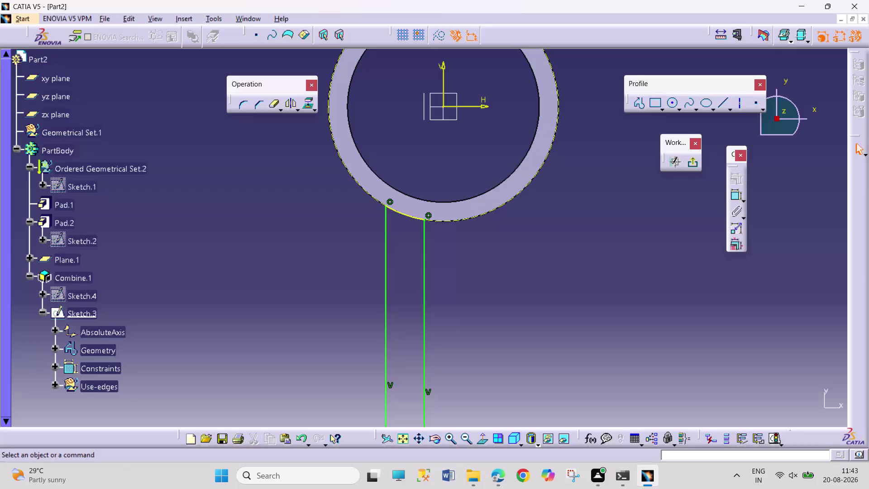
Leave the sketcher and return to the 3D part.
right_click(90, 294)
click(287, 308)
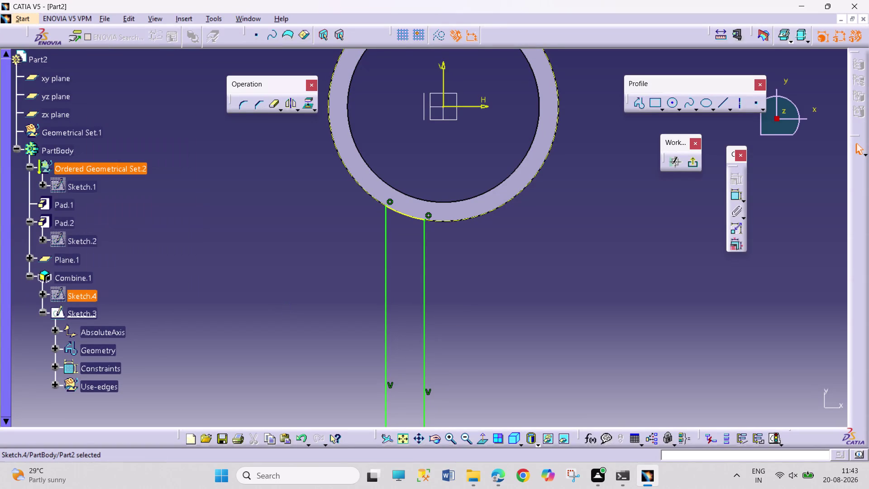
drag(695, 161, 692, 166)
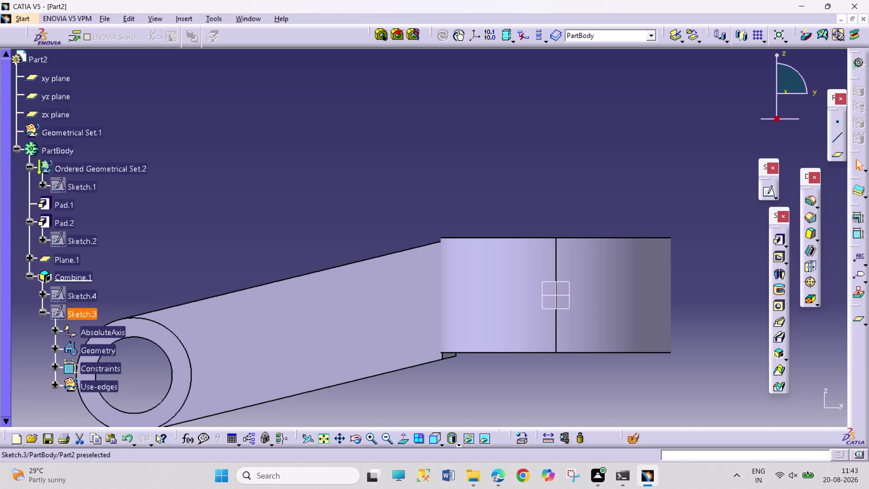
Delete Combine.1, keeping 'Delete aggregated elements' so its sketches go too.
right_click(89, 295)
click(67, 277)
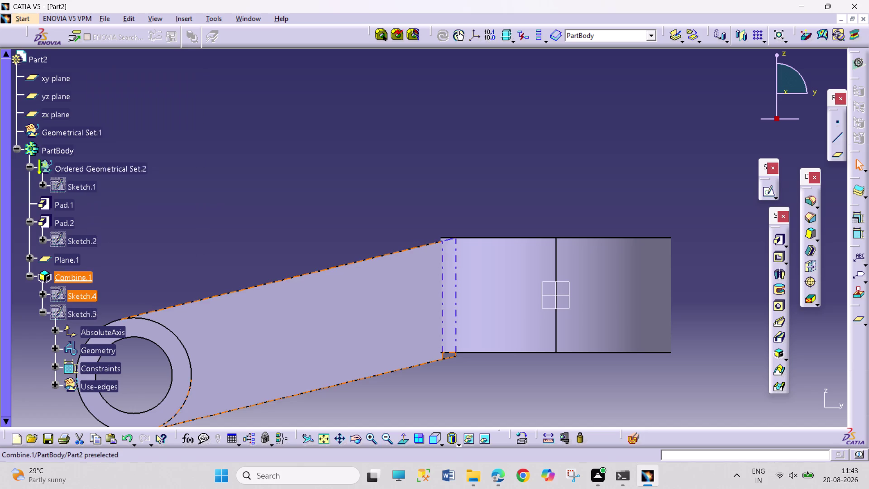
right_click(67, 277)
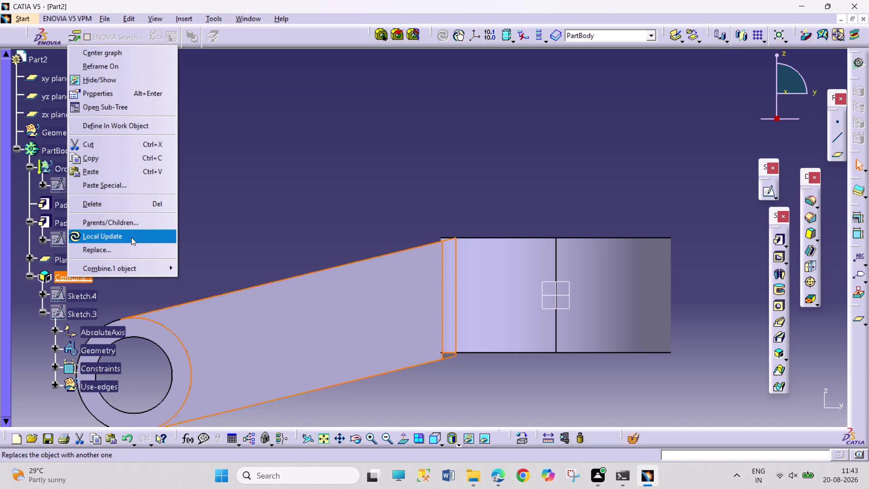
click(122, 208)
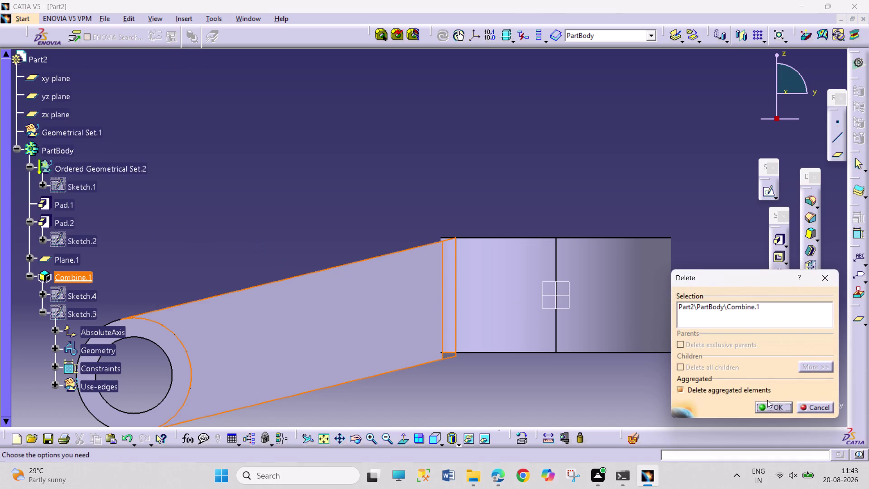
click(775, 408)
click(462, 348)
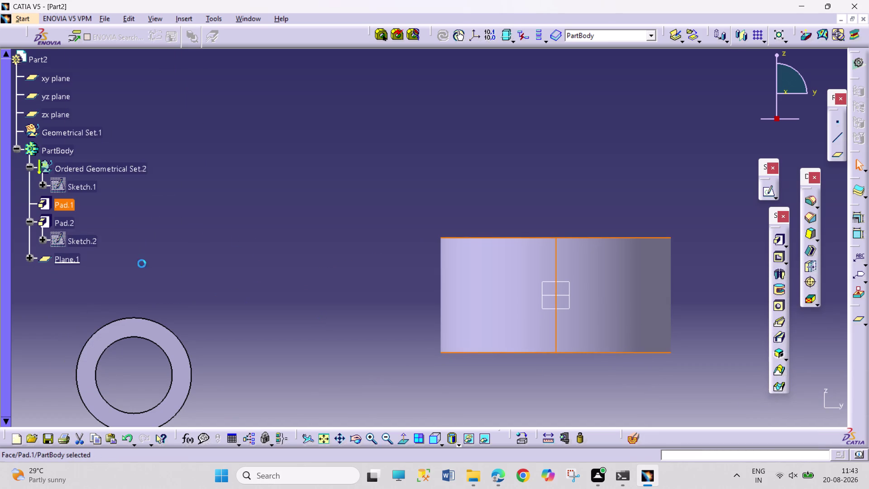
click(85, 241)
click(316, 304)
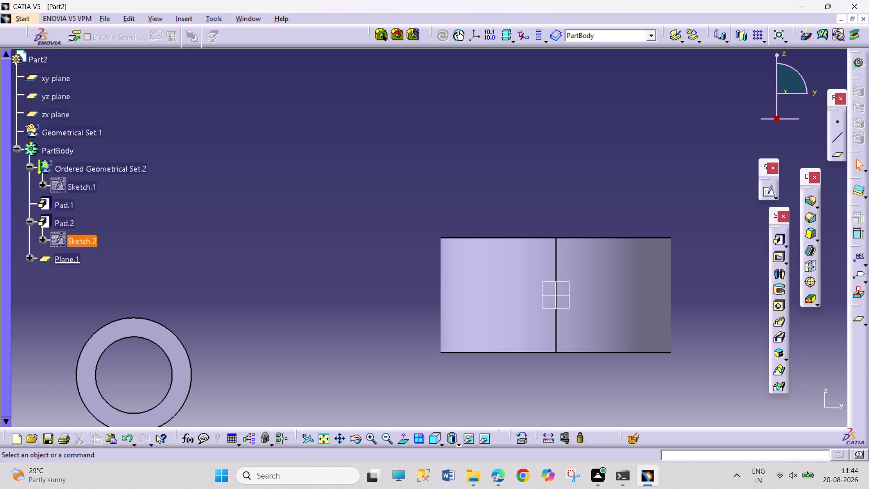
middle_drag(381, 343, 370, 362)
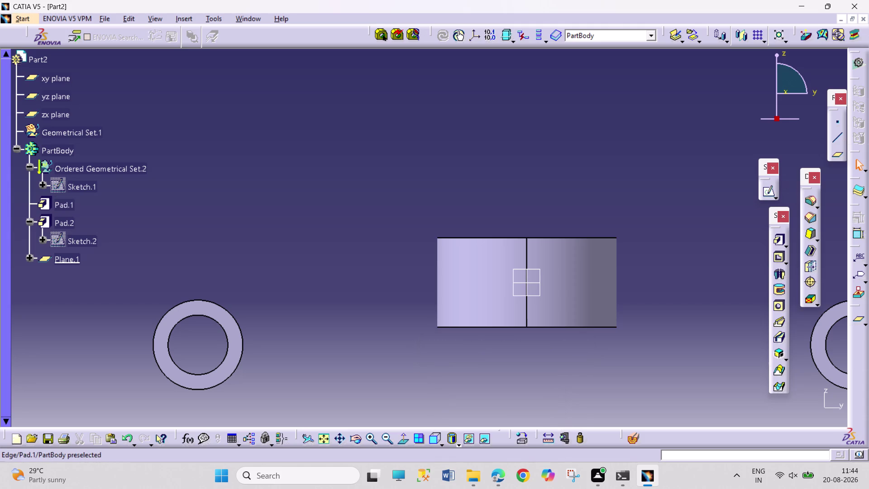
click(485, 327)
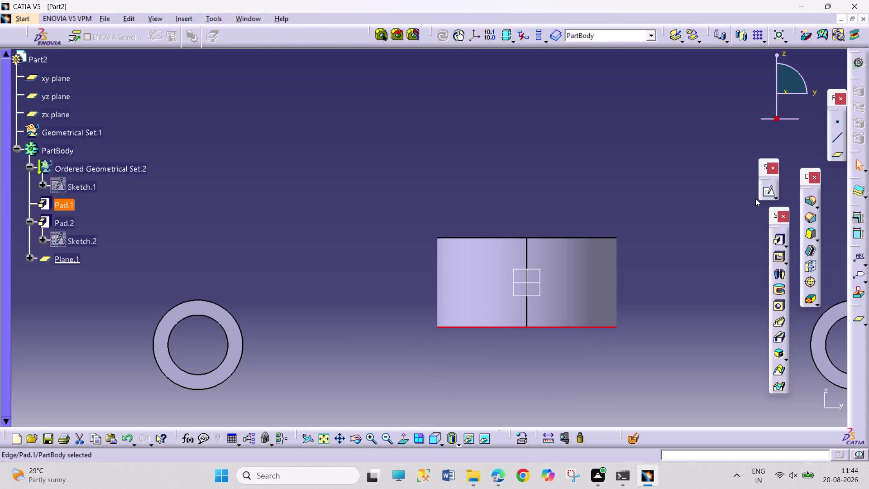
click(731, 216)
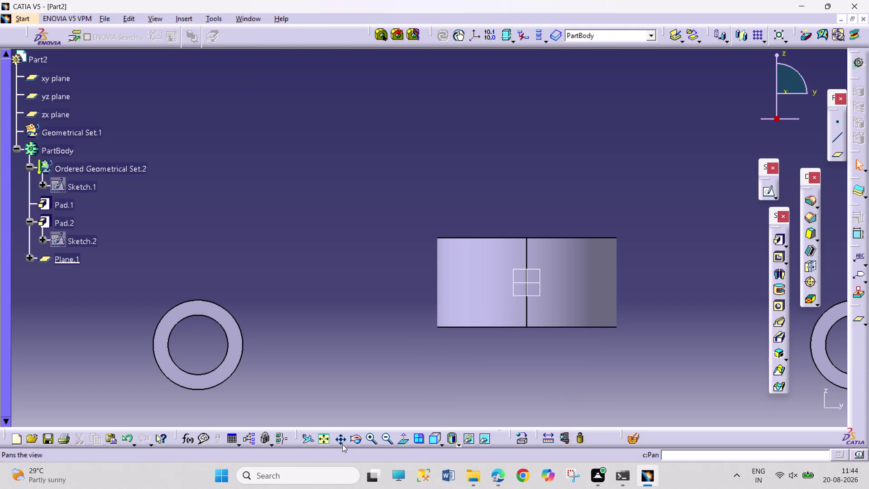
click(352, 437)
drag(428, 304, 397, 347)
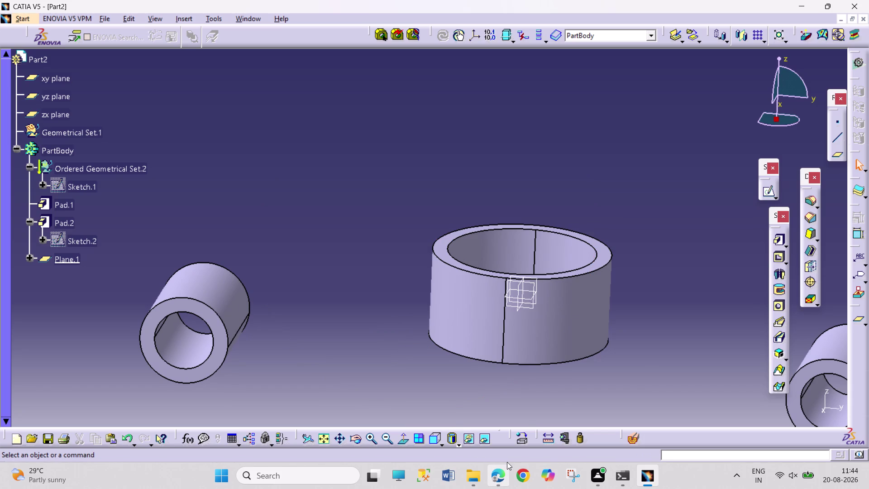
click(538, 283)
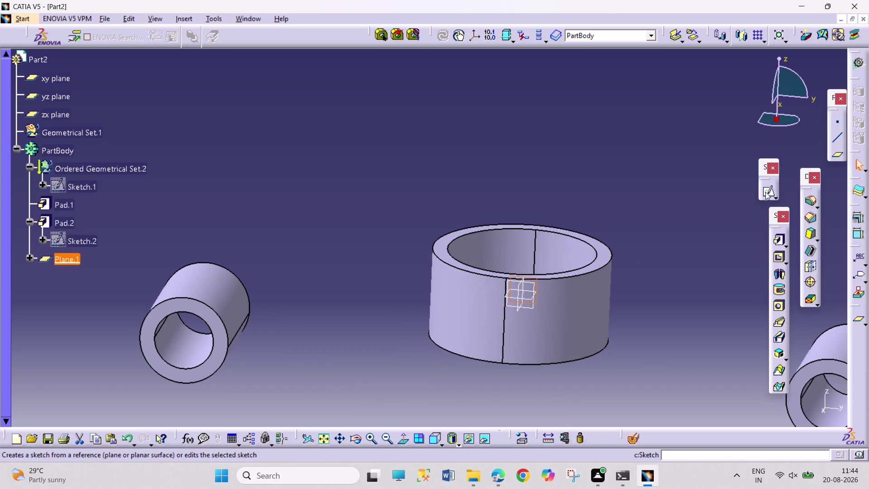
click(360, 437)
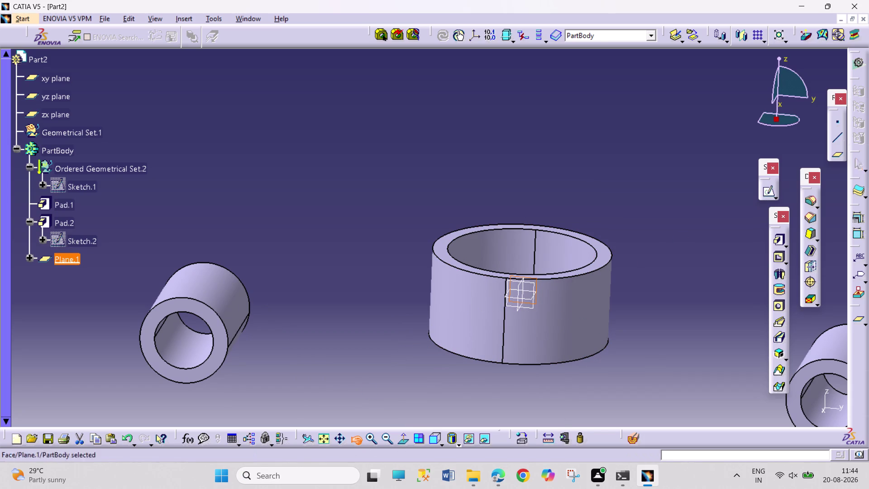
drag(363, 301, 330, 361)
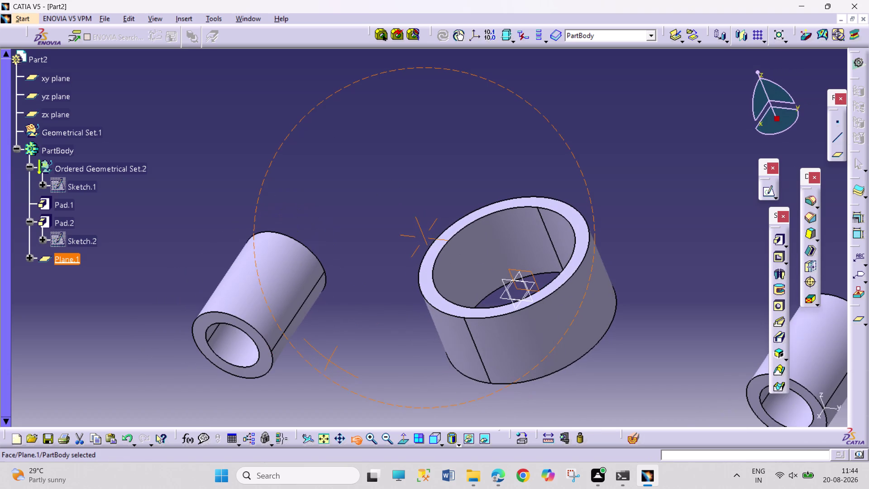
drag(330, 361, 332, 361)
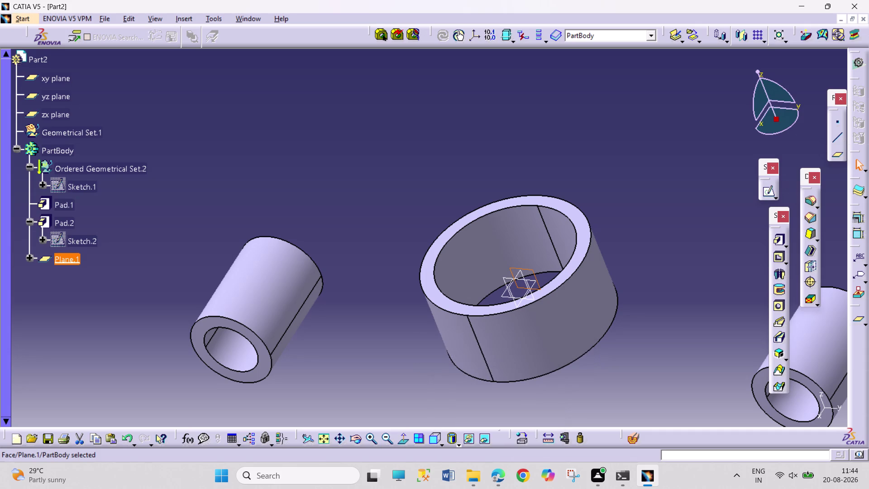
click(654, 287)
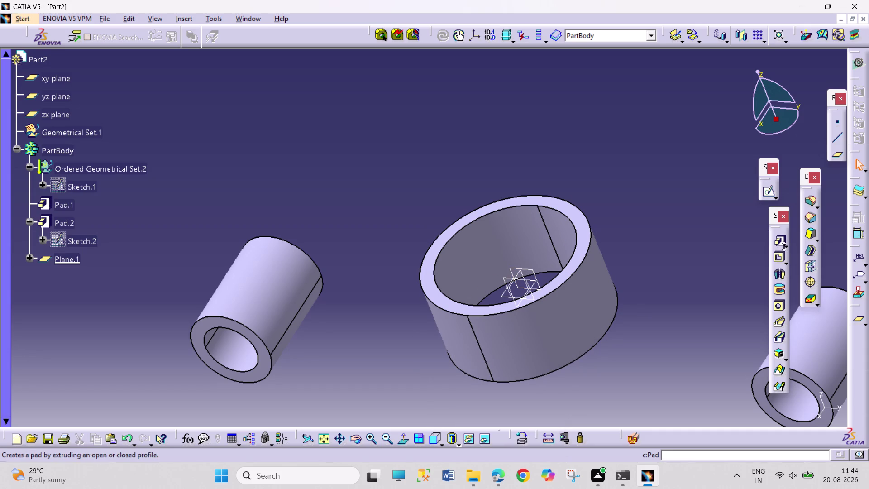
Create Plane.2 offset from the yz plane and open Sketch.5 on it.
click(859, 321)
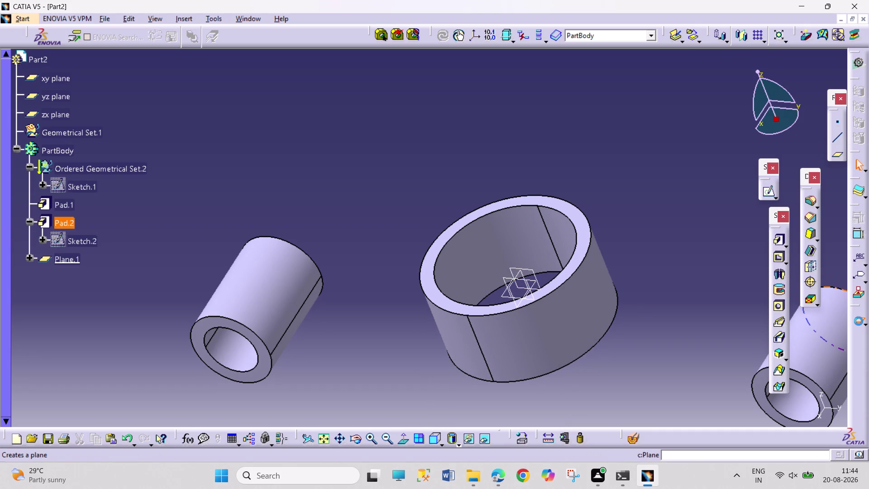
click(506, 281)
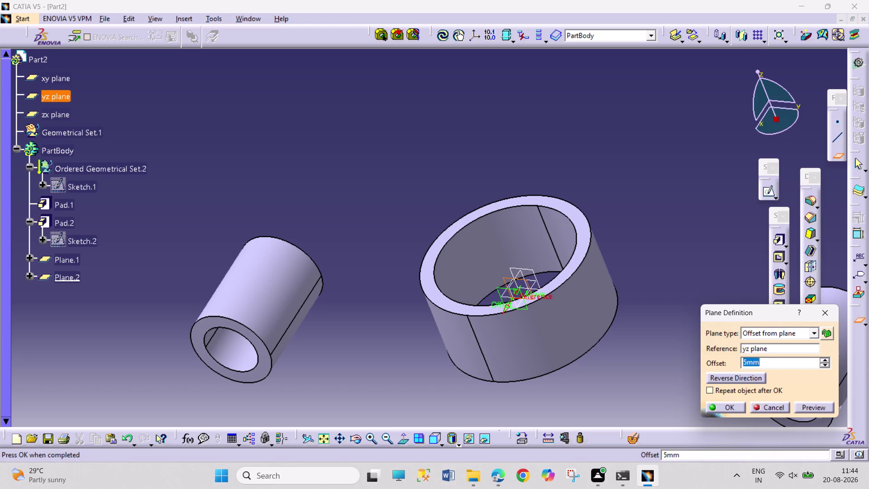
click(726, 402)
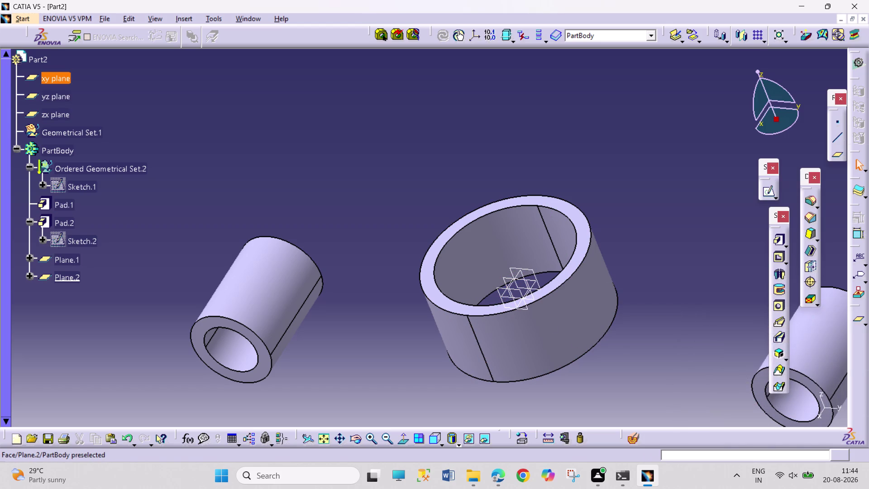
click(504, 288)
click(763, 195)
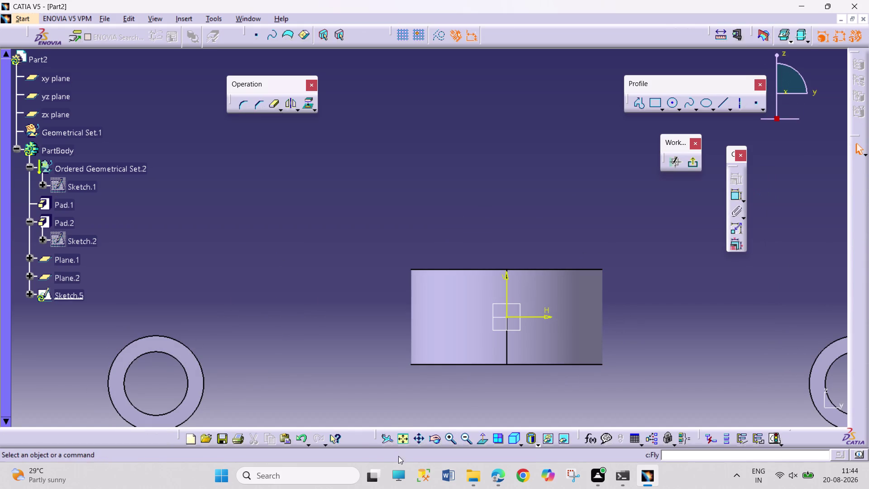
Draw a line profile from above the ring, down the boss edge, to below the ring.
click(402, 440)
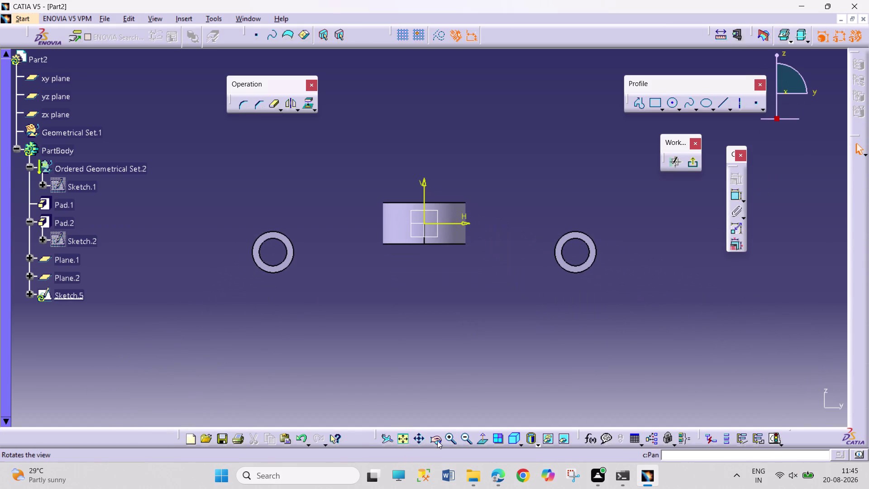
triple_click(448, 440)
triple_click(448, 439)
click(447, 440)
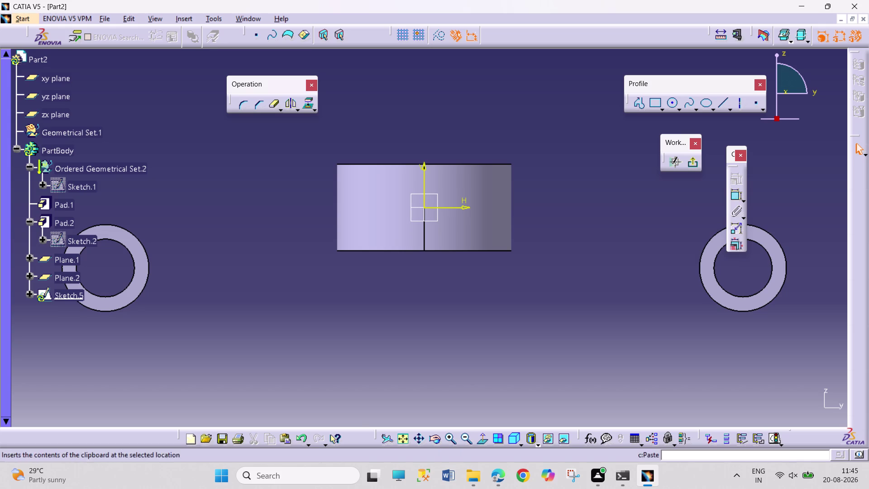
click(444, 439)
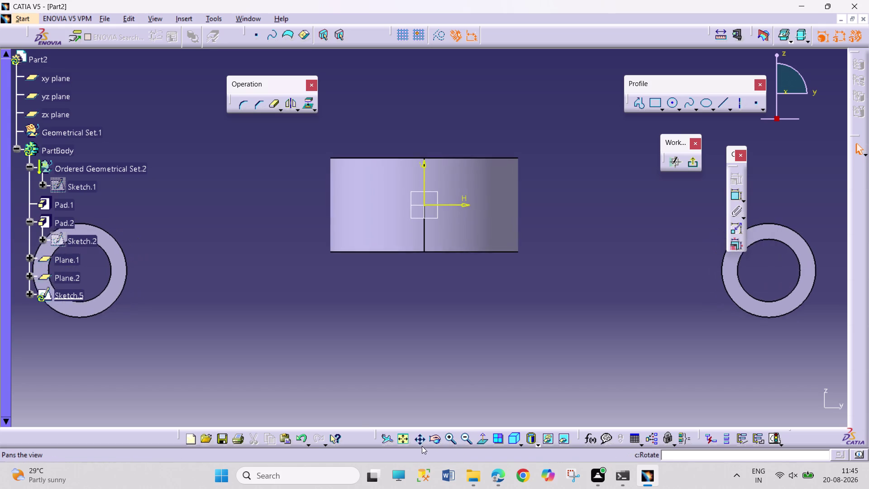
click(421, 444)
drag(416, 399, 638, 416)
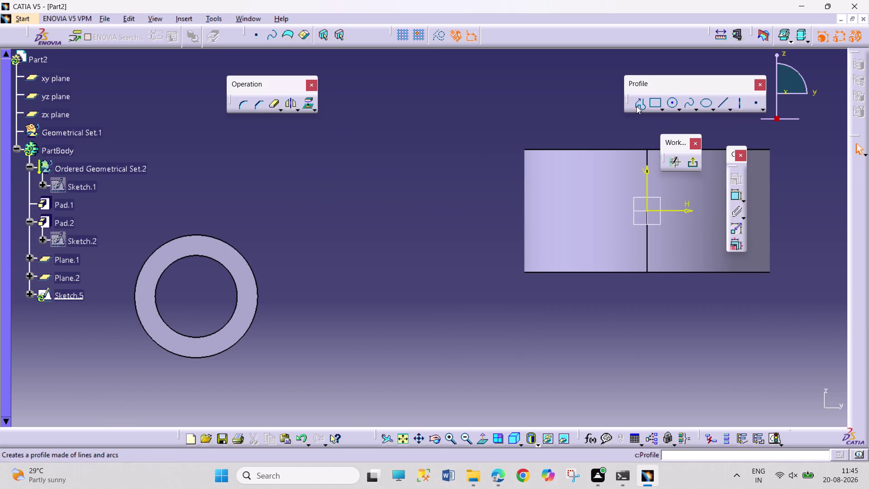
click(637, 106)
click(168, 234)
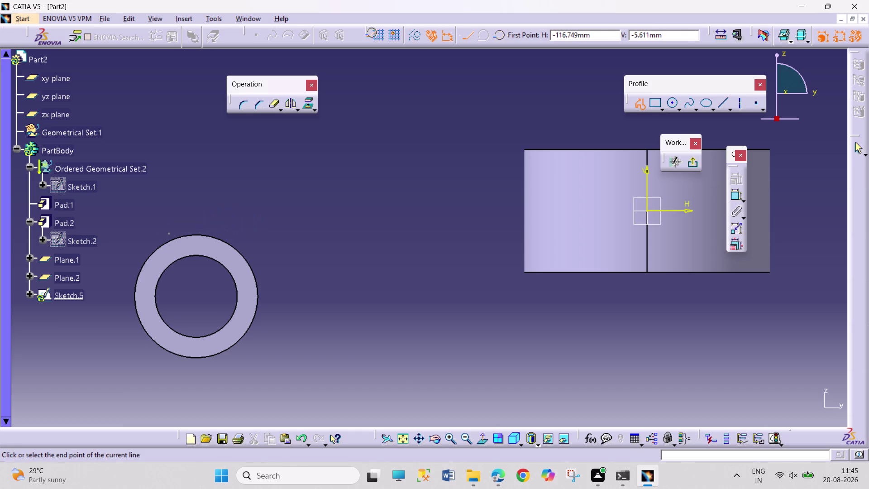
click(520, 152)
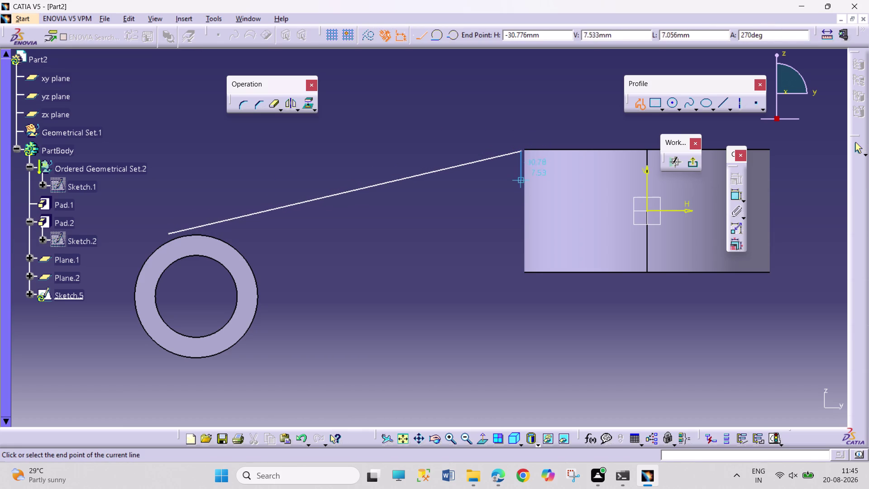
drag(521, 274, 492, 283)
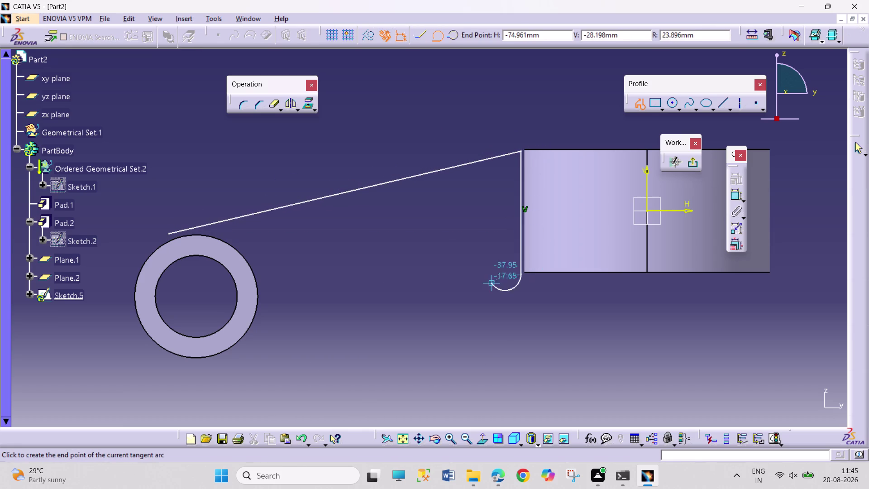
click(419, 32)
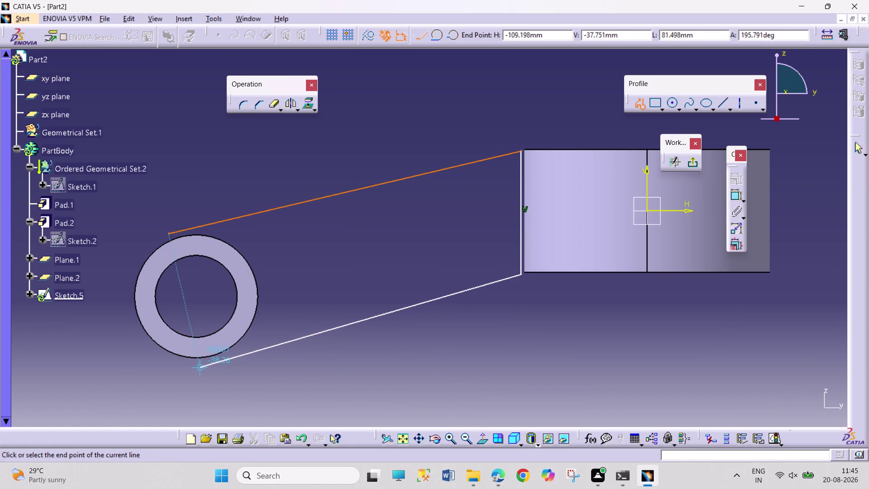
click(200, 365)
key(Escape)
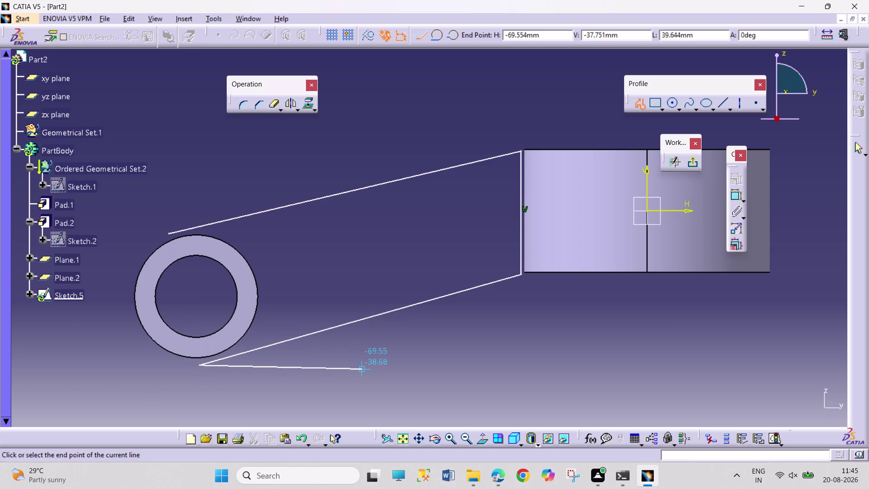
key(Escape)
key(Escape)
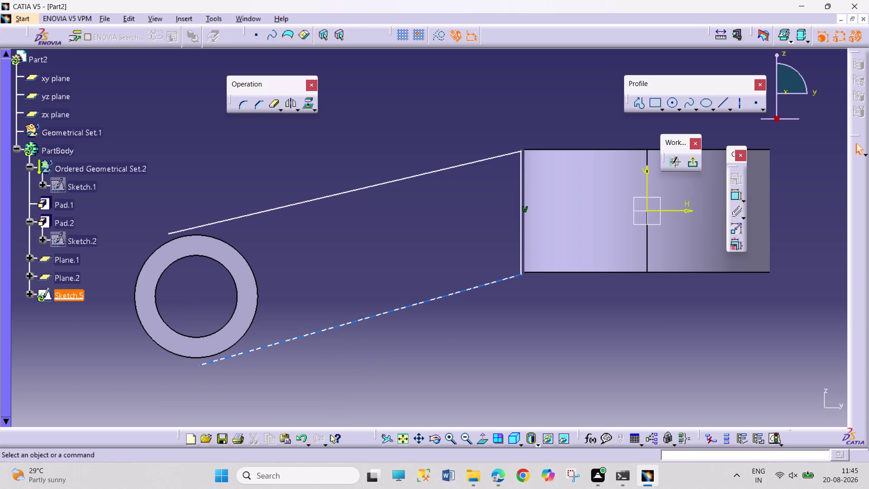
Project the boss block's bottom and top edges into Sketch.5.
click(583, 270)
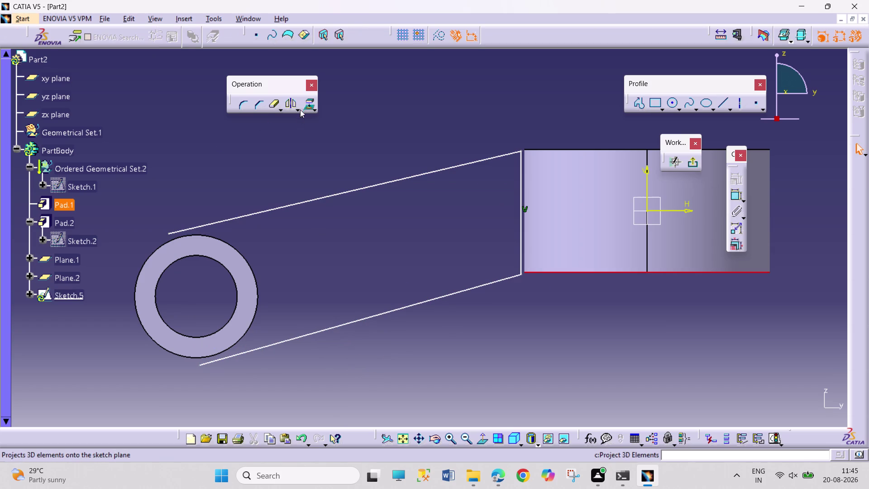
click(303, 103)
click(323, 128)
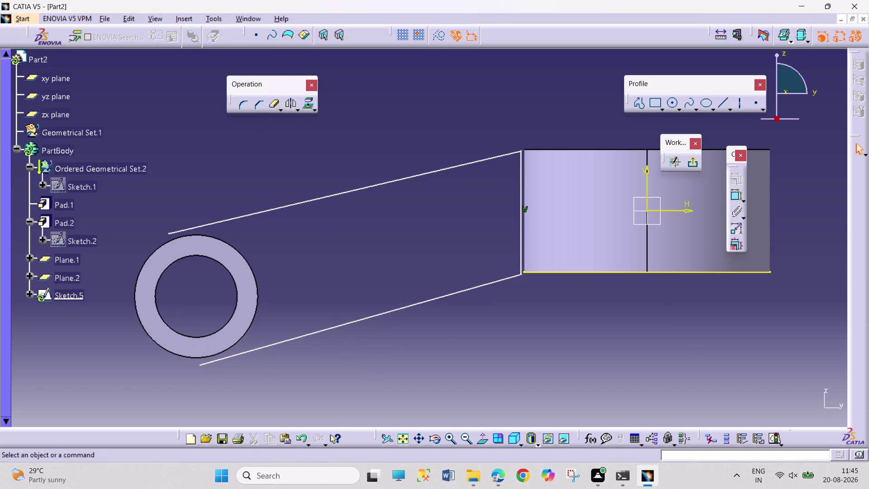
click(624, 151)
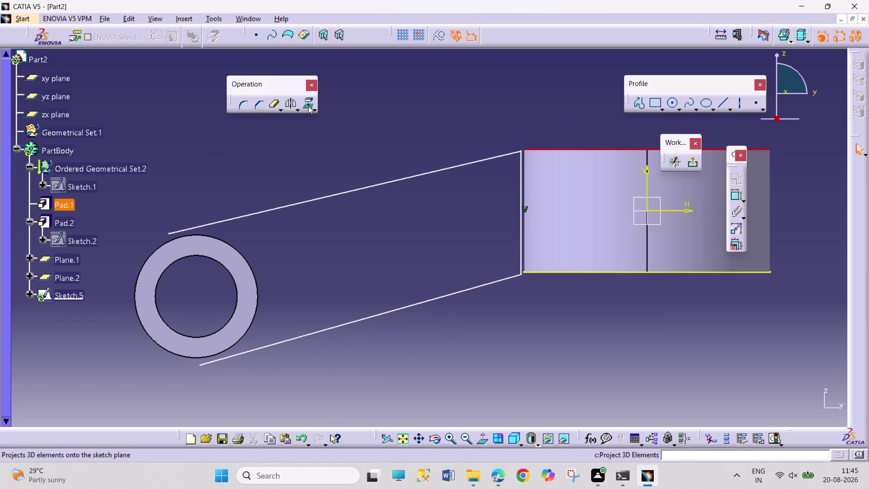
click(308, 105)
click(416, 117)
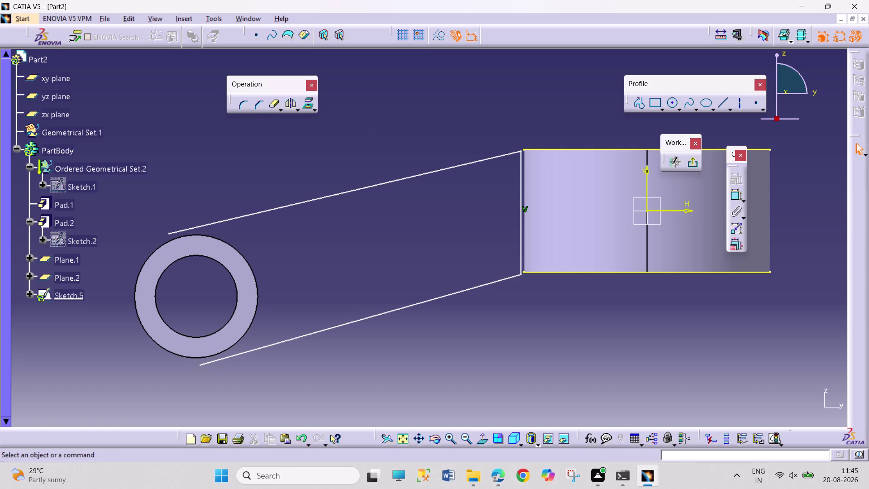
Make the lower shank line's endpoint coincident with the projected bottom edge.
click(521, 276)
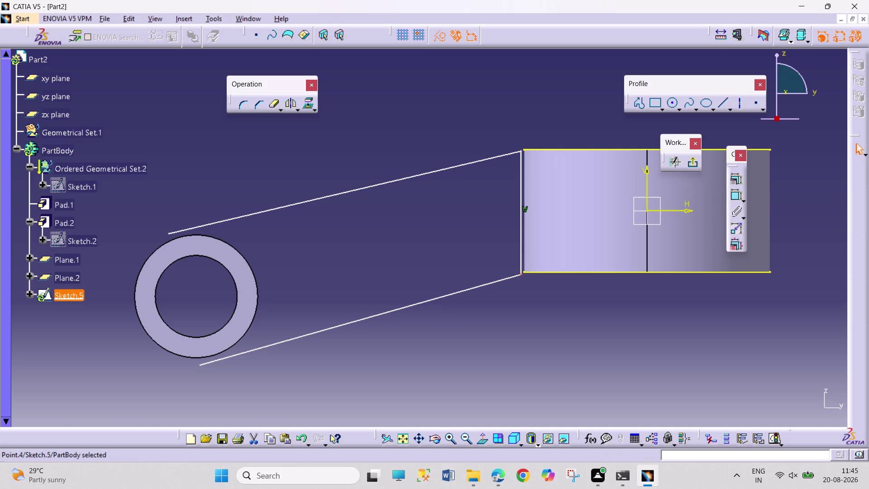
click(524, 272)
middle_drag(561, 321, 544, 257)
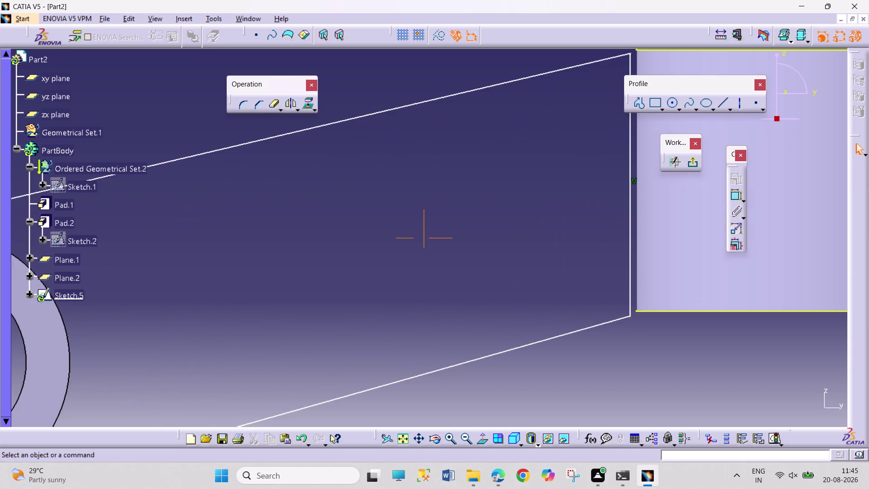
middle_drag(565, 299, 395, 270)
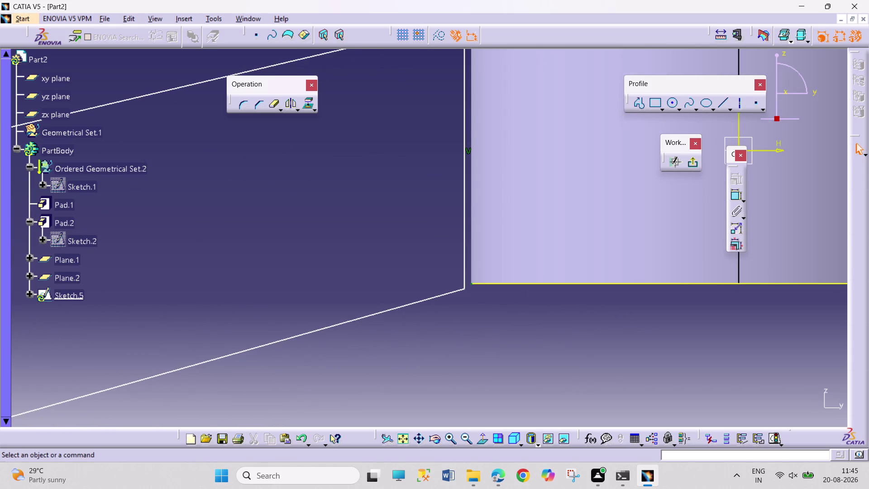
click(470, 284)
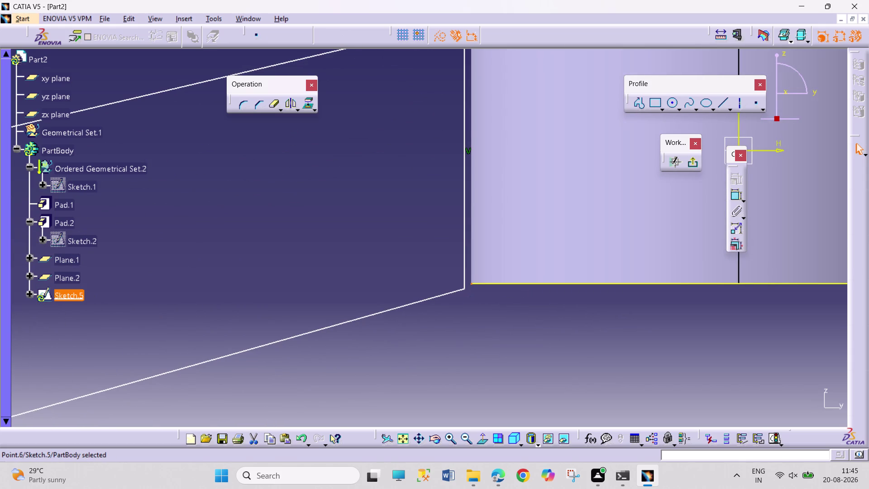
click(464, 290)
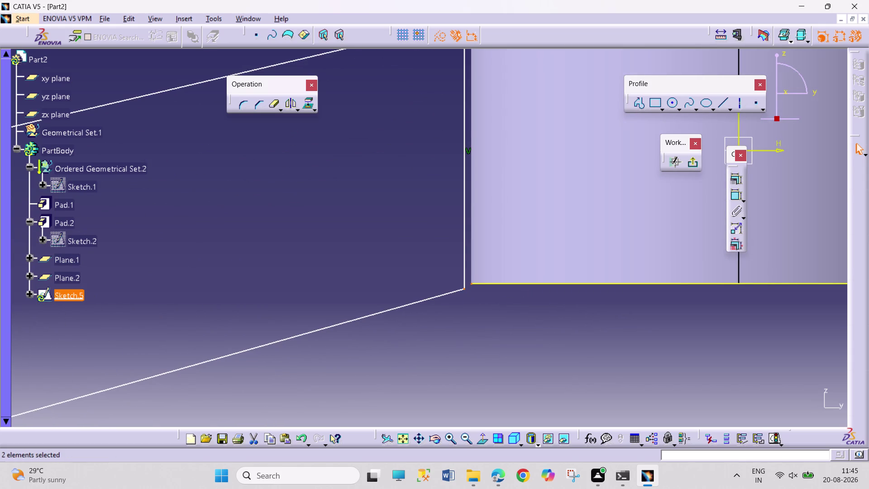
click(739, 178)
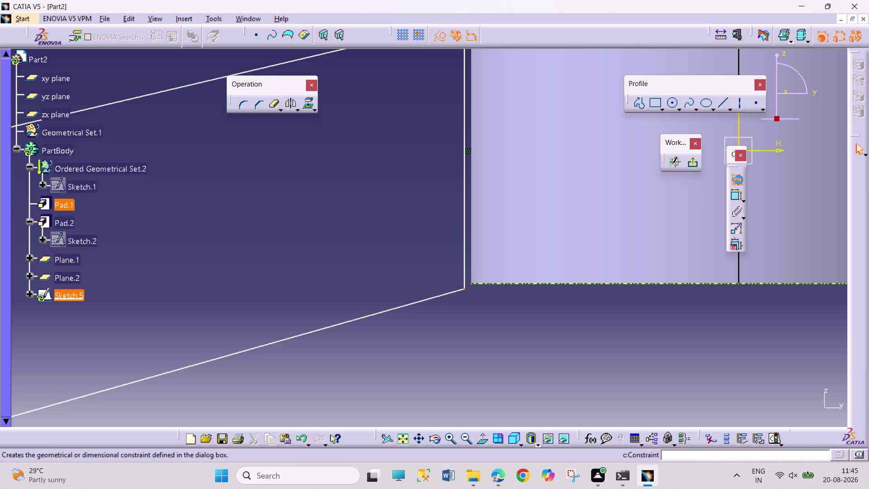
click(798, 301)
click(620, 333)
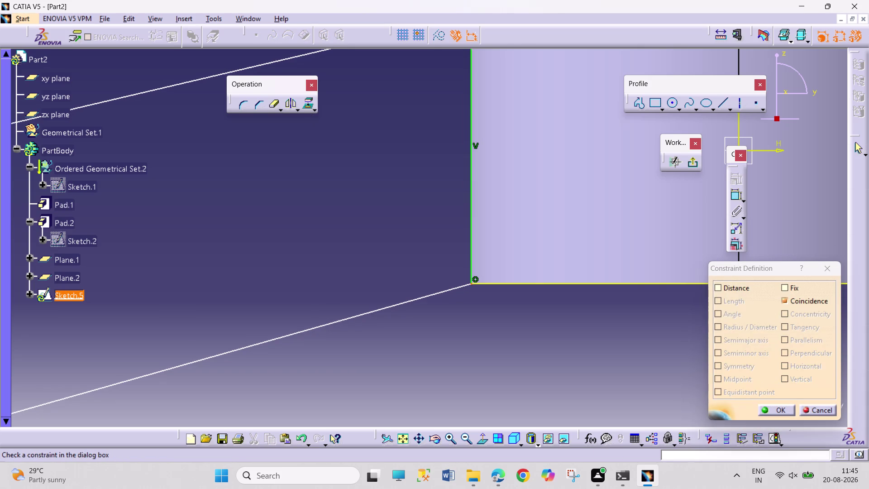
click(780, 408)
Make the upper shank line's endpoint coincident with the projected top edge.
middle_drag(537, 227, 537, 245)
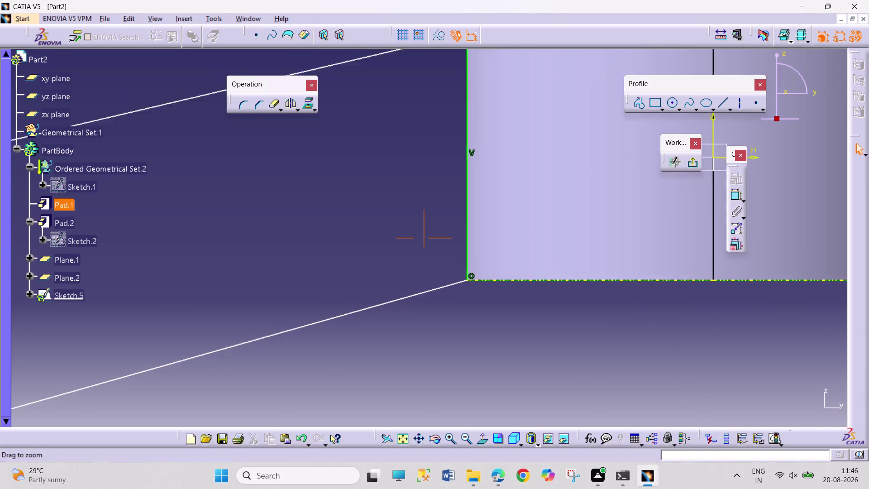
middle_drag(537, 245, 536, 275)
middle_drag(493, 220, 502, 151)
middle_drag(504, 154, 495, 367)
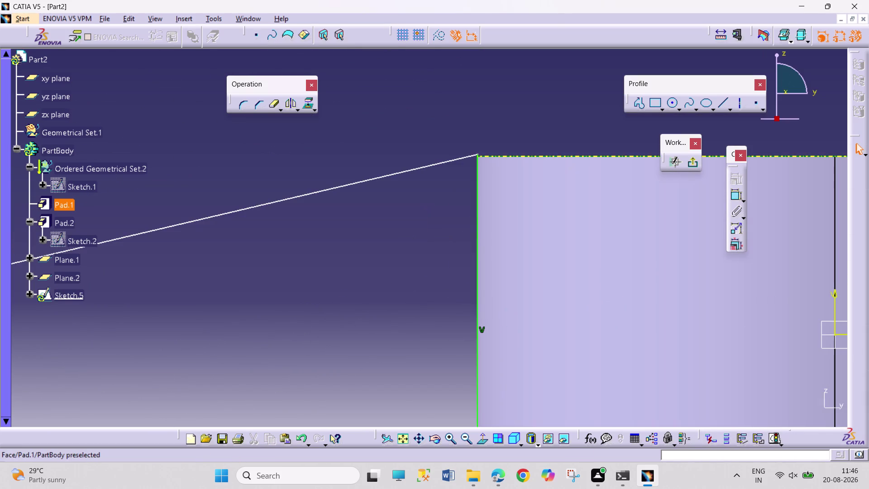
scroll(up, 3)
middle_drag(521, 173, 519, 254)
middle_drag(425, 265, 468, 134)
middle_drag(517, 138, 512, 150)
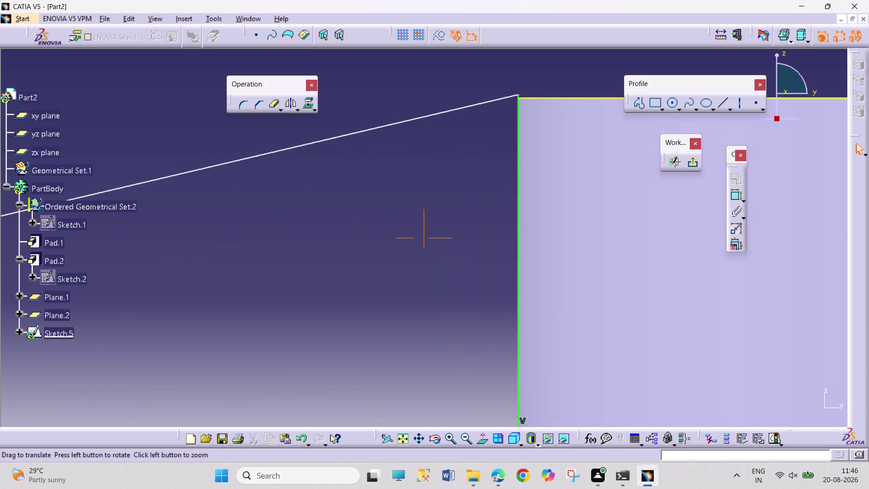
middle_drag(512, 150, 461, 280)
middle_drag(464, 298, 486, 192)
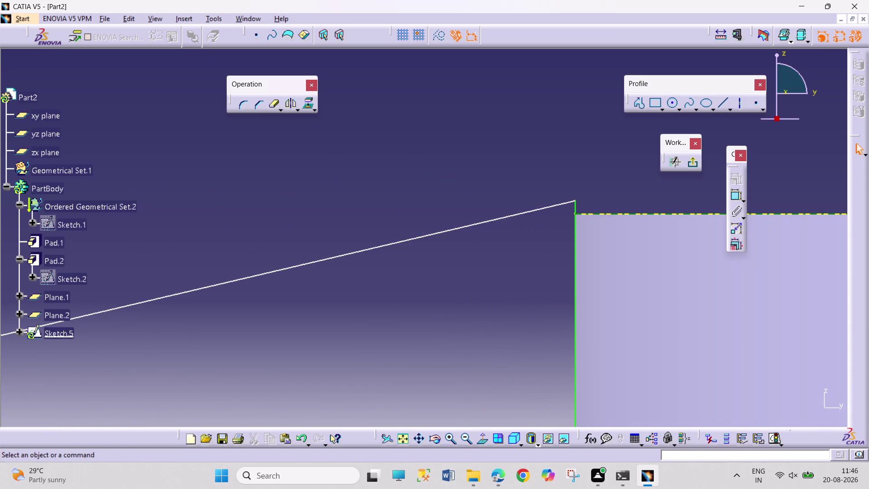
click(574, 211)
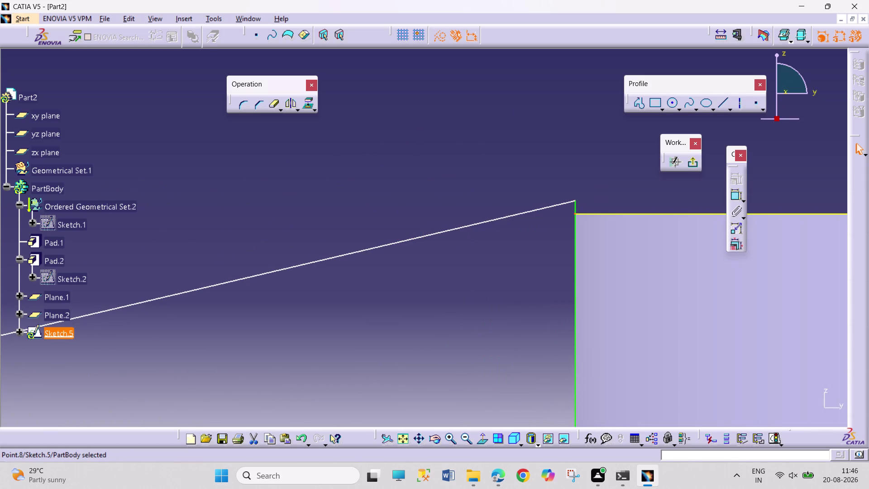
click(573, 201)
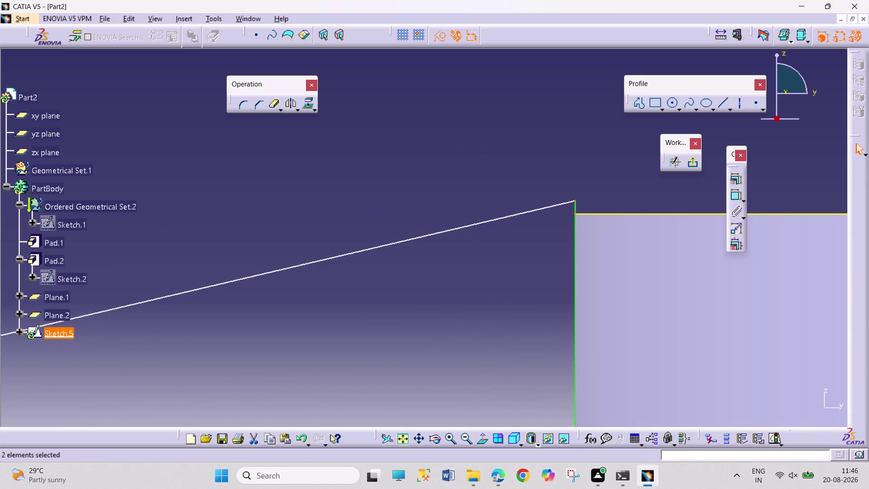
click(738, 177)
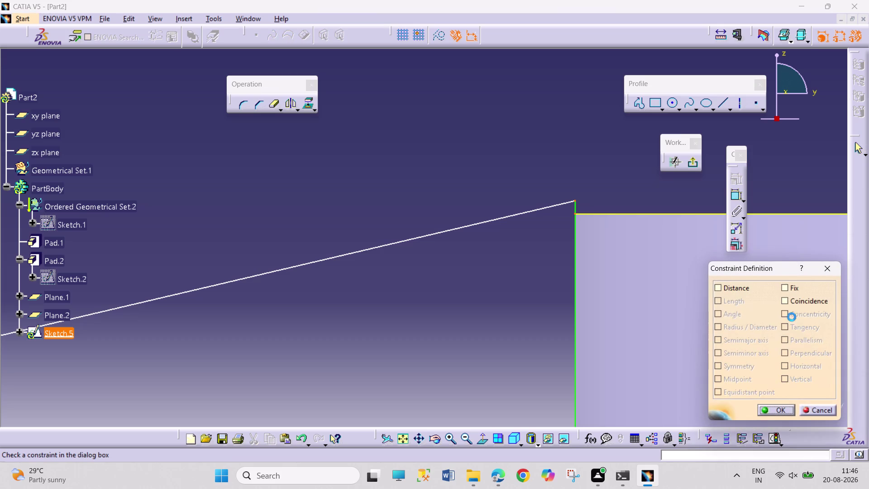
click(796, 303)
click(778, 412)
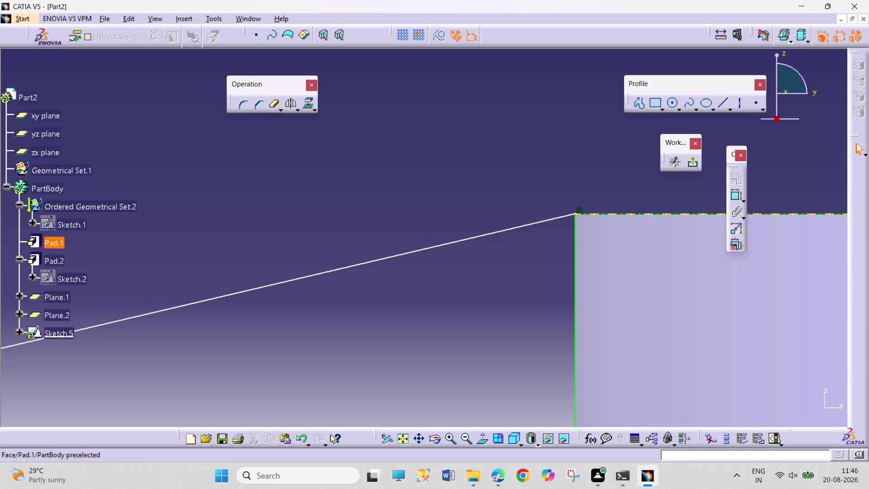
Make the lower shank line's ring-side end coincident with the ring's outer circle.
middle_drag(646, 312, 452, 396)
middle_drag(377, 373, 593, 184)
middle_drag(606, 165, 497, 316)
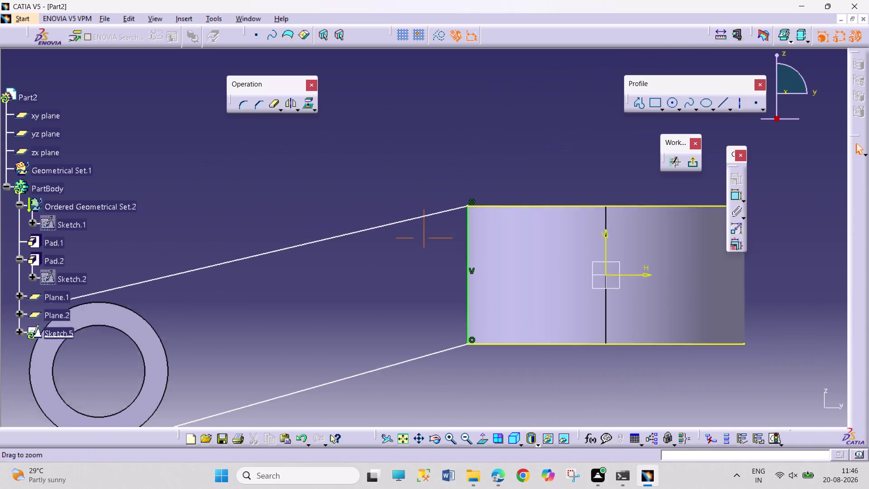
middle_drag(497, 315, 489, 319)
middle_drag(407, 334, 642, 211)
click(398, 285)
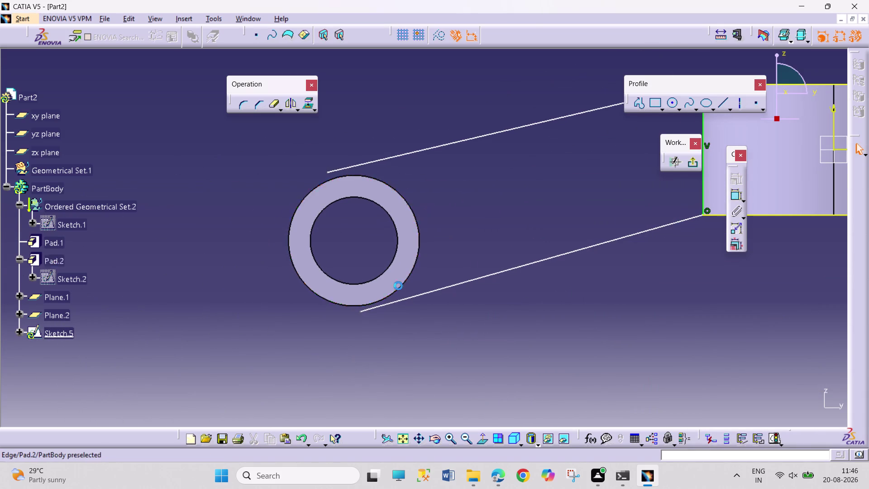
click(302, 105)
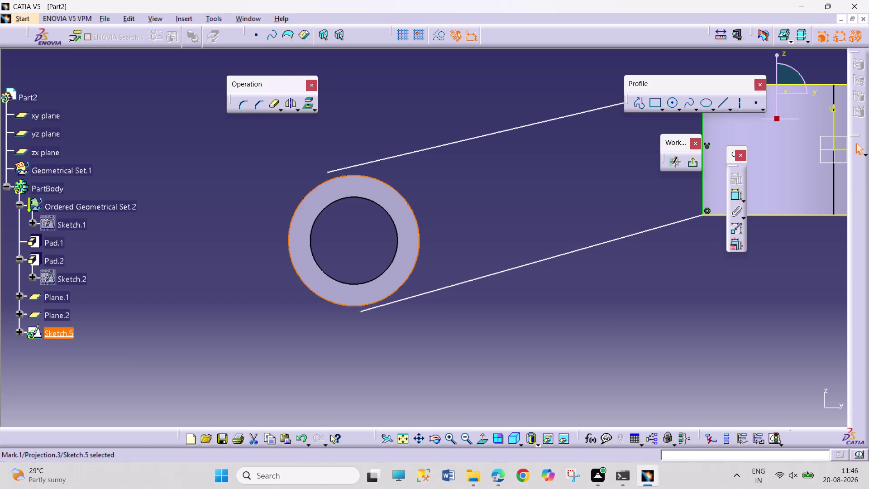
drag(451, 188, 456, 196)
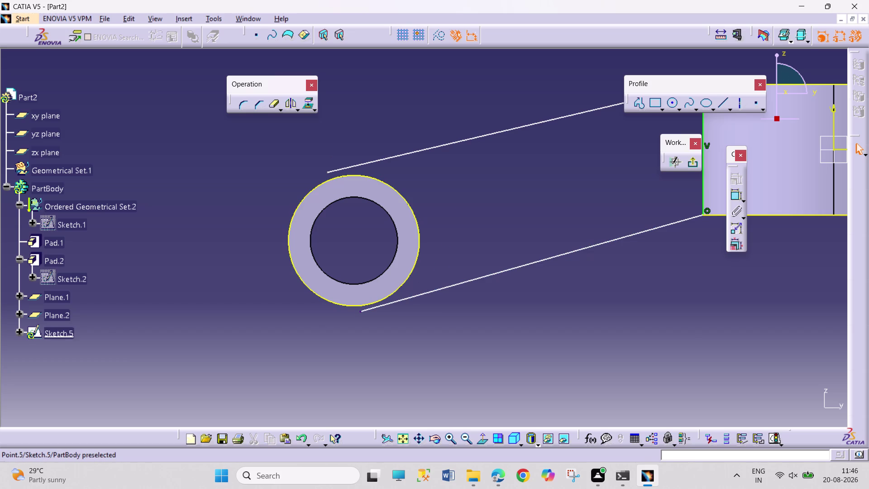
click(361, 312)
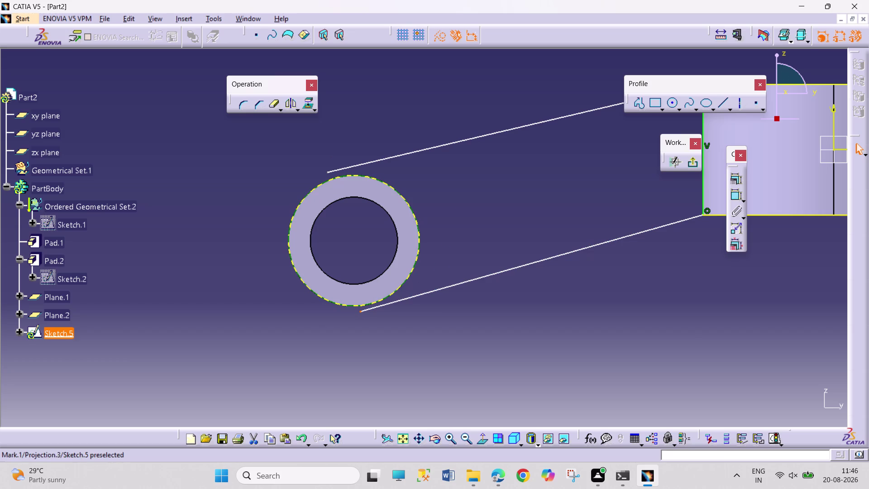
click(411, 277)
click(736, 182)
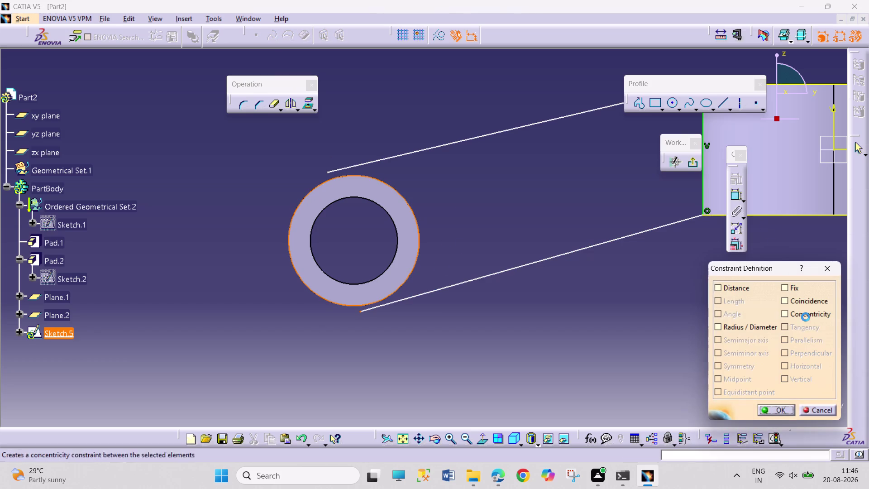
click(809, 302)
click(768, 411)
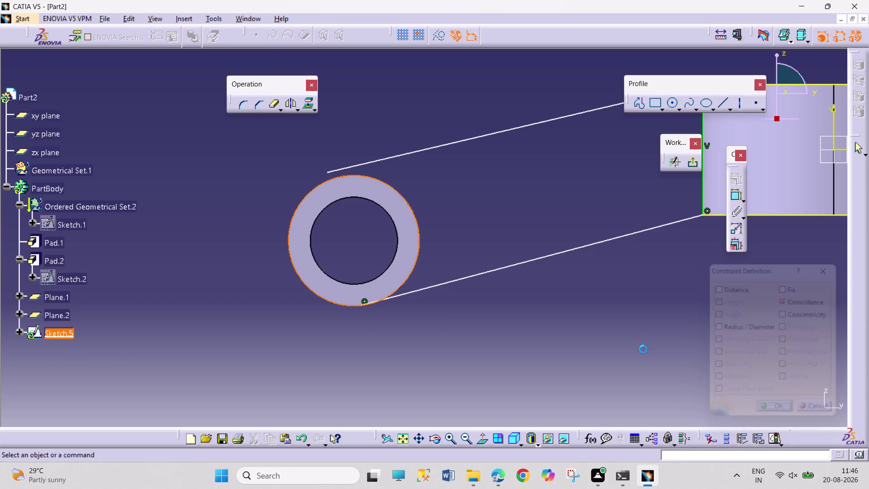
Constrain the lower shank line tangent to the ring's outer circle.
click(428, 286)
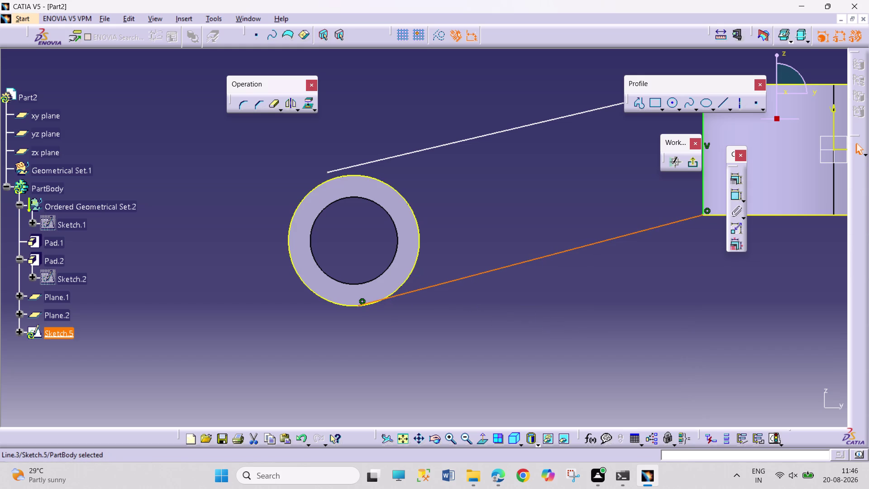
click(416, 269)
click(731, 184)
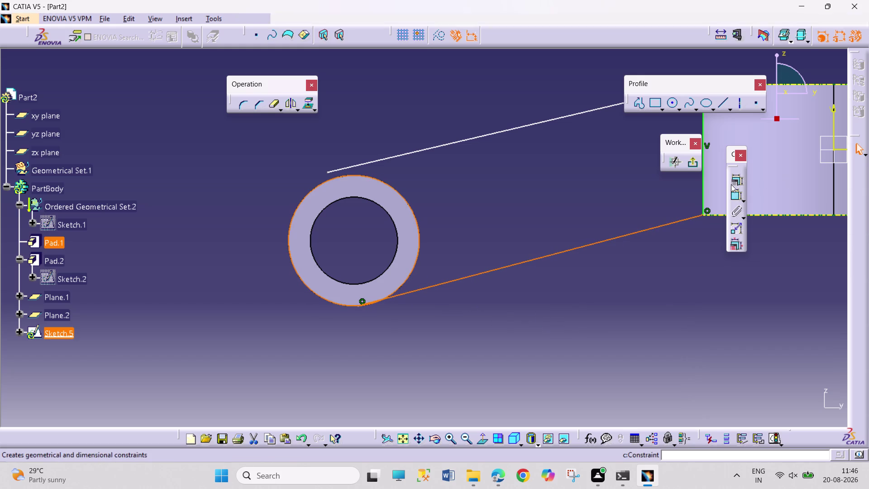
click(800, 328)
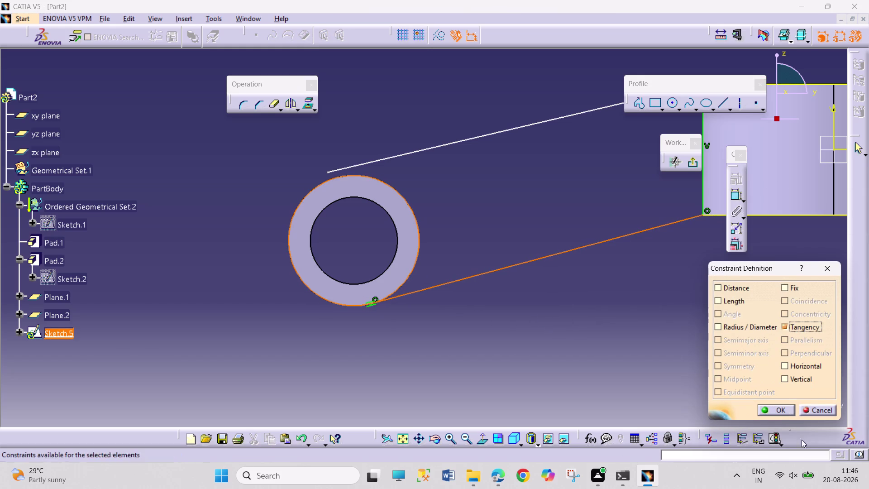
click(781, 407)
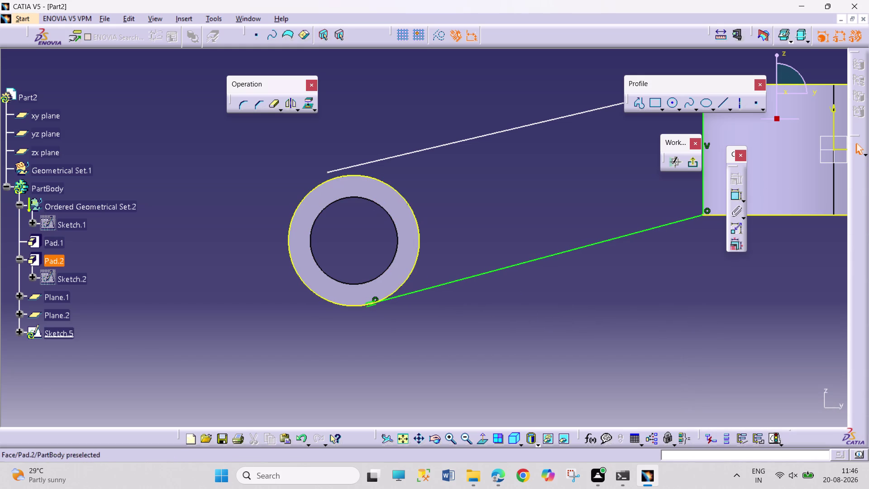
Constrain the upper shank line tangent to the ring's outer circle.
click(328, 173)
click(382, 182)
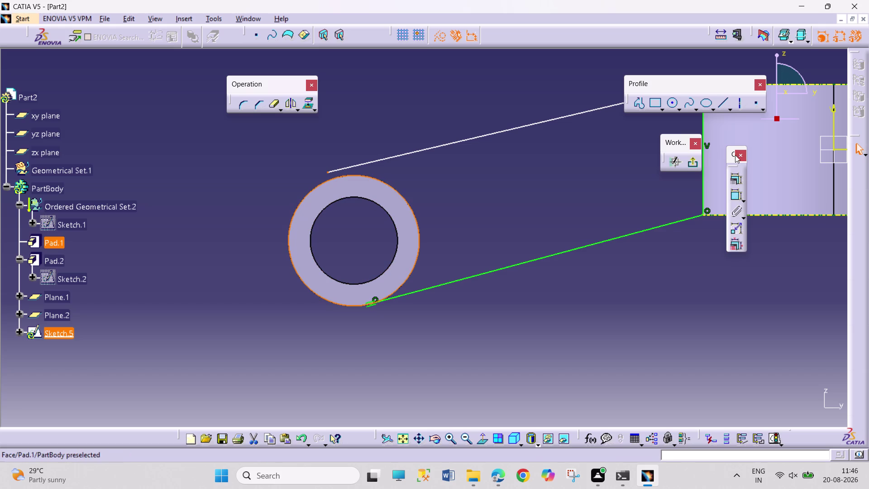
click(734, 179)
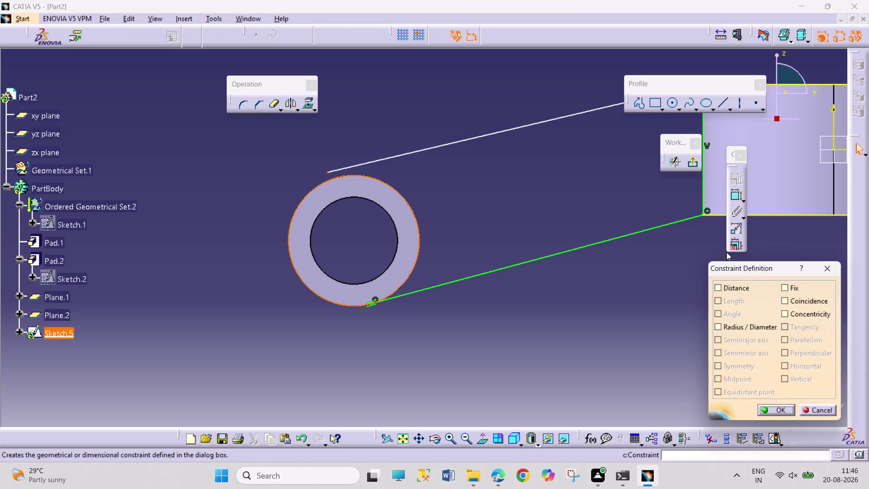
drag(811, 303, 812, 307)
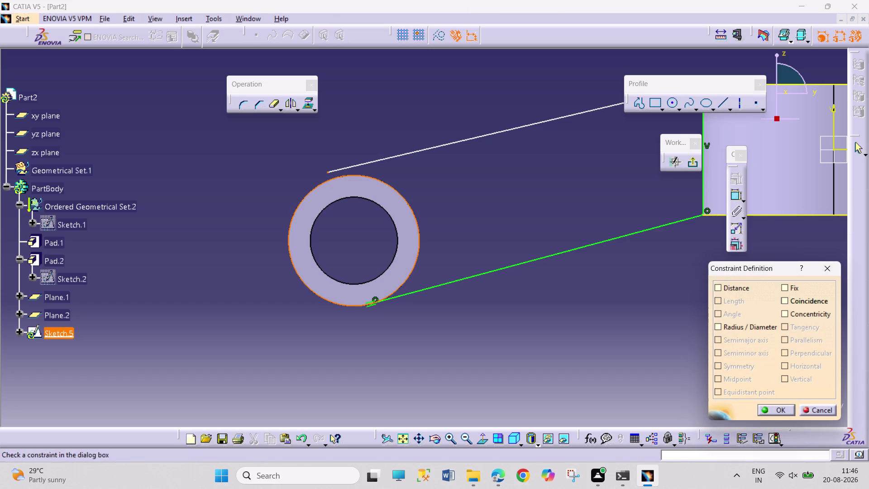
click(795, 301)
click(765, 409)
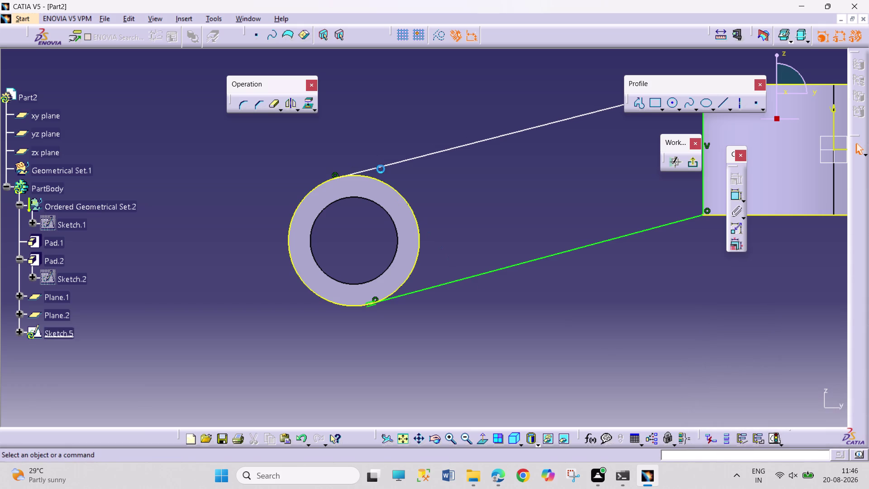
click(380, 166)
click(389, 184)
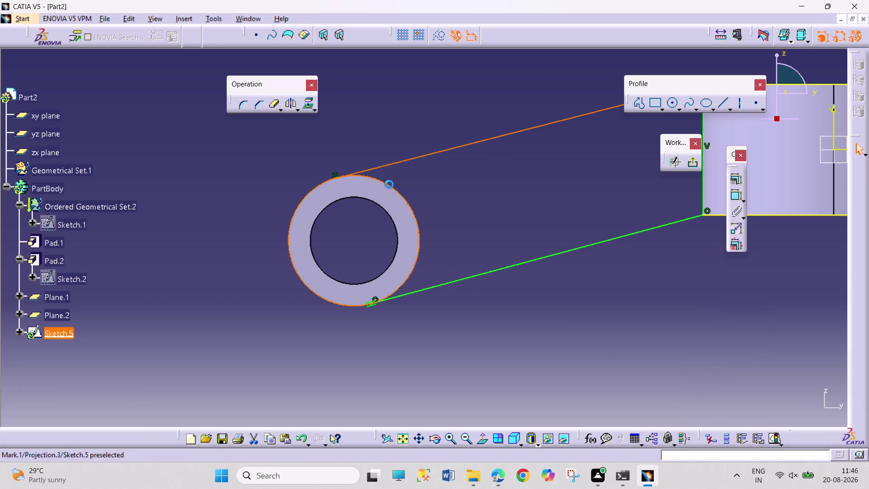
click(740, 178)
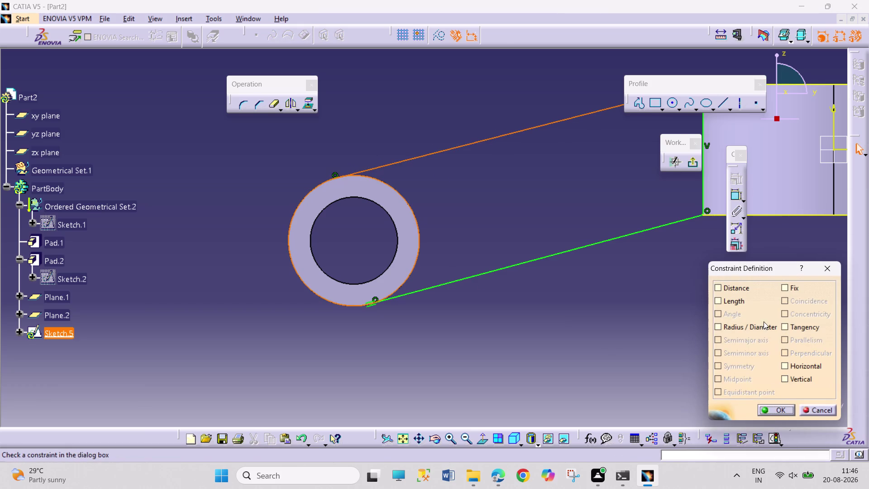
click(796, 328)
click(763, 407)
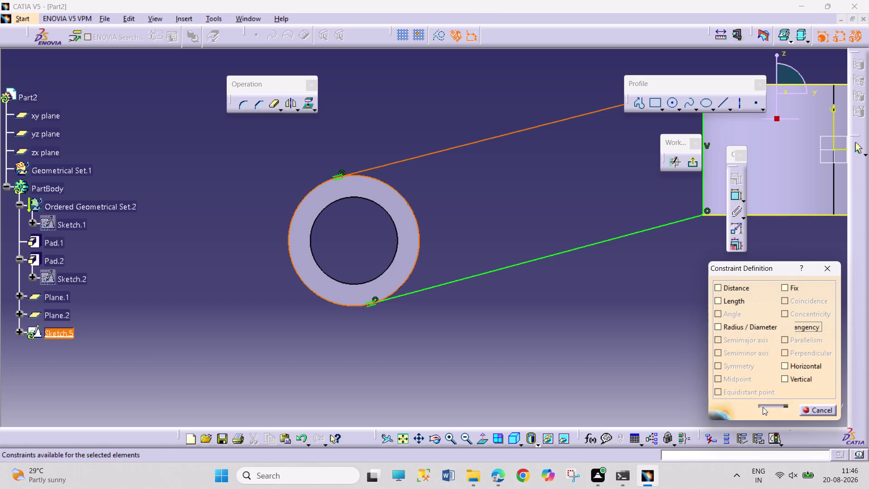
click(275, 99)
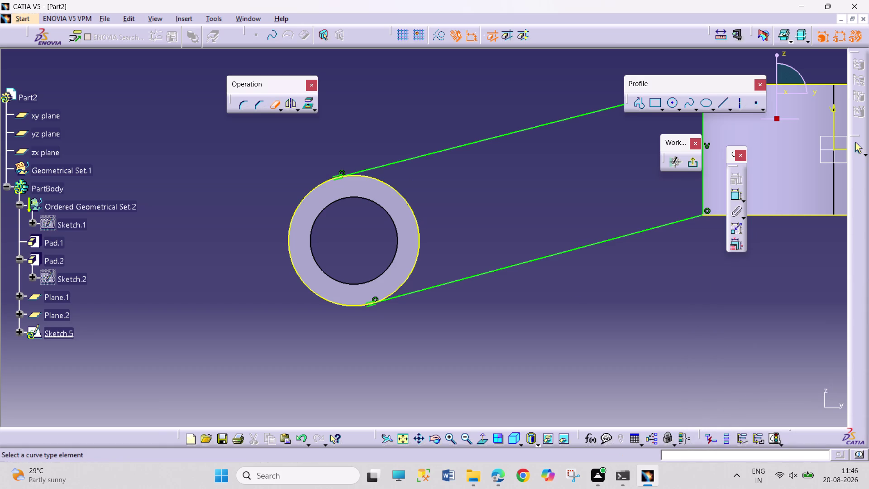
click(304, 203)
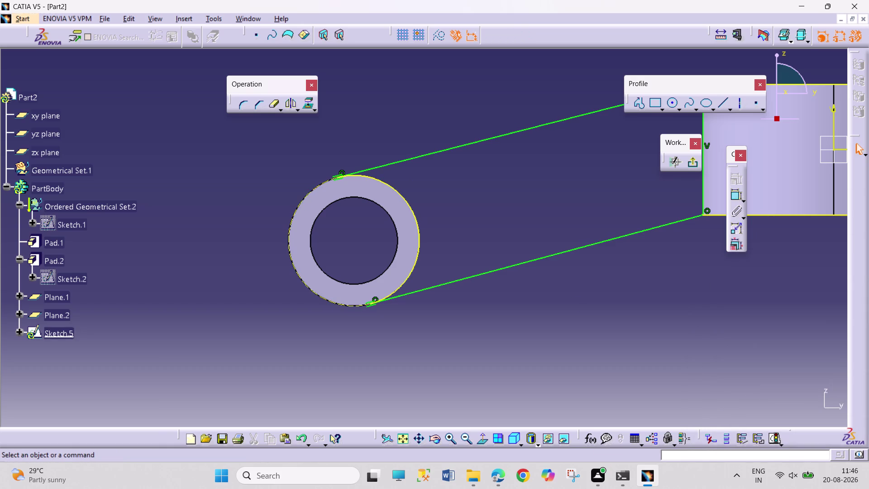
middle_drag(573, 96, 540, 143)
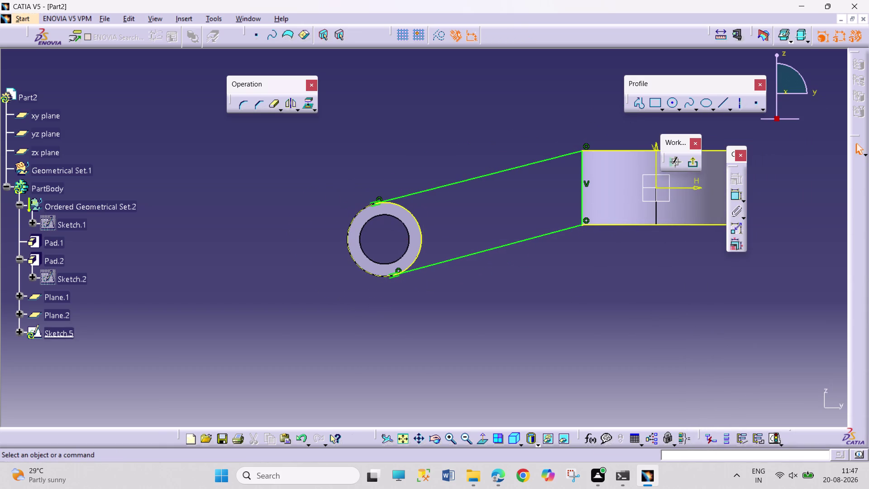
Turn the boss outline's top and bottom edges into construction lines, then exit the sketch.
middle_drag(562, 135, 370, 130)
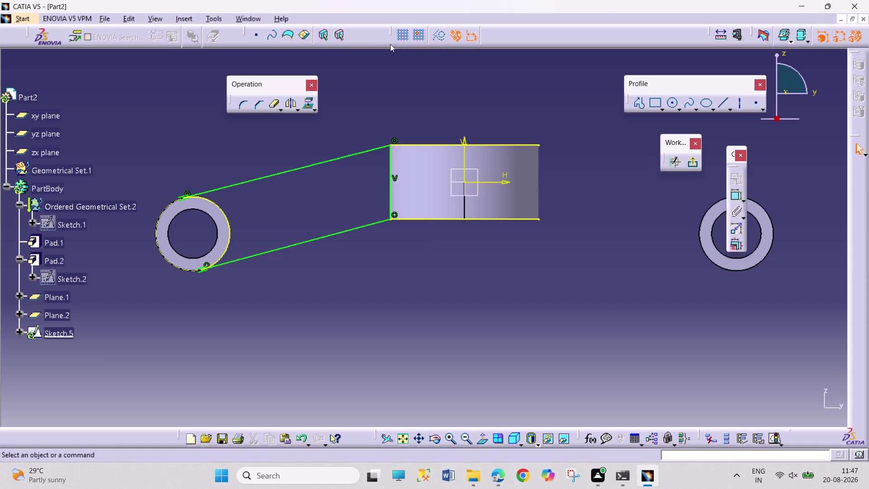
click(444, 36)
click(534, 146)
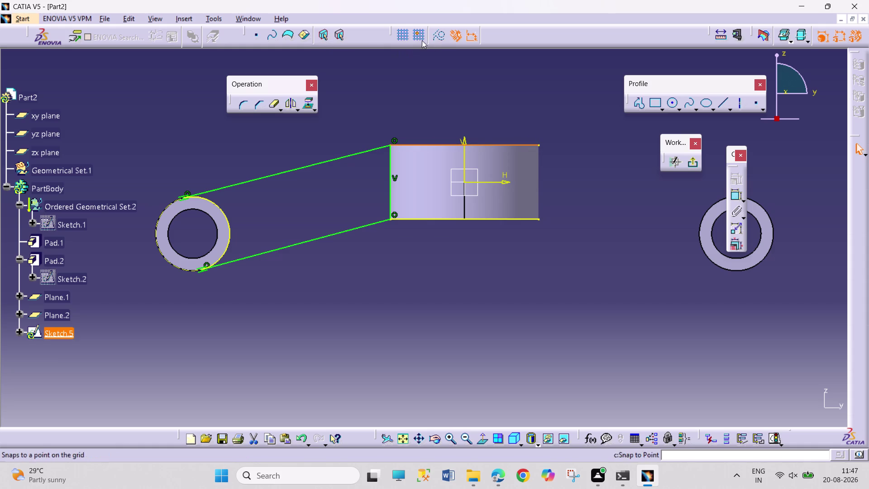
click(445, 29)
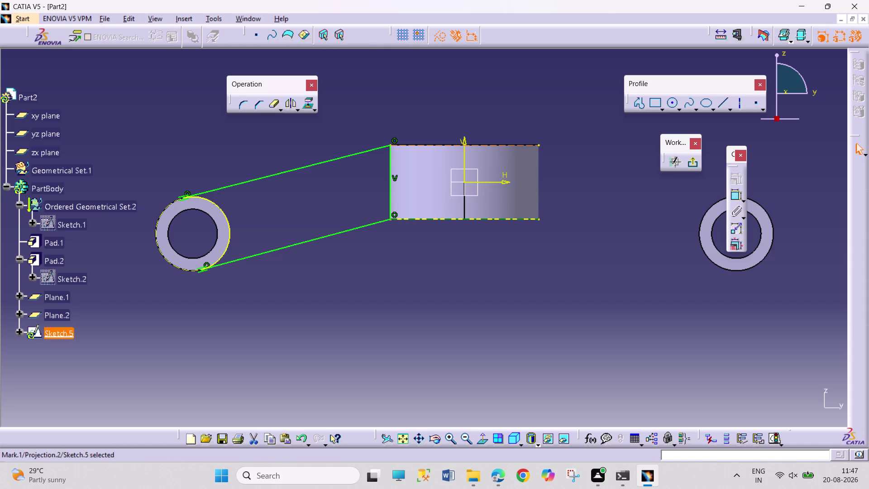
click(511, 220)
click(444, 38)
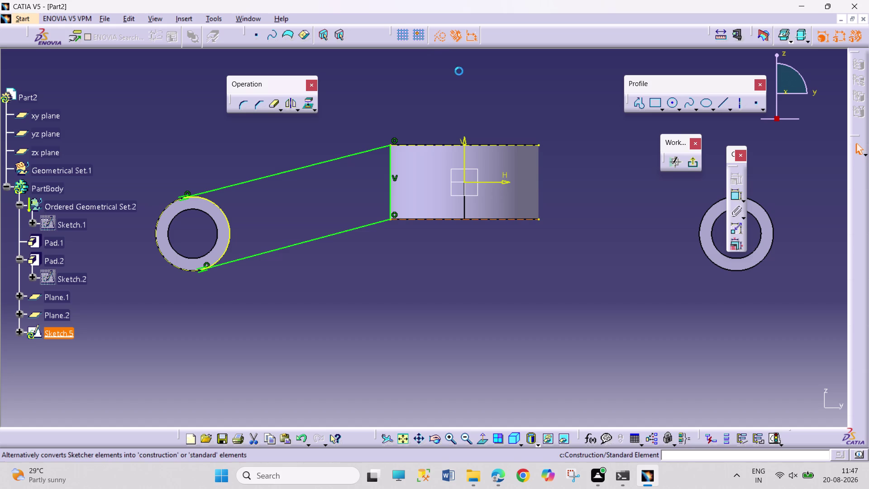
click(499, 110)
click(443, 36)
click(500, 103)
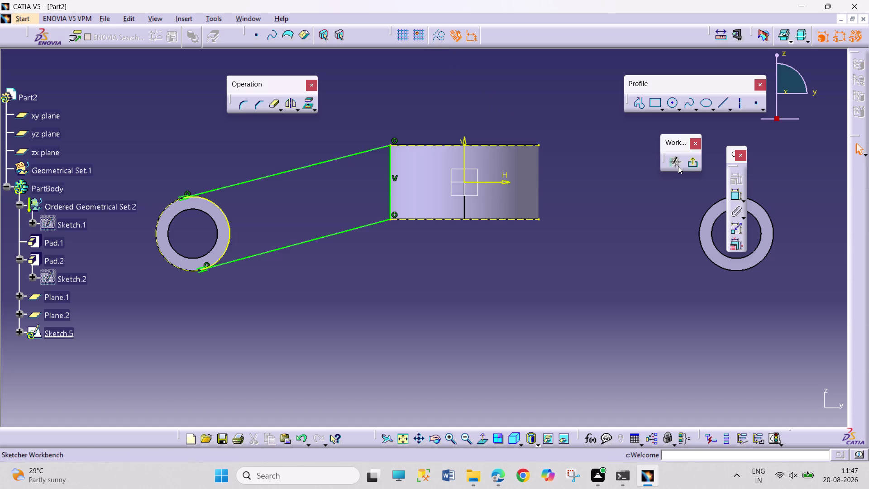
click(693, 163)
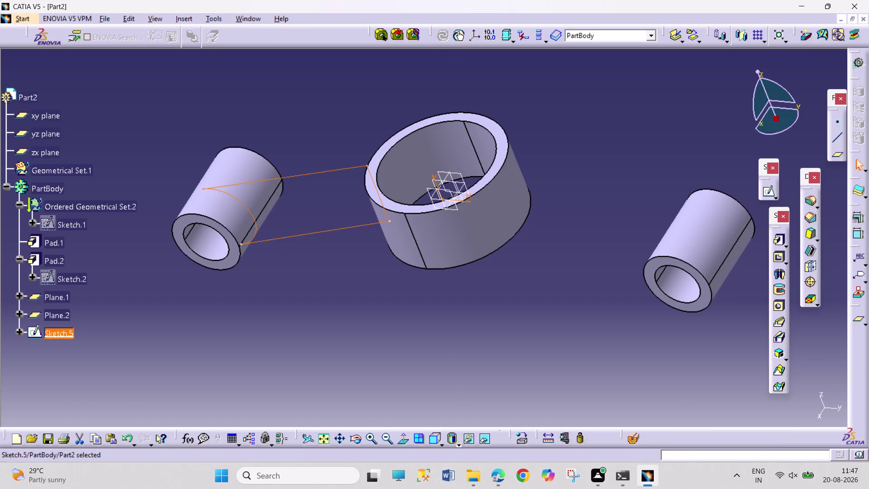
Select the xy plane and open the new Sketch.6 on it.
click(462, 187)
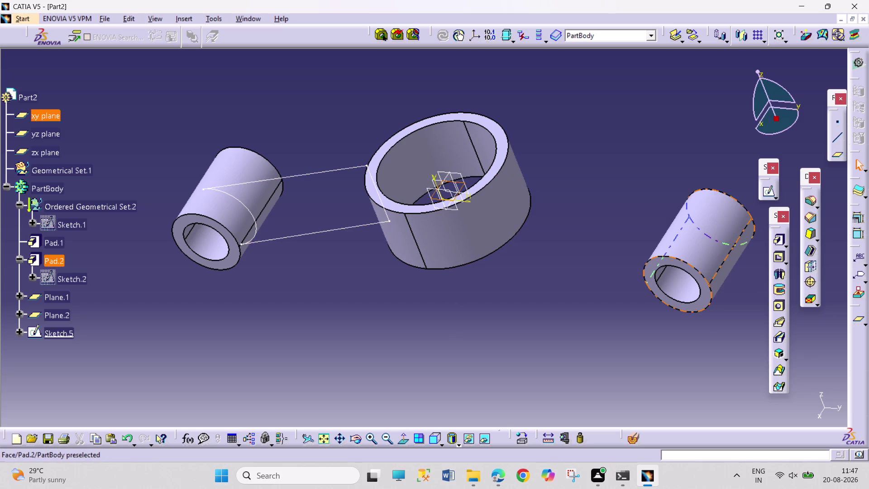
click(767, 194)
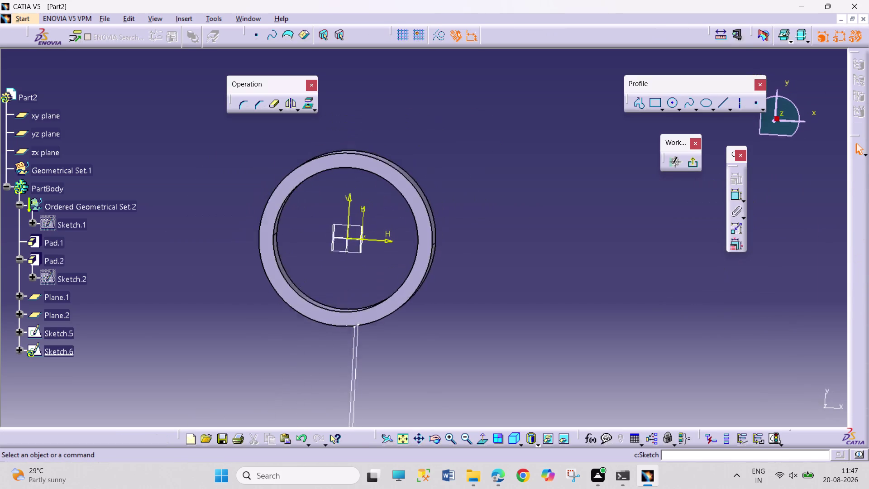
click(406, 437)
double_click(449, 443)
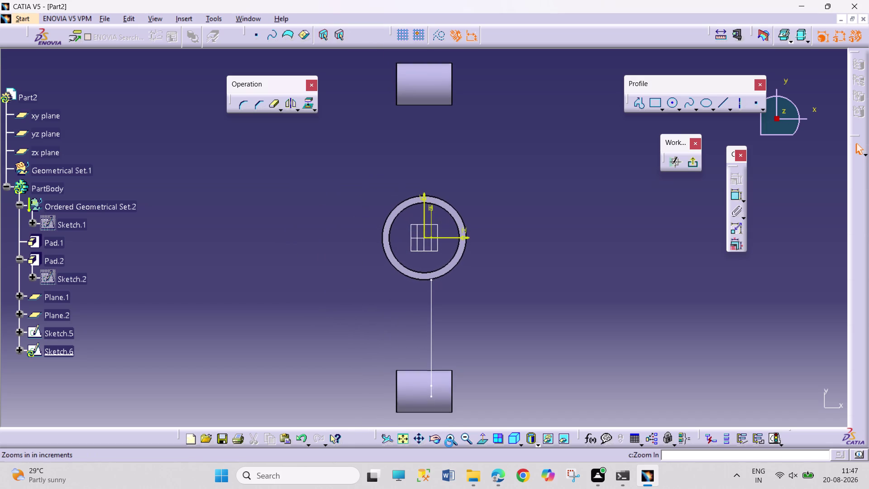
click(417, 439)
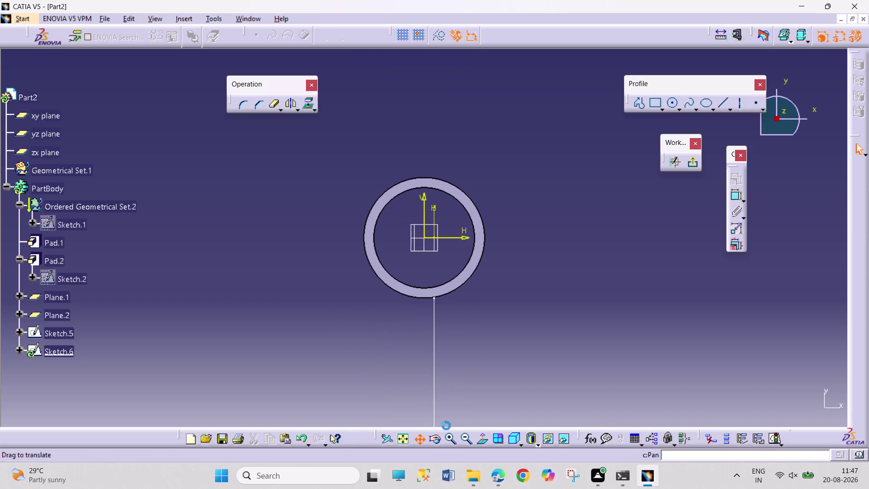
drag(472, 413, 445, 307)
double_click(453, 441)
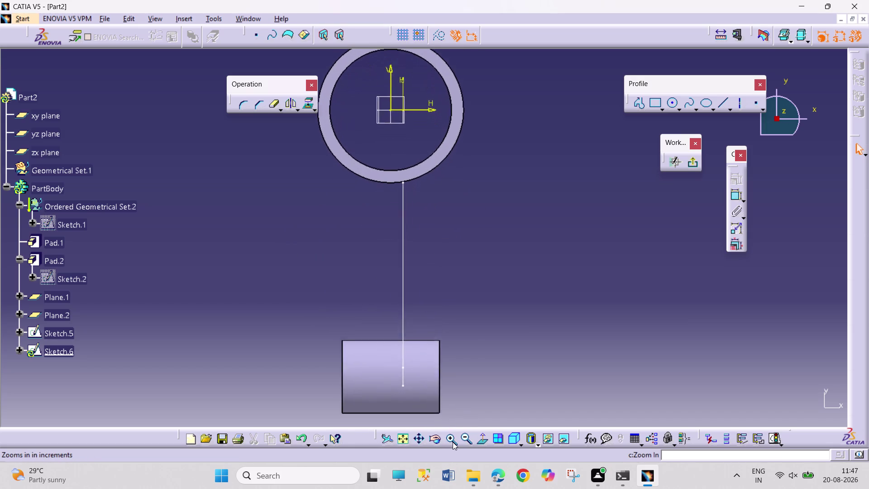
click(418, 437)
drag(462, 416, 450, 388)
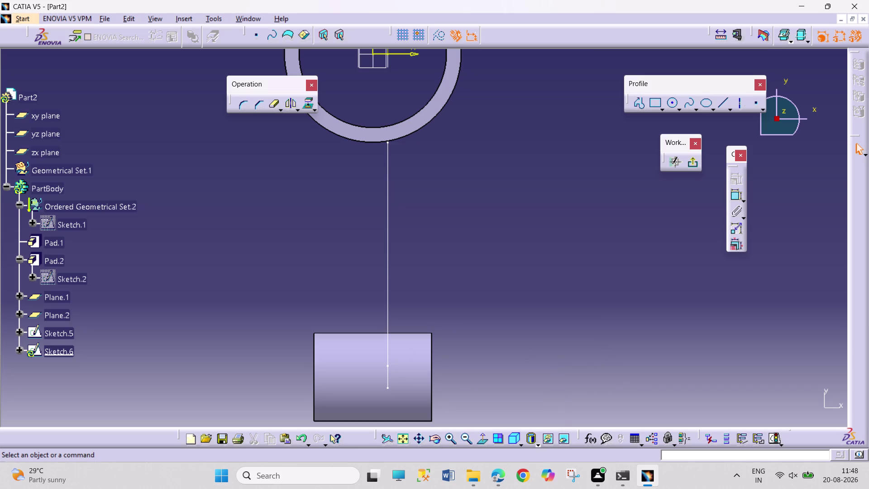
click(655, 106)
Draw the shank rectangle from below the ring into the boss, then narrow its left edge.
click(389, 131)
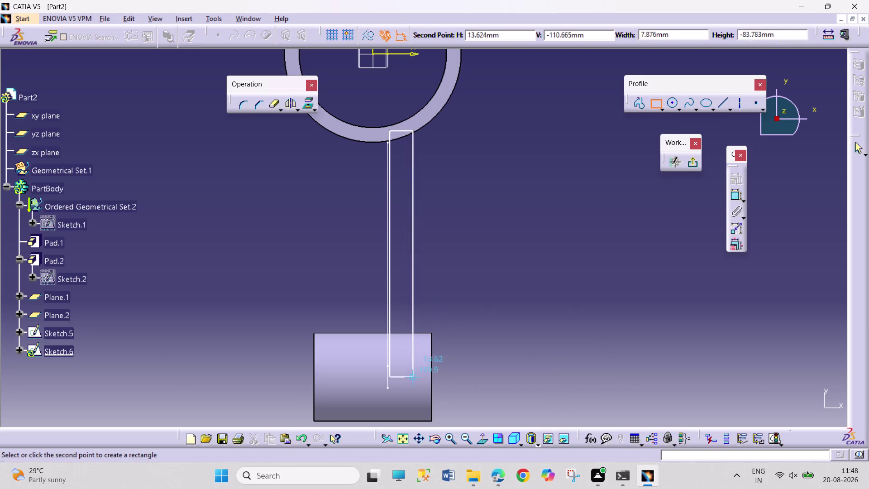
click(420, 386)
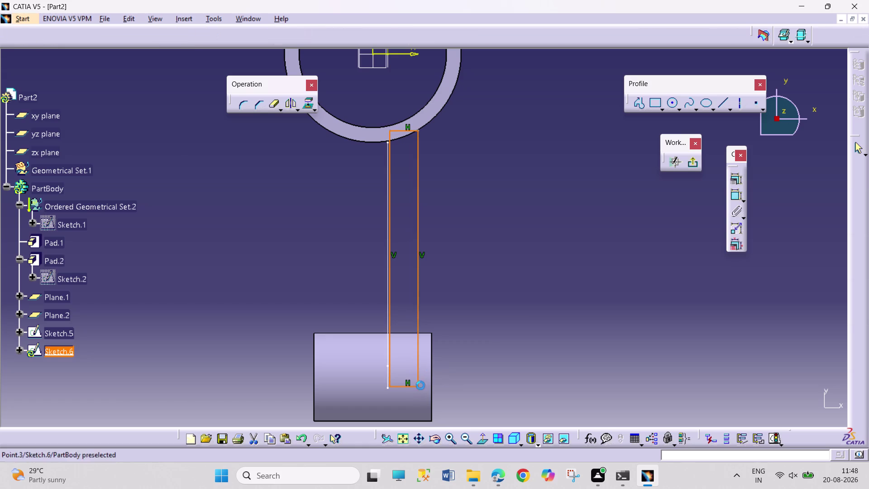
click(541, 286)
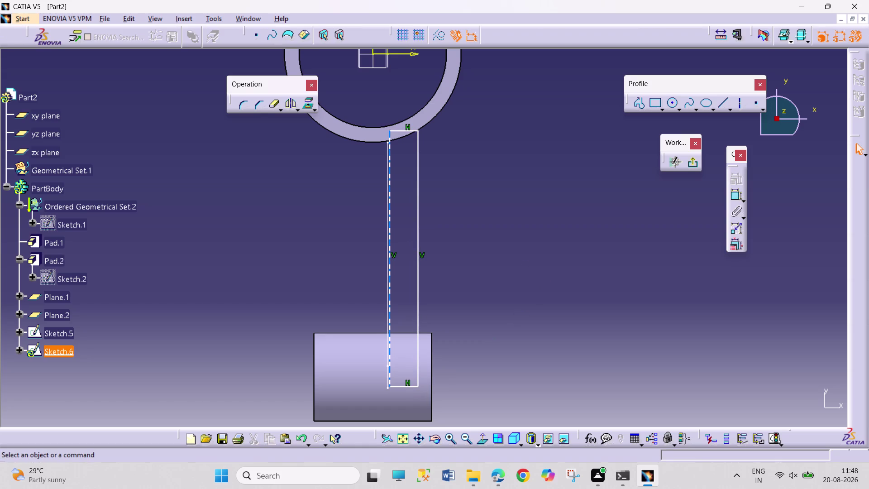
drag(390, 211, 397, 213)
click(668, 222)
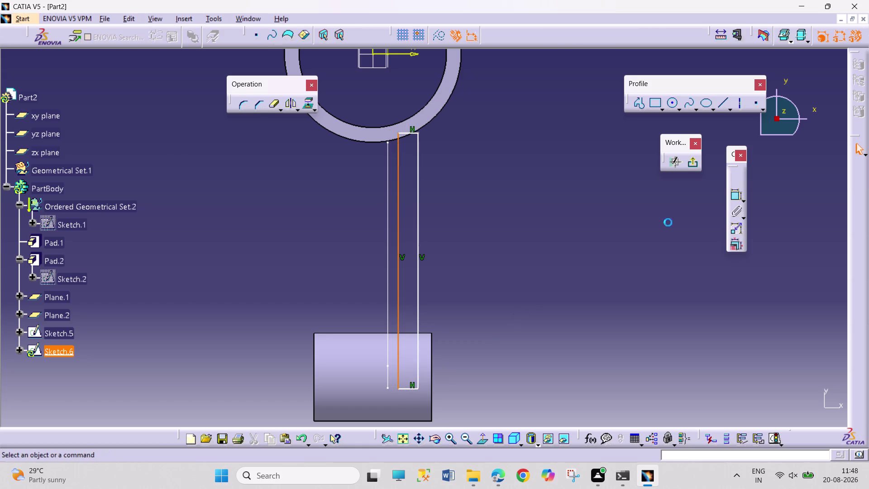
click(737, 197)
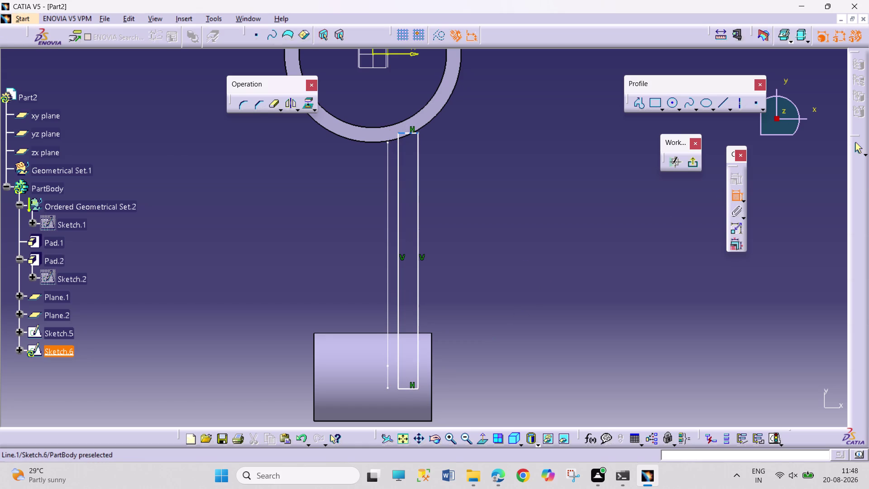
Dimension the rectangle's top edge to a 10 mm width.
click(413, 132)
click(460, 125)
double_click(463, 122)
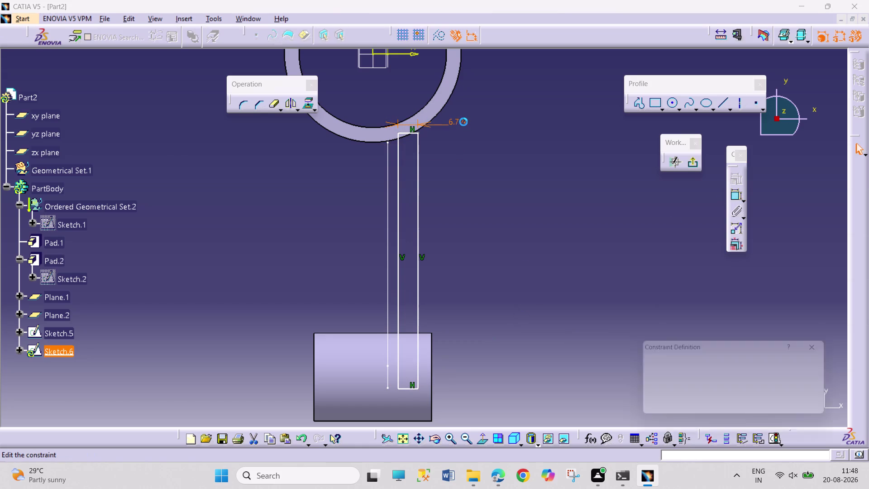
text(10)
key(Return)
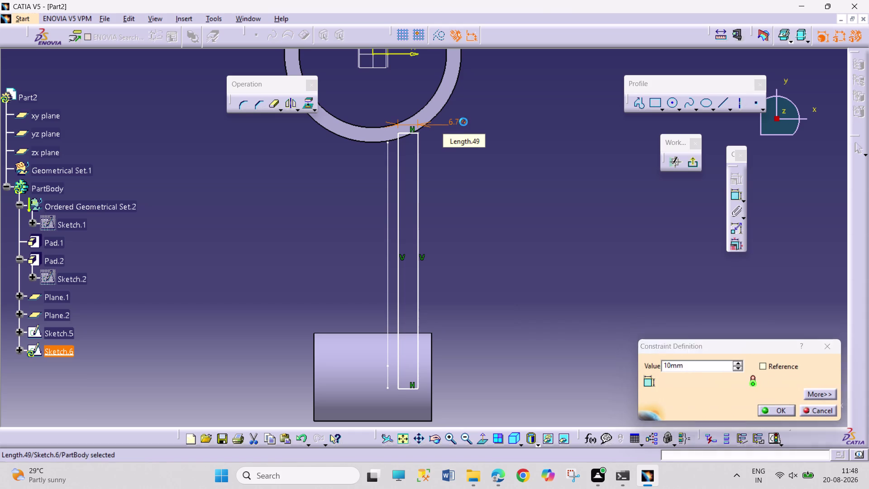
click(483, 330)
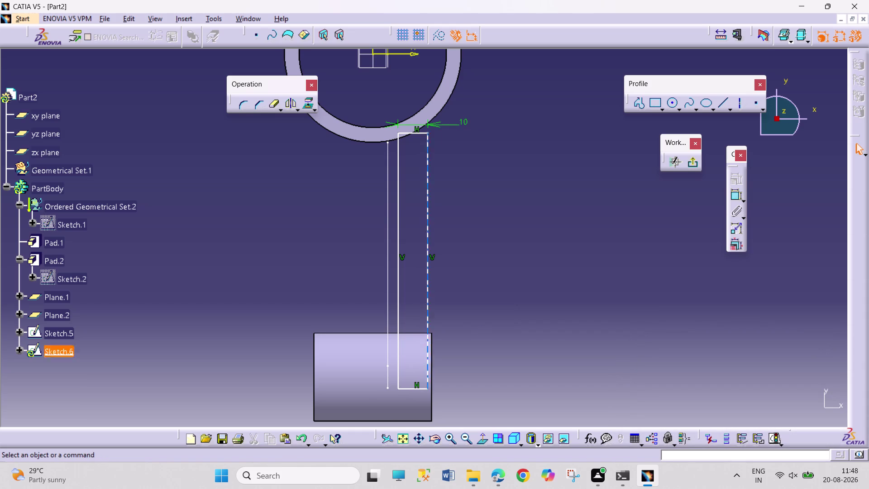
click(387, 370)
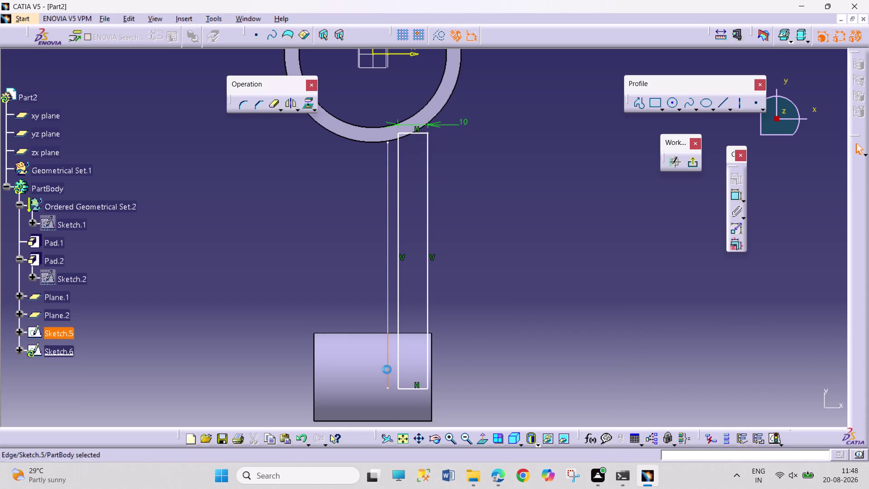
click(304, 102)
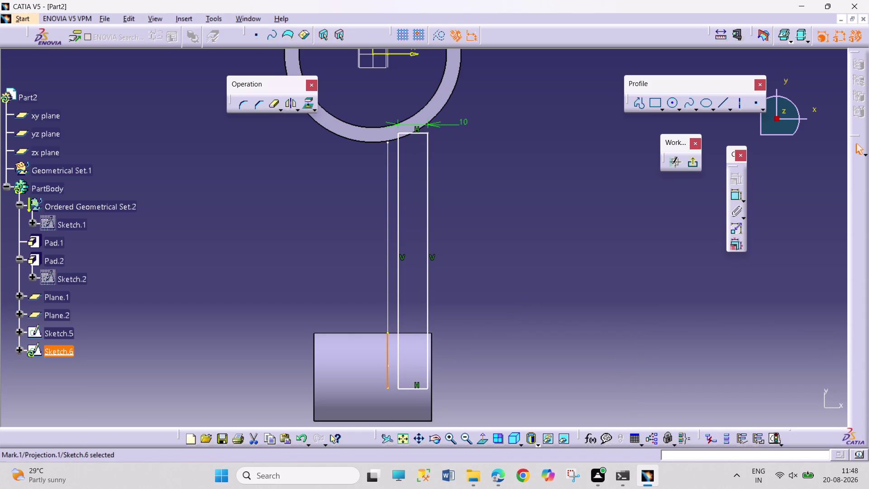
Make a bottom rectangle corner coincide with the matching point of the other shank sketch.
click(500, 218)
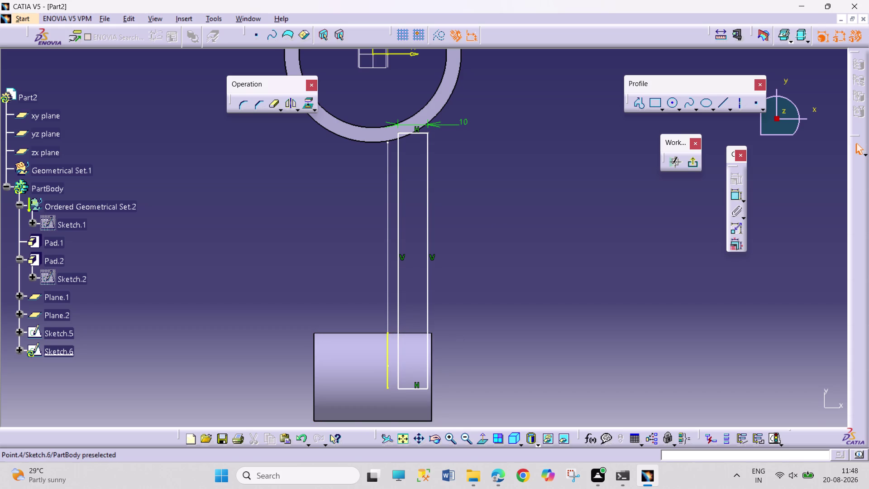
click(399, 388)
click(386, 389)
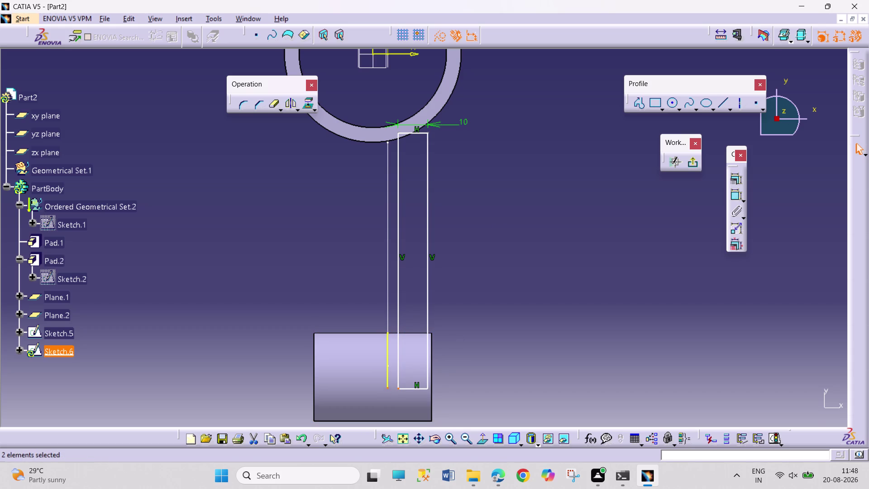
click(740, 177)
click(788, 300)
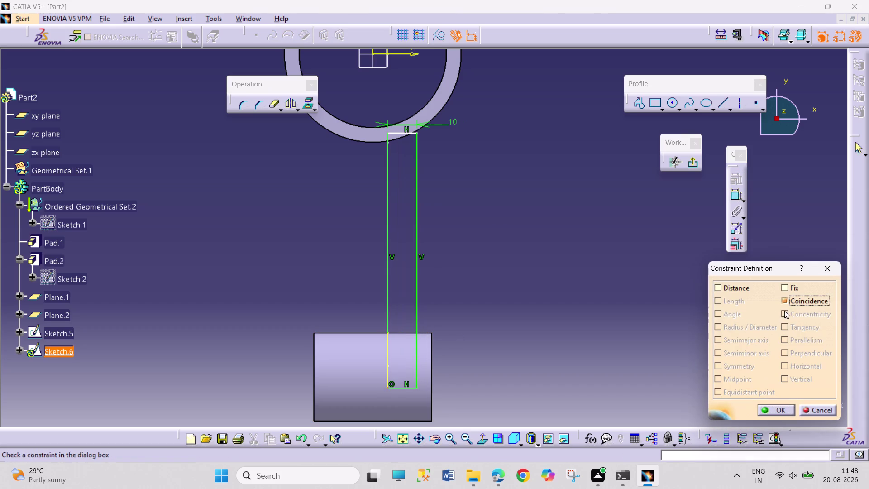
click(778, 413)
click(628, 327)
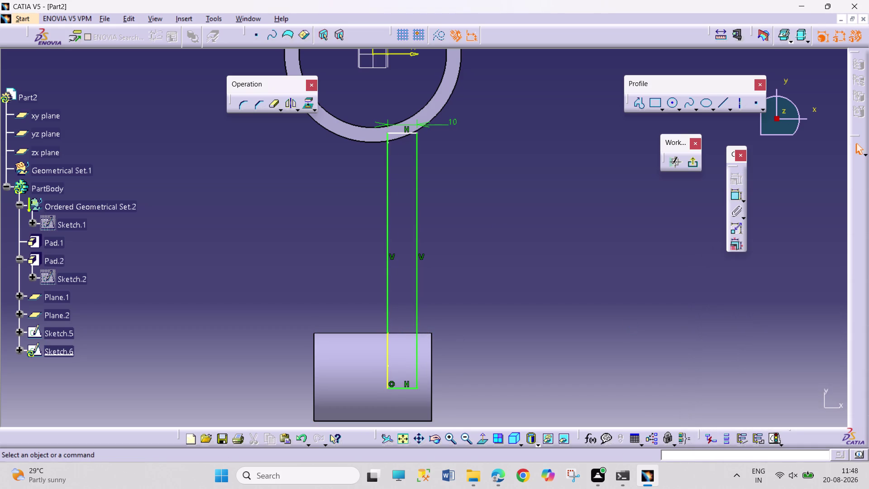
Lower the top edge and make the top corner coincide with the other sketch's vertex.
drag(410, 133, 410, 156)
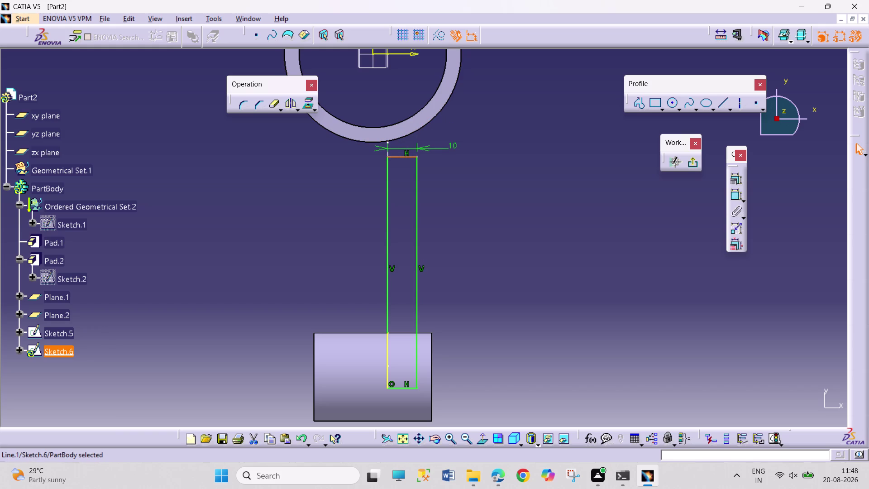
click(387, 143)
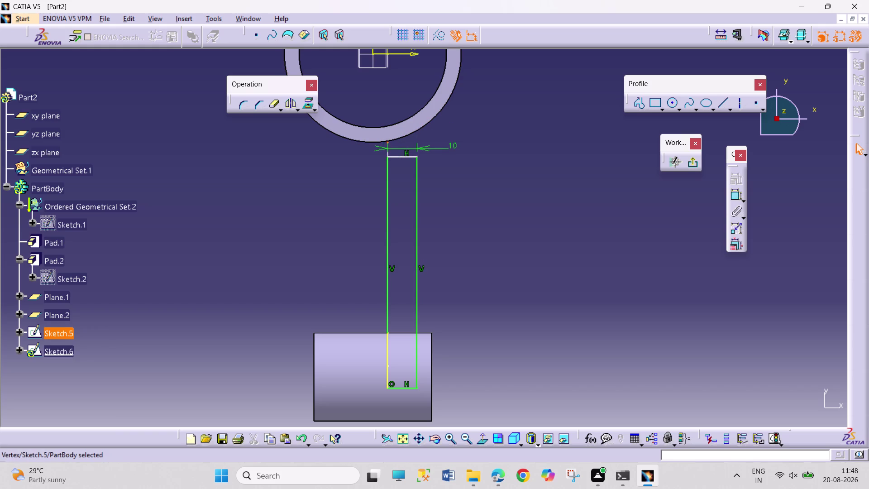
drag(388, 158, 393, 159)
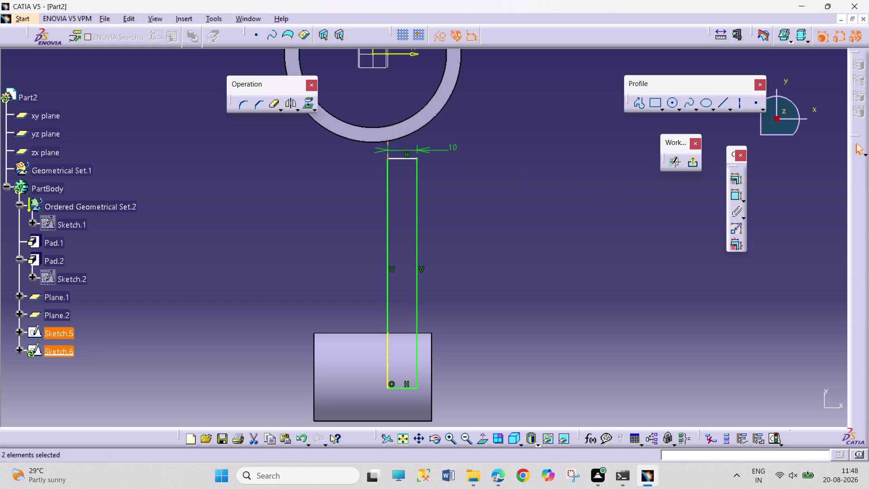
click(740, 177)
click(794, 297)
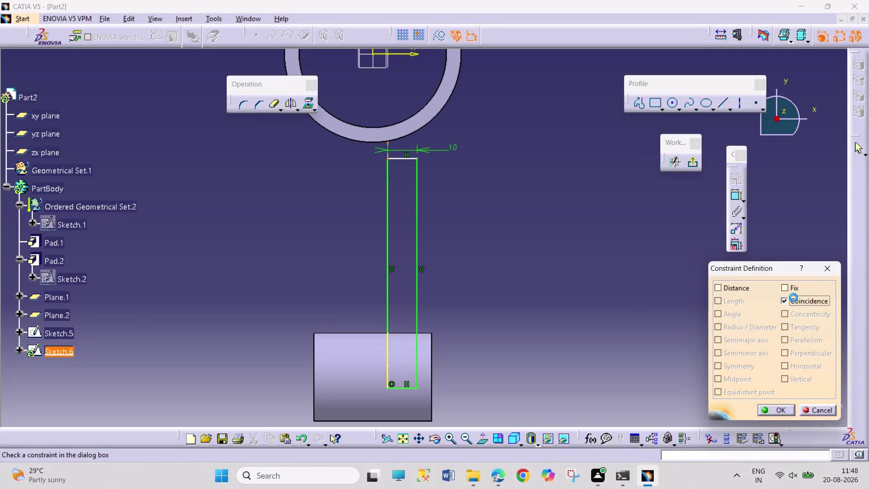
click(778, 410)
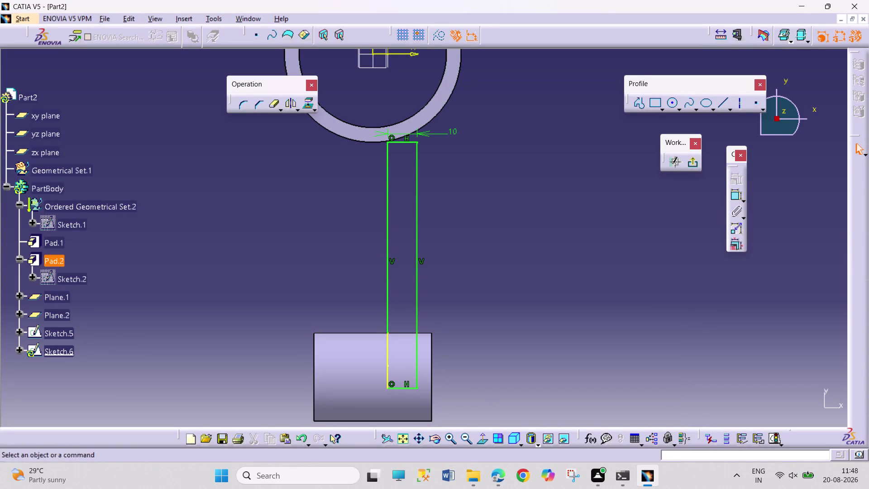
Turn the projected mark into construction geometry and exit the sketch.
click(387, 364)
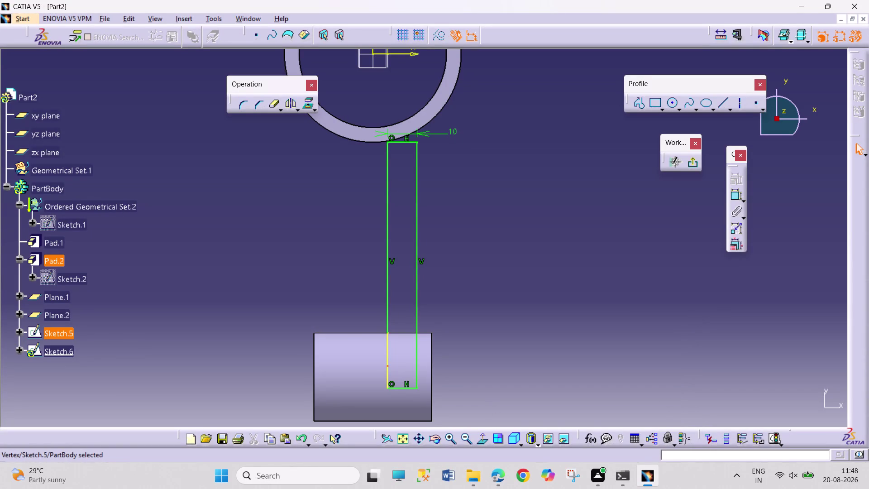
drag(486, 326, 478, 330)
click(390, 351)
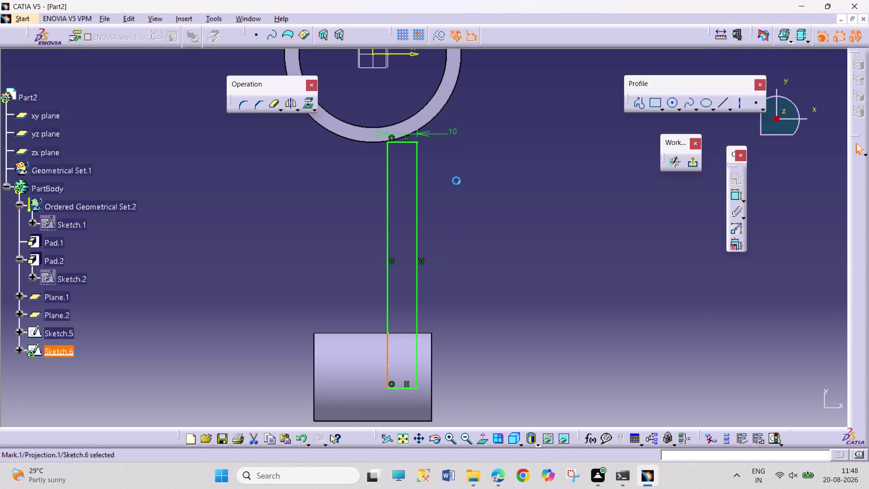
click(433, 38)
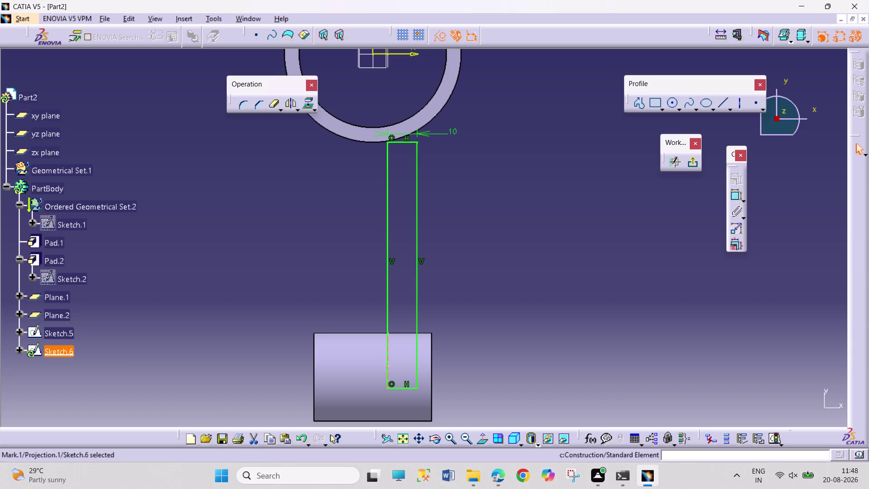
click(485, 146)
click(508, 199)
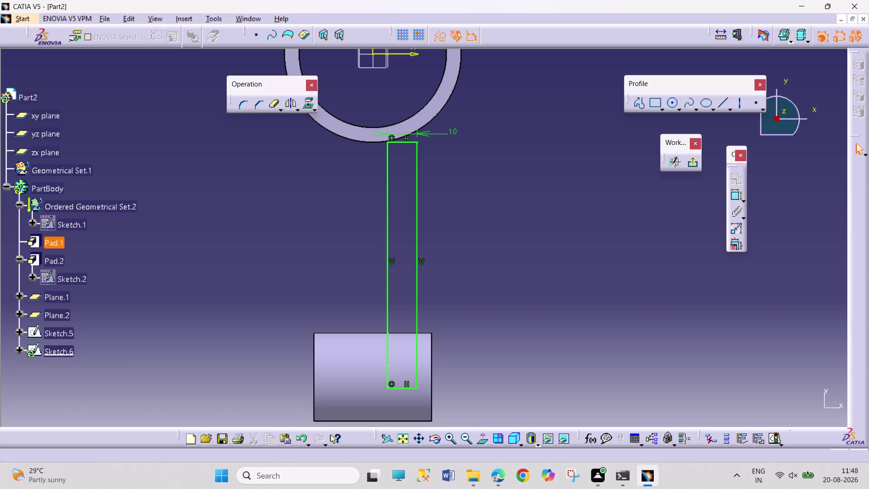
click(435, 40)
click(513, 164)
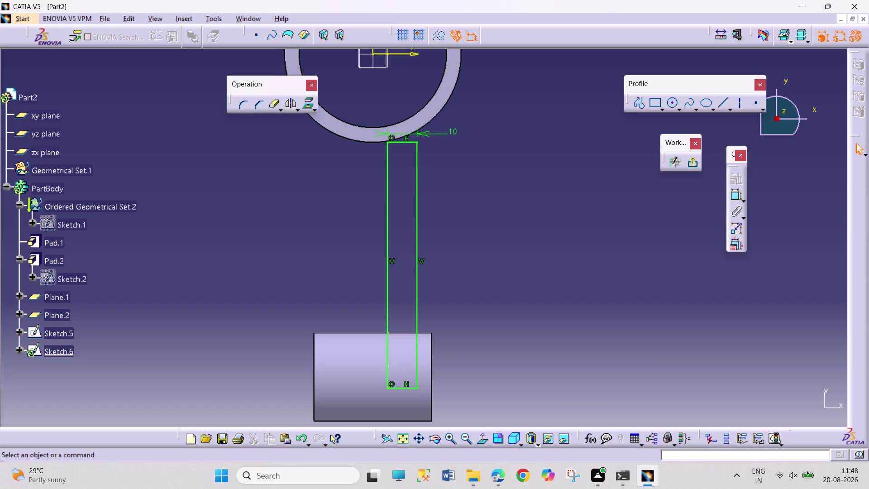
click(691, 162)
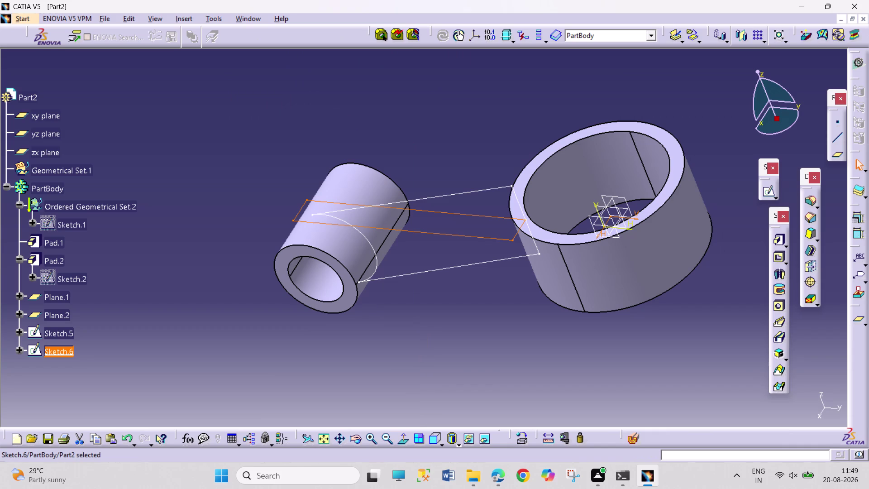
Solid Combine Sketch.6 with Sketch.5 into Combine.2, then undo it with Ctrl+Z.
click(776, 354)
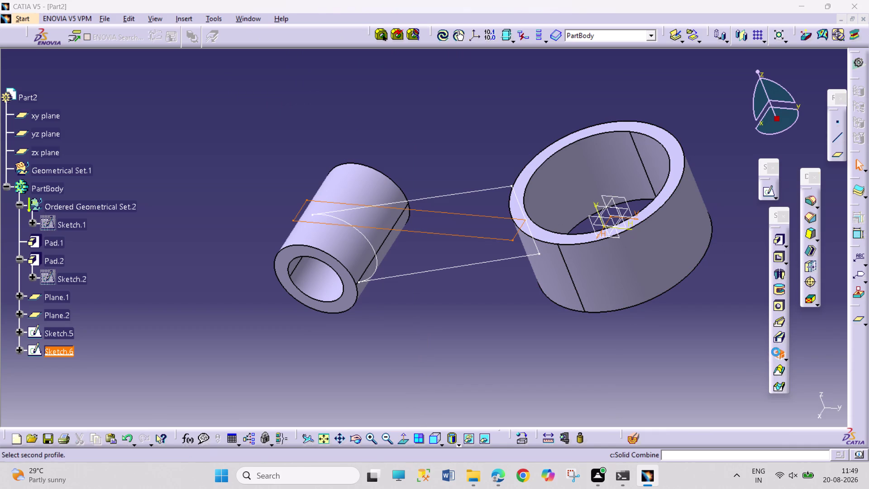
click(477, 262)
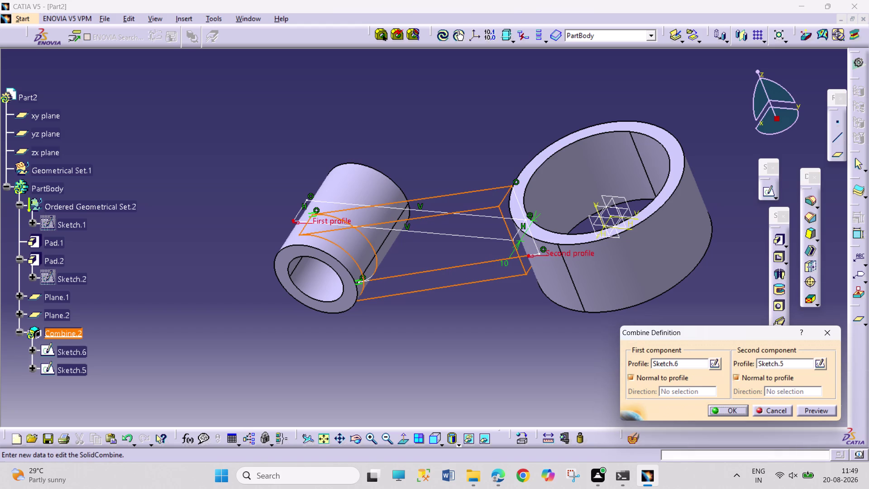
click(719, 405)
click(654, 389)
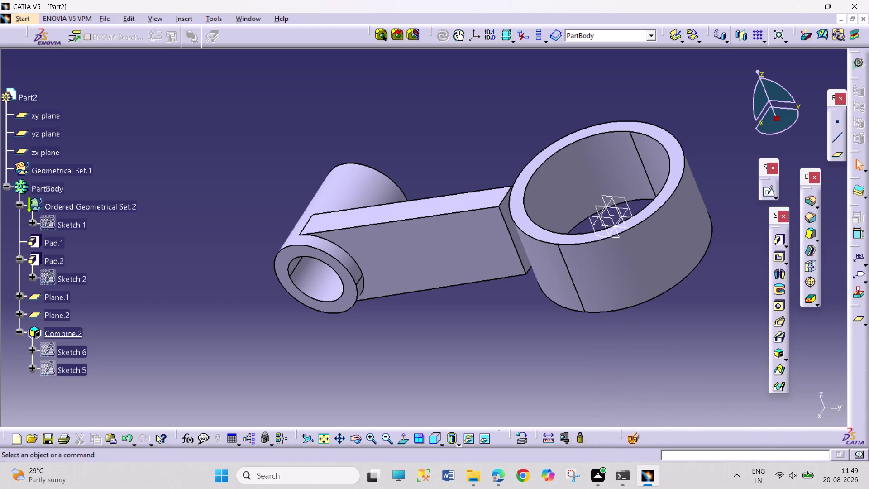
key(ctrl+z)
key(ctrl+z)
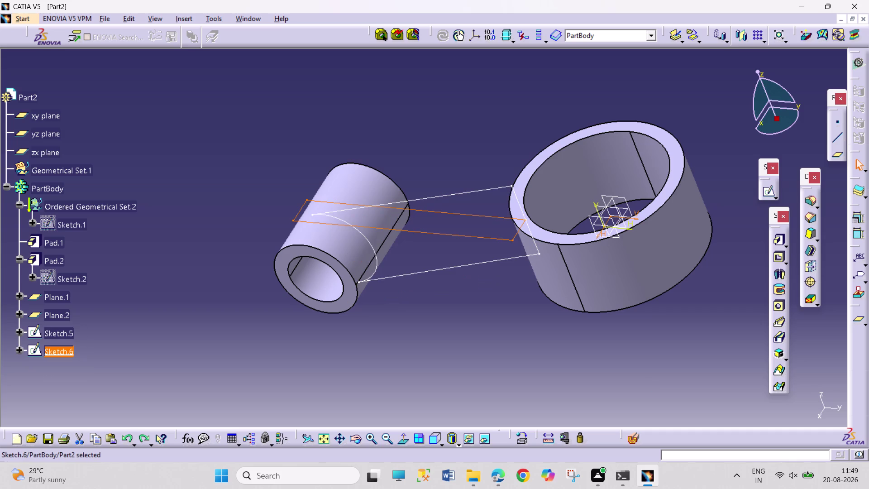
Reopen Sketch.6, delete the top coincidence, and drag the top edge up into the ring.
double_click(492, 239)
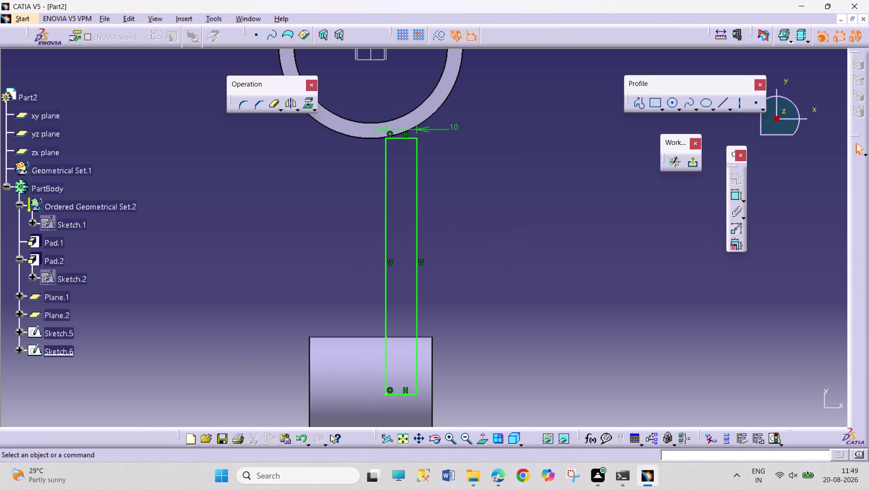
right_click(389, 132)
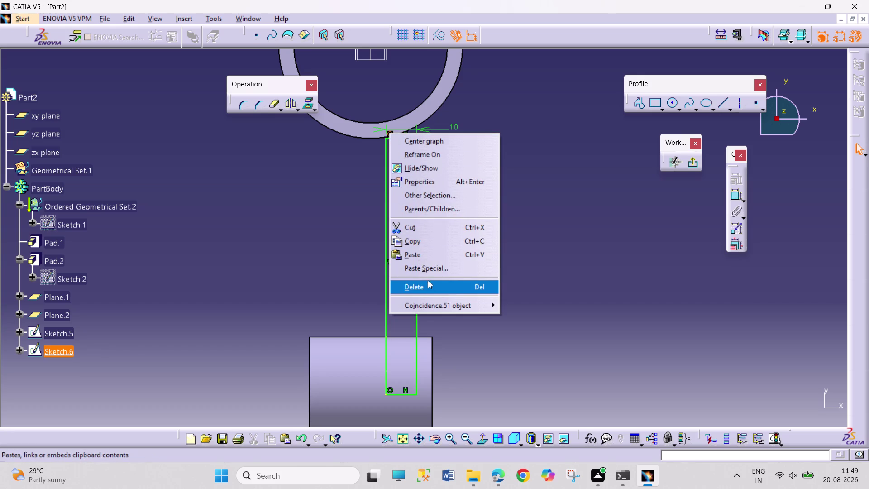
click(428, 283)
drag(413, 136, 415, 133)
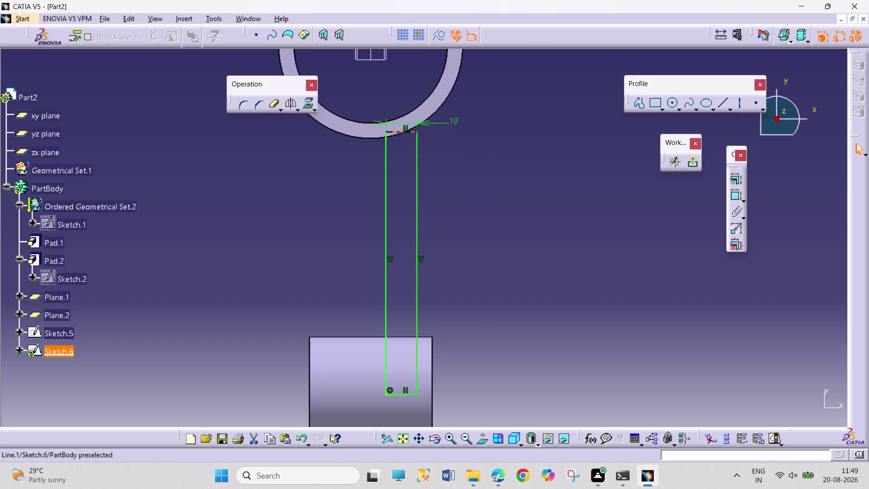
drag(415, 132, 418, 125)
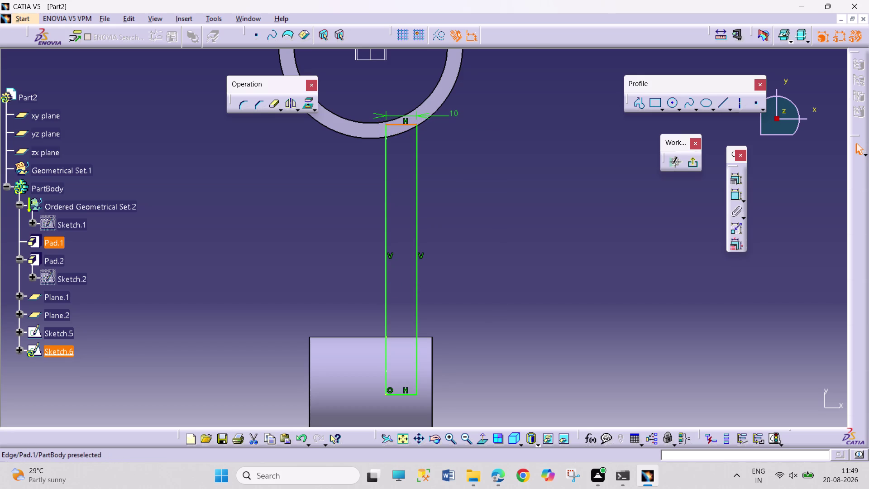
click(409, 125)
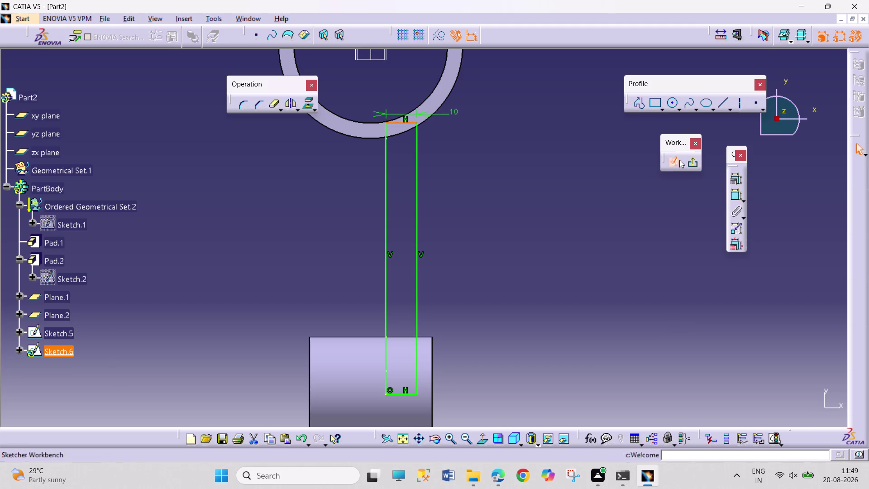
click(694, 166)
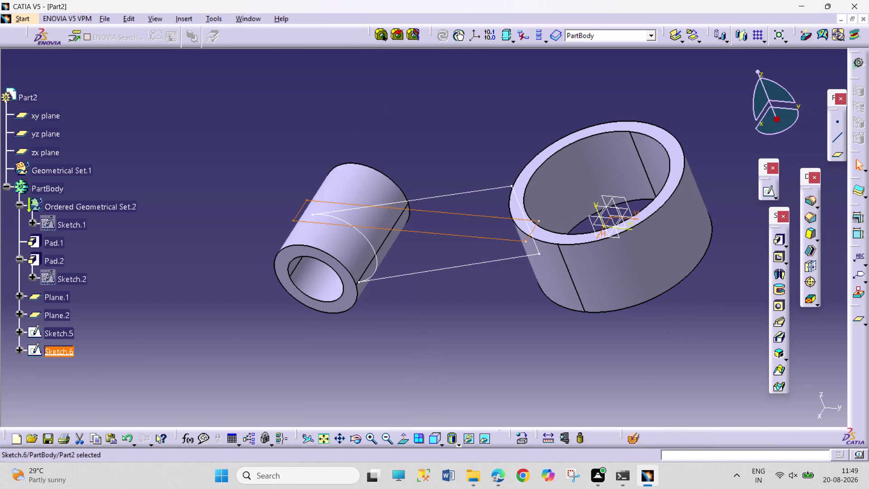
Start a Solid Combine with Sketch.6 and Sketch.5 as profiles.
click(352, 438)
drag(509, 373, 357, 407)
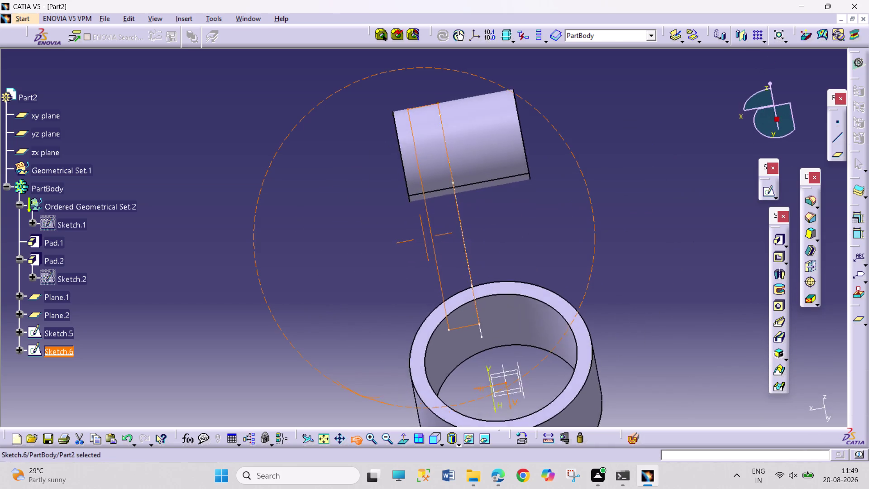
drag(358, 408, 534, 370)
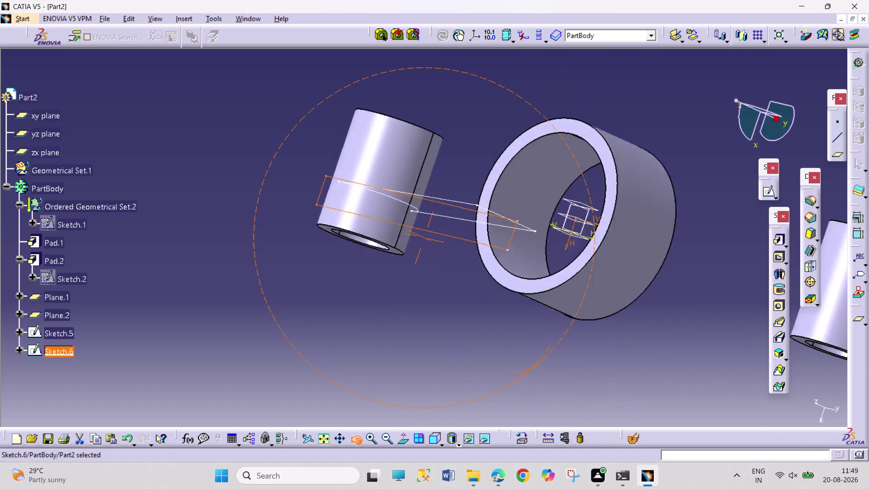
drag(535, 370, 584, 368)
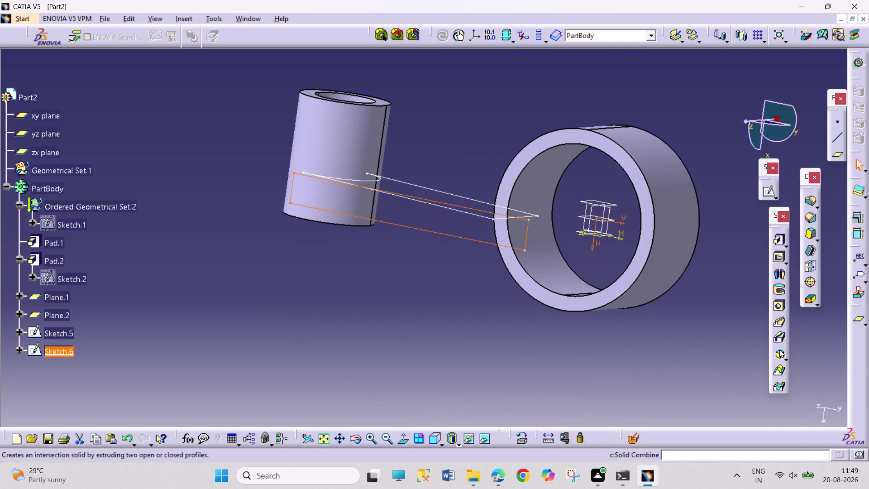
click(779, 354)
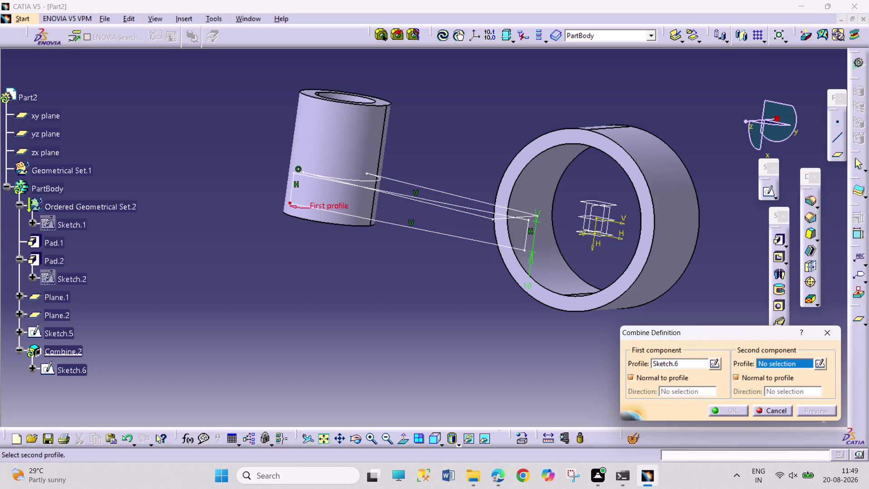
click(491, 219)
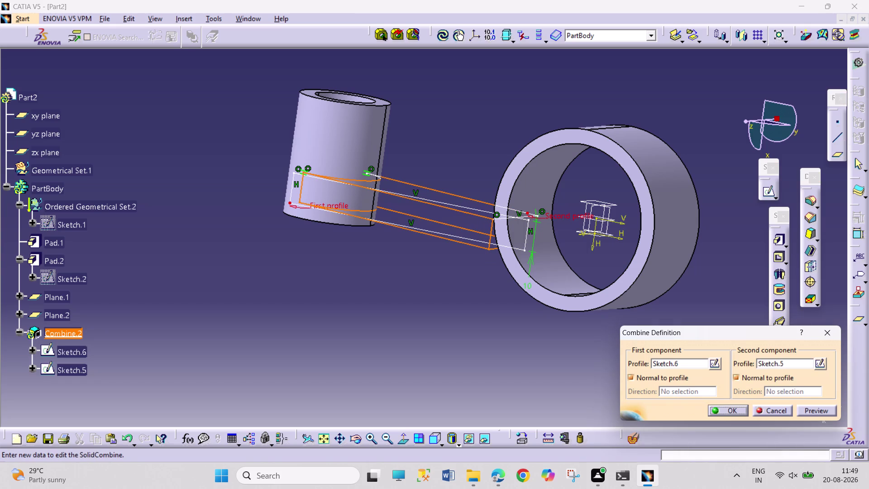
Confirm Combine.2 from both shank sketches, then undo the combine.
click(355, 437)
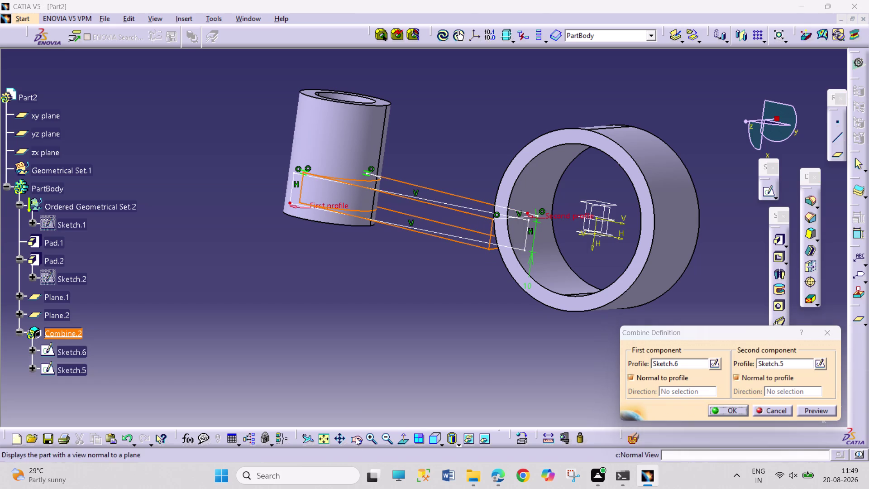
drag(342, 338, 577, 297)
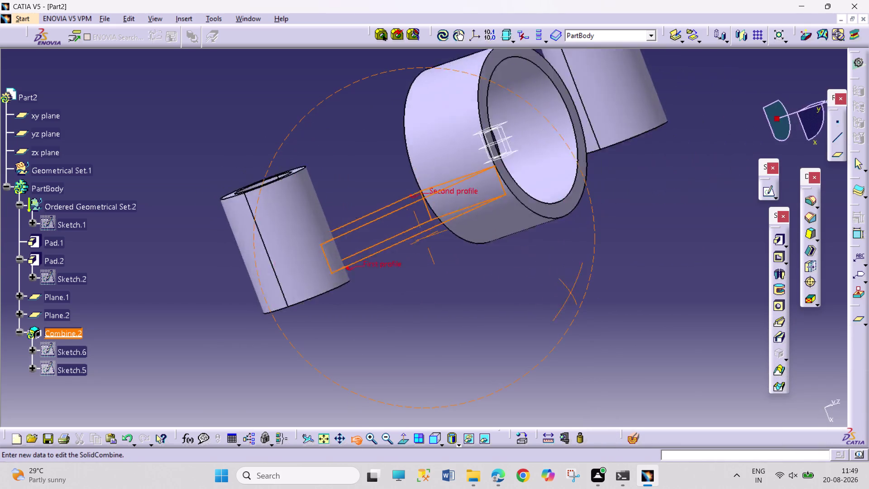
drag(578, 297, 377, 292)
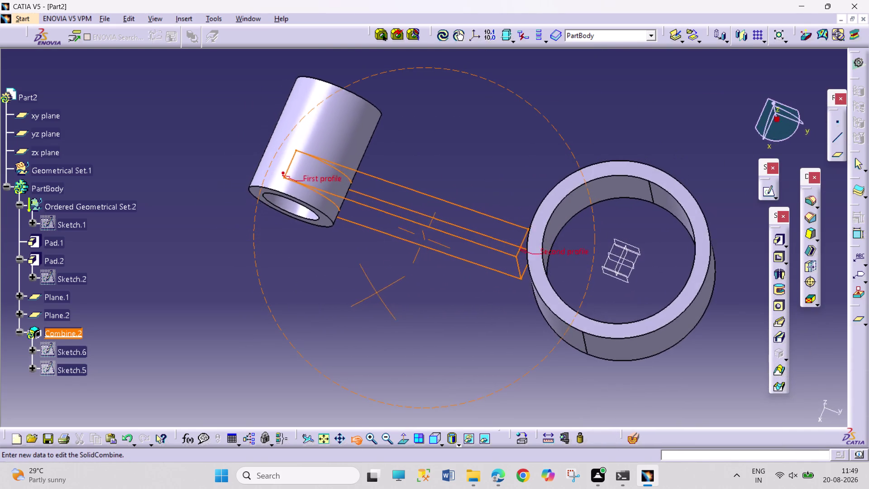
drag(377, 292, 416, 330)
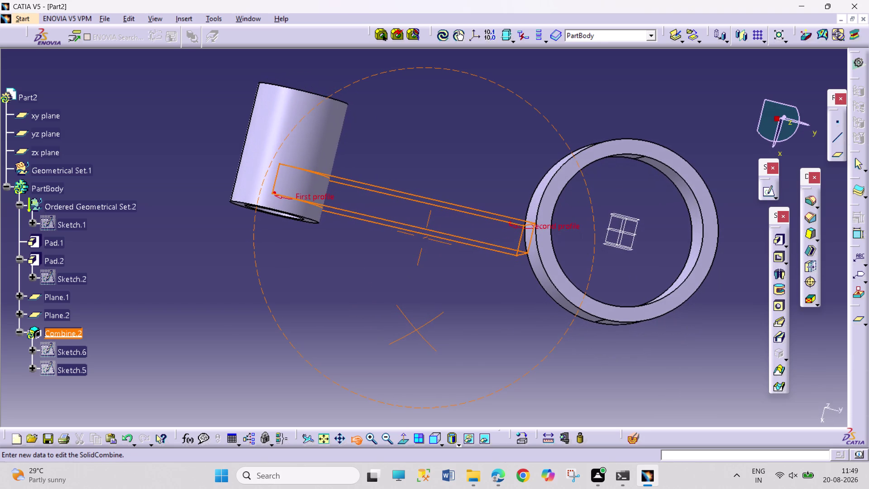
drag(417, 330, 407, 217)
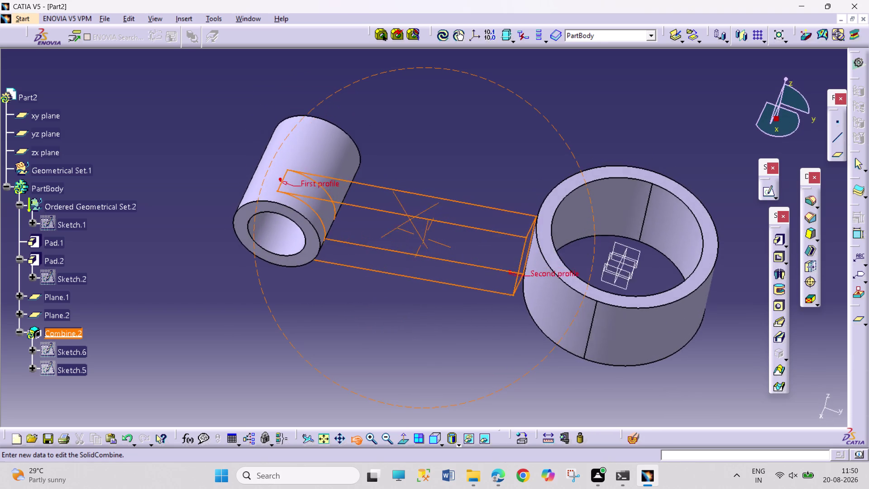
drag(407, 217, 402, 210)
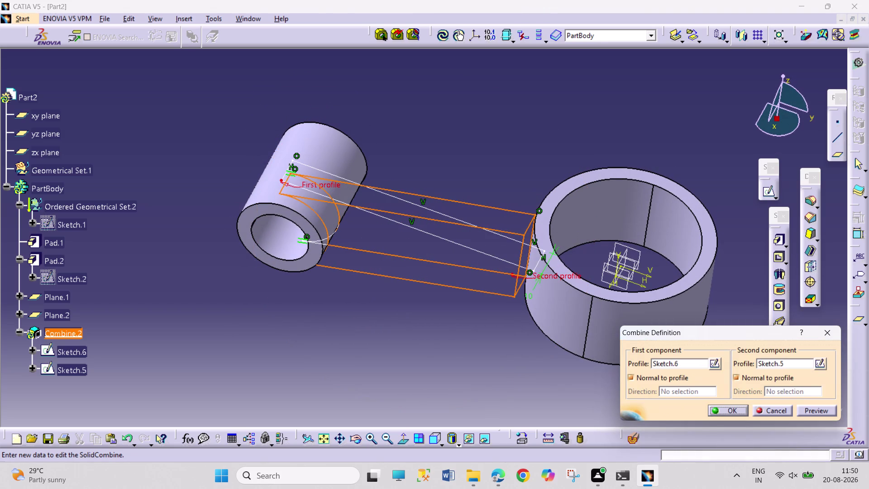
click(731, 413)
click(727, 408)
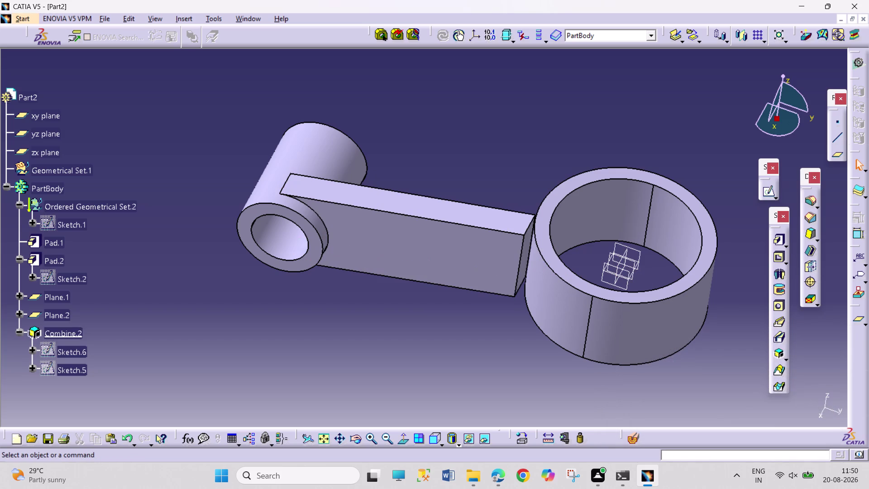
key(ctrl+z)
key(ctrl+z)
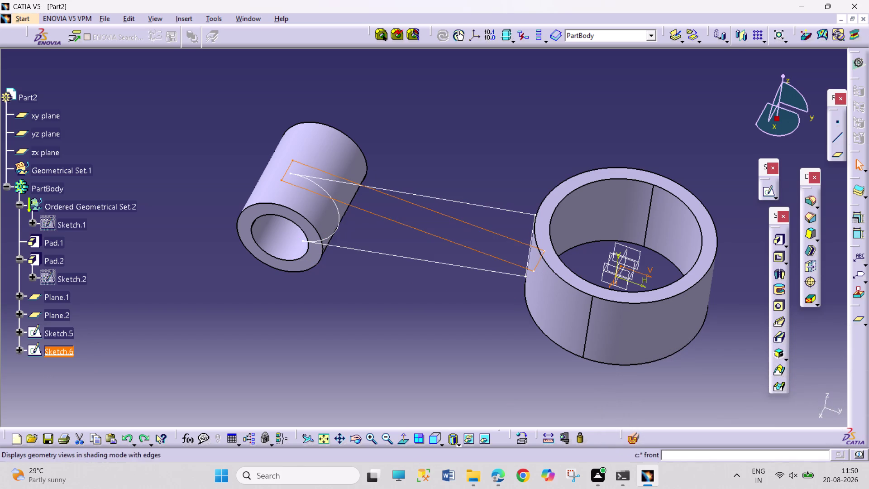
Zoom and pan onto the shank at the big-end ring and open Sketch.6 for editing.
middle_drag(504, 401, 501, 323)
middle_drag(495, 334, 318, 325)
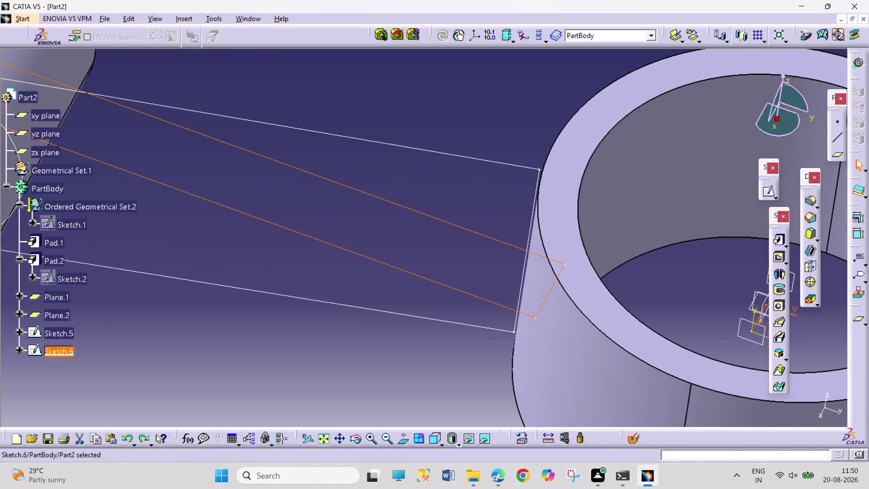
right_drag(392, 338, 347, 364)
middle_drag(400, 214, 408, 247)
right_drag(400, 214, 408, 247)
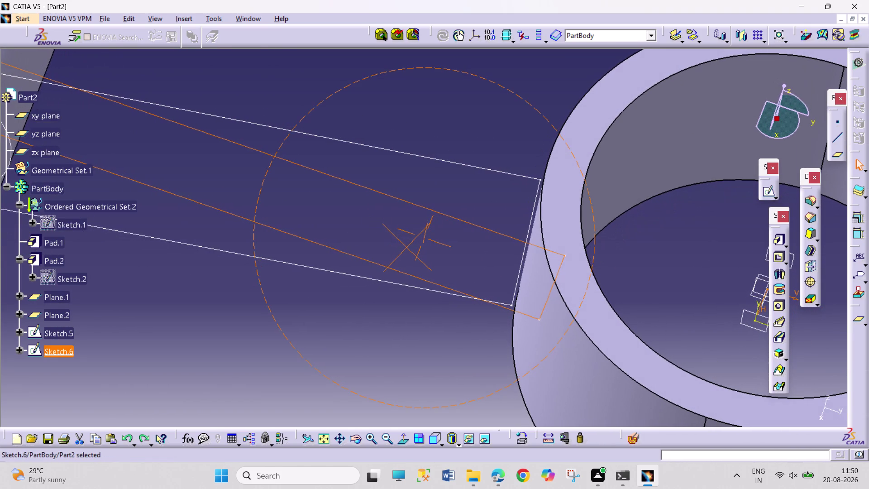
middle_drag(407, 247, 402, 246)
right_drag(408, 247, 402, 245)
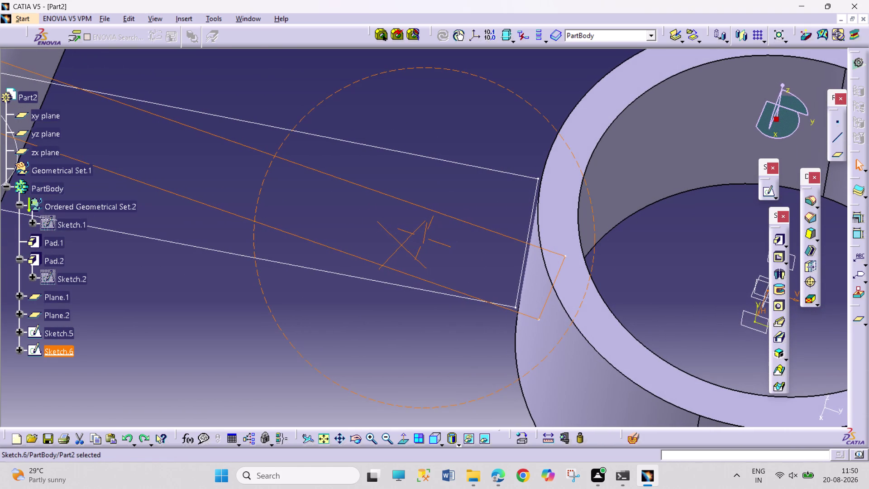
double_click(521, 262)
double_click(58, 331)
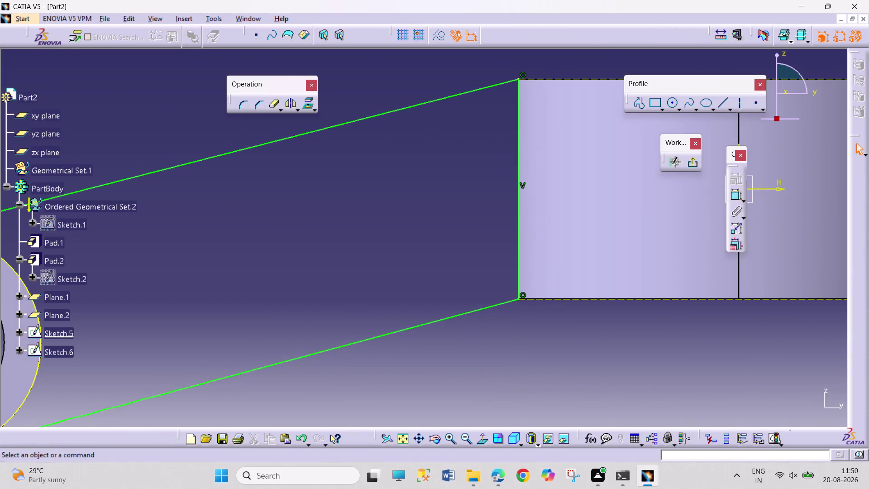
Look normal to the sketch and project the big-end ring's outer edge into Sketch.6.
middle_drag(533, 275, 551, 218)
middle_drag(610, 275, 613, 210)
middle_drag(609, 217, 175, 273)
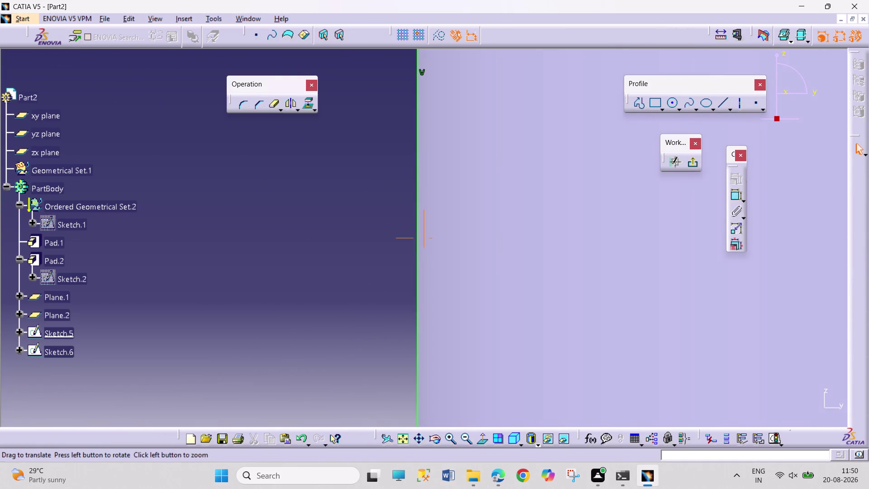
middle_drag(176, 273, 175, 273)
middle_drag(382, 323, 401, 191)
scroll(up, 3)
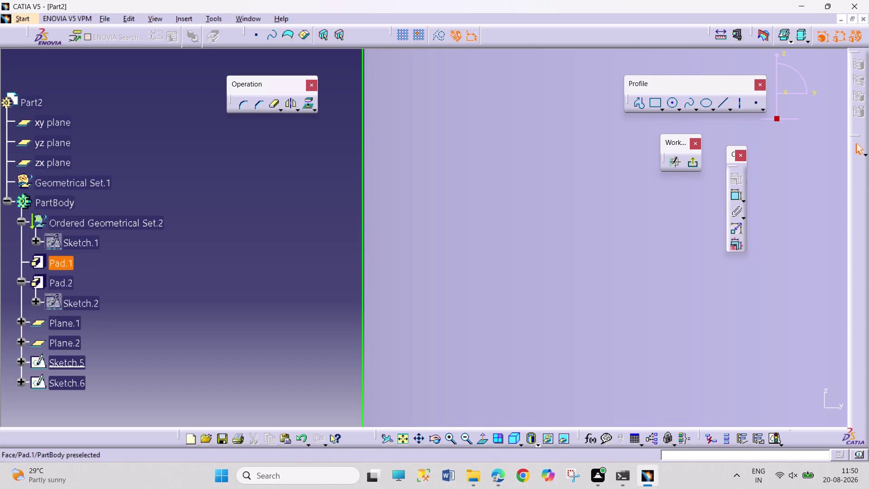
scroll(down, 3)
scroll(up, 3)
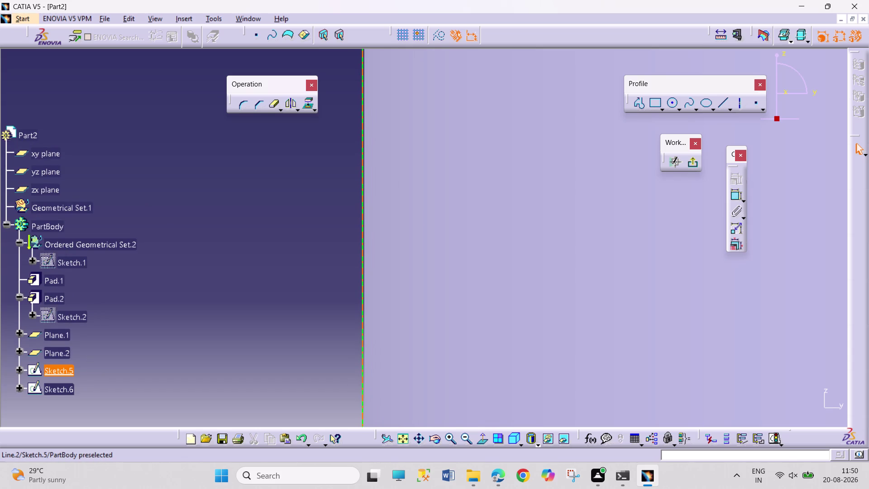
middle_drag(332, 324, 261, 450)
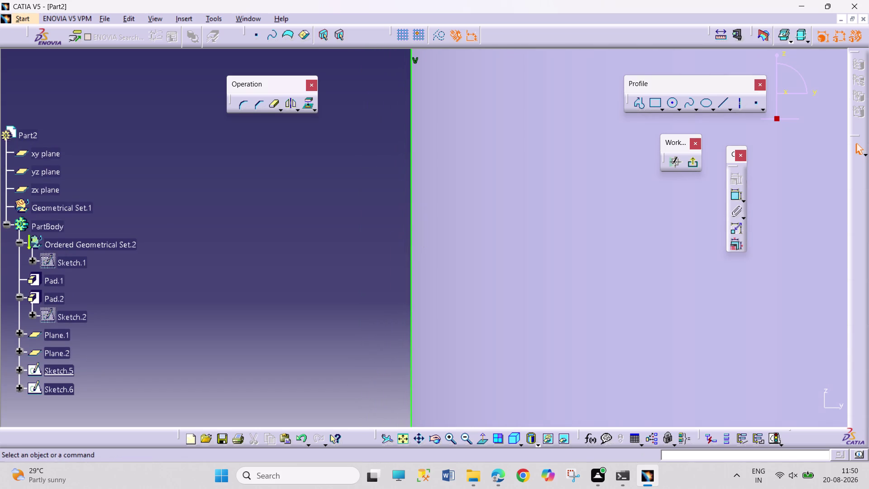
middle_drag(286, 318, 248, 365)
middle_drag(332, 236, 296, 290)
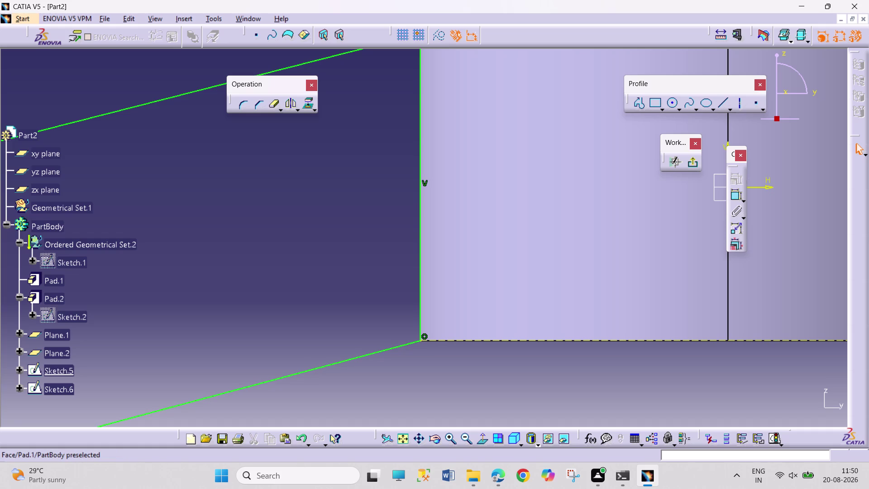
middle_drag(361, 196, 337, 245)
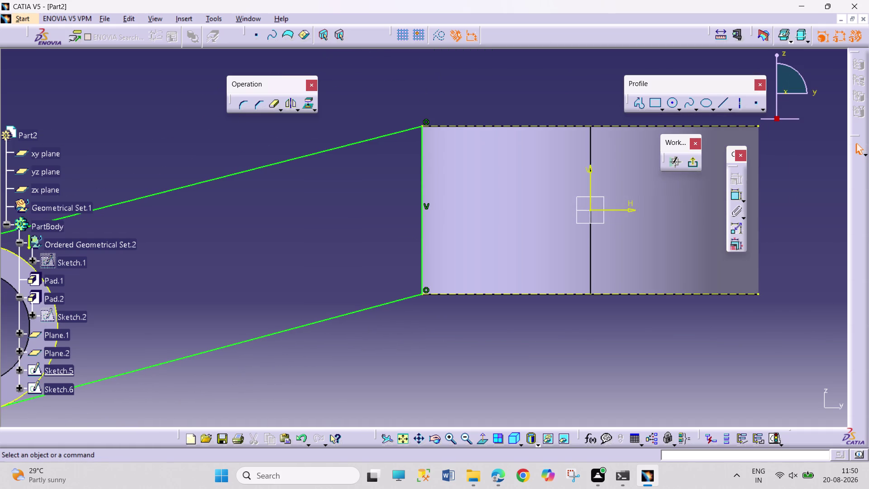
double_click(63, 385)
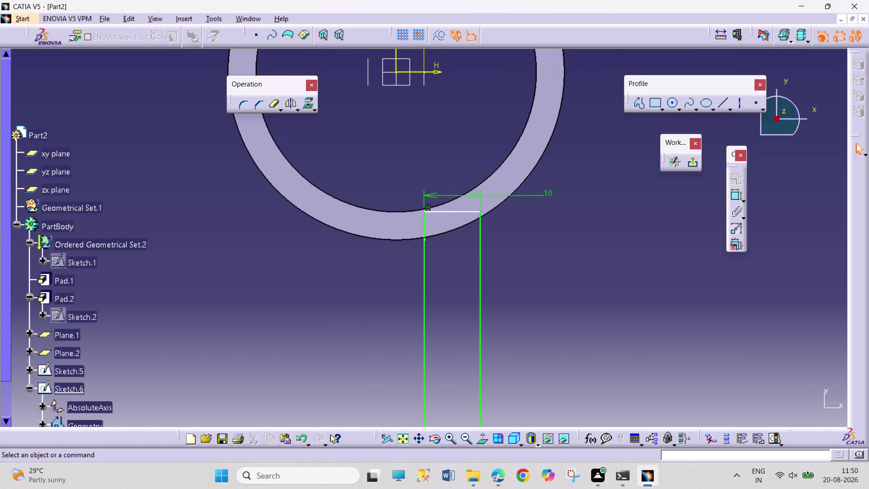
click(459, 230)
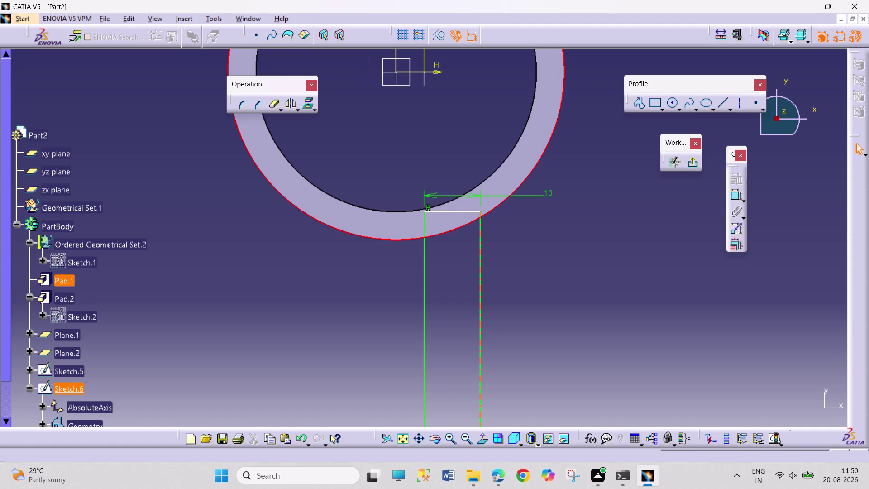
click(311, 98)
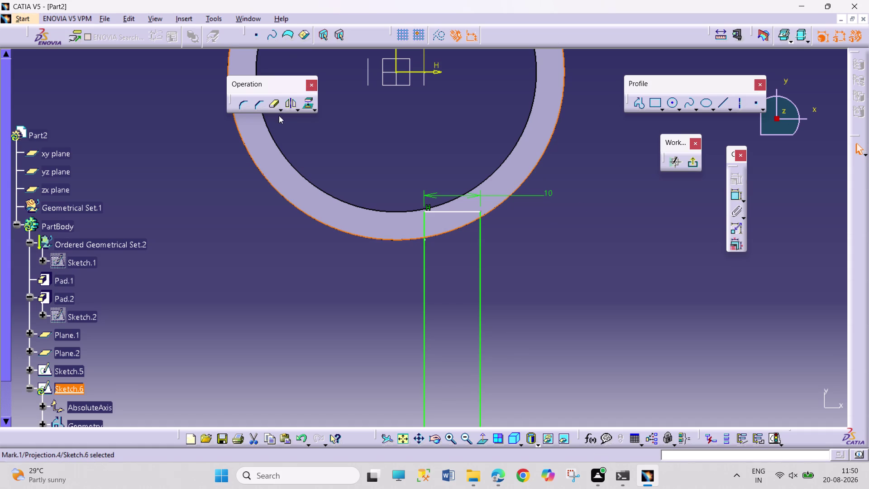
click(526, 242)
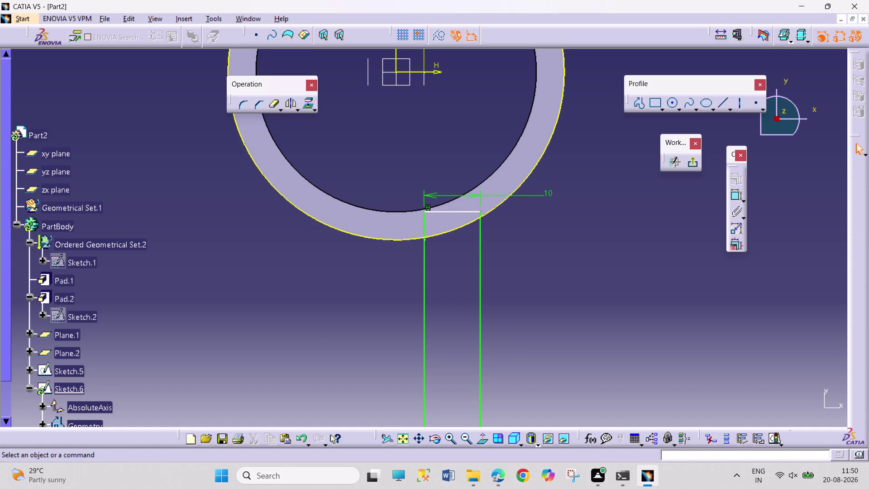
click(273, 108)
click(424, 229)
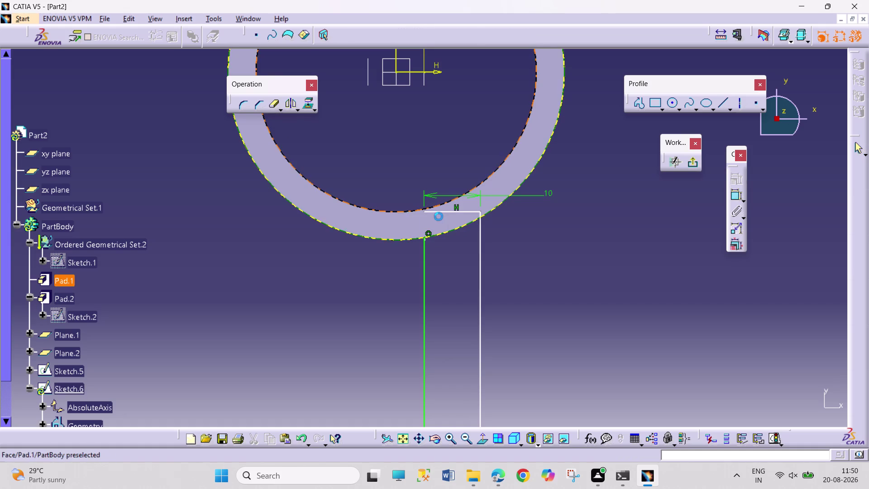
Quick Trim the short top line, accepting conversion of the width dimension to a distance.
click(449, 211)
click(266, 106)
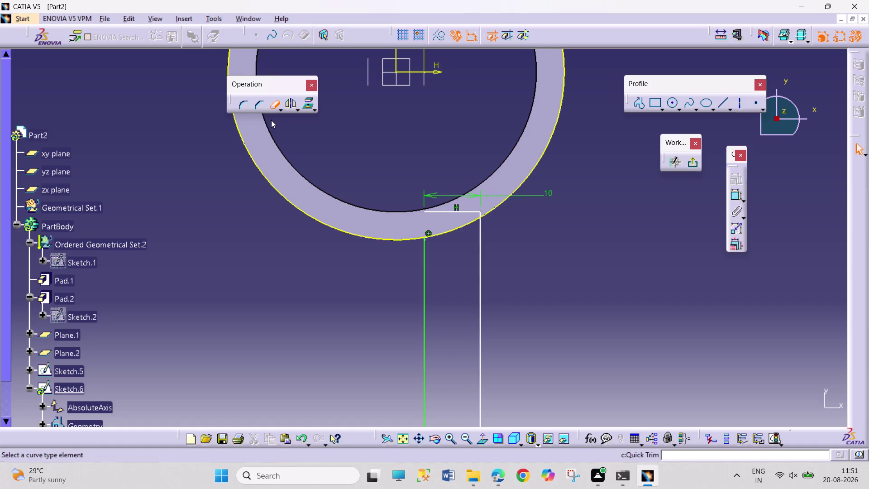
double_click(273, 104)
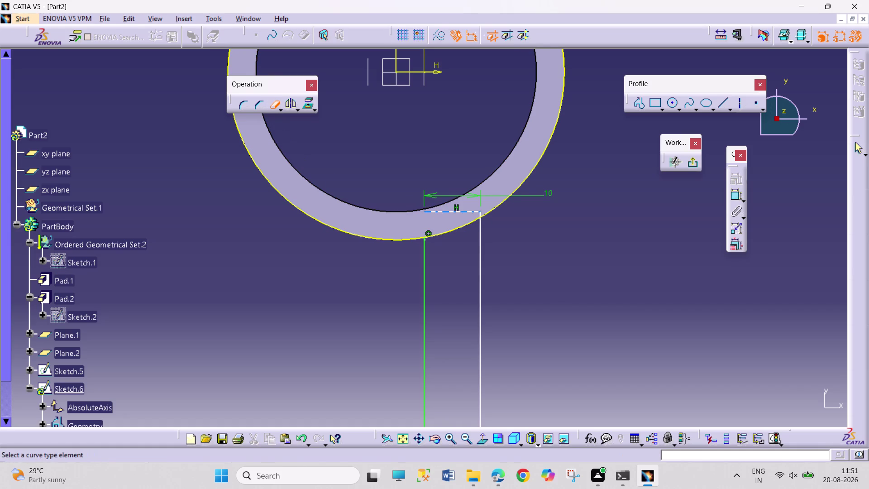
click(452, 212)
click(464, 262)
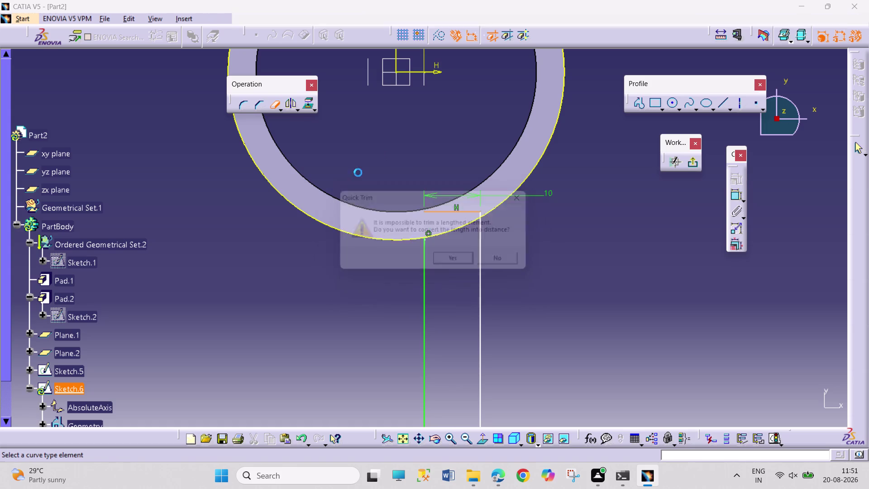
click(275, 104)
Trim the profile lines back to the ring edge and exit the sketch.
middle_drag(518, 287, 514, 277)
middle_drag(512, 265, 496, 214)
click(545, 187)
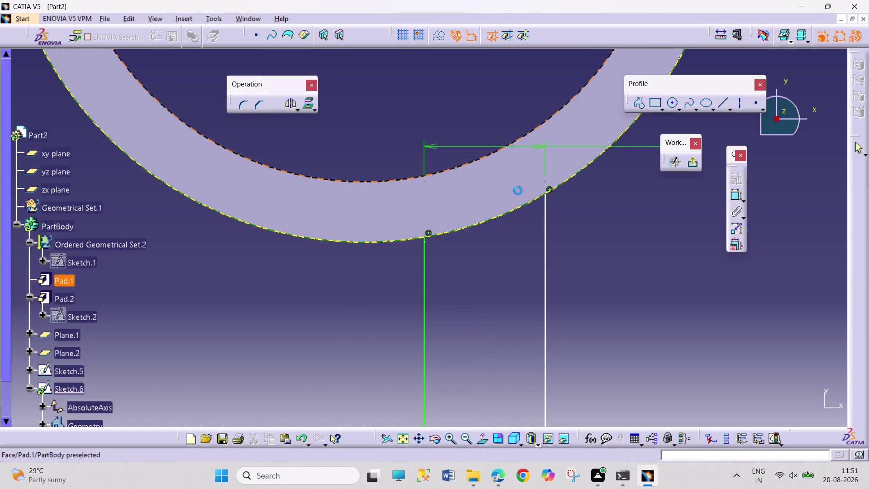
click(271, 106)
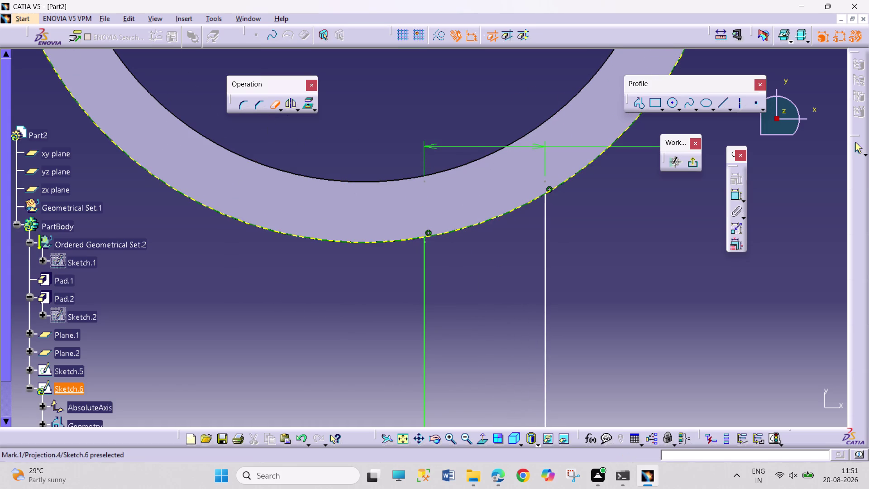
click(241, 221)
click(694, 159)
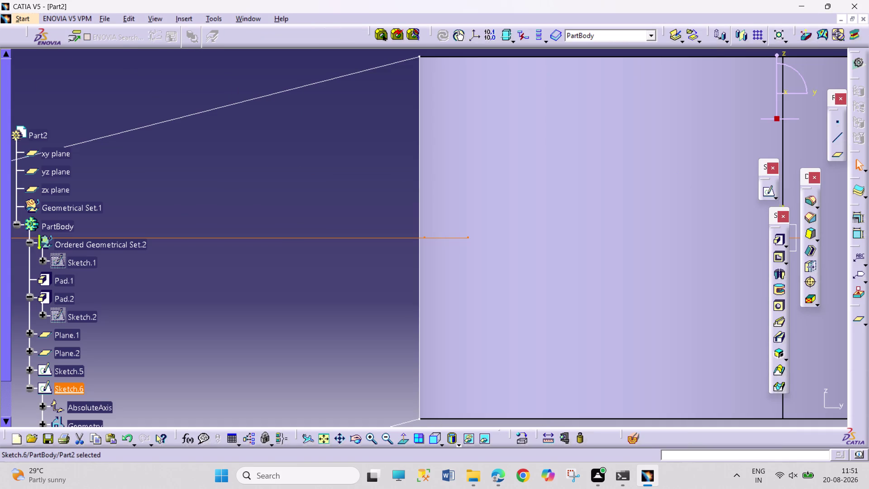
middle_drag(341, 200, 283, 317)
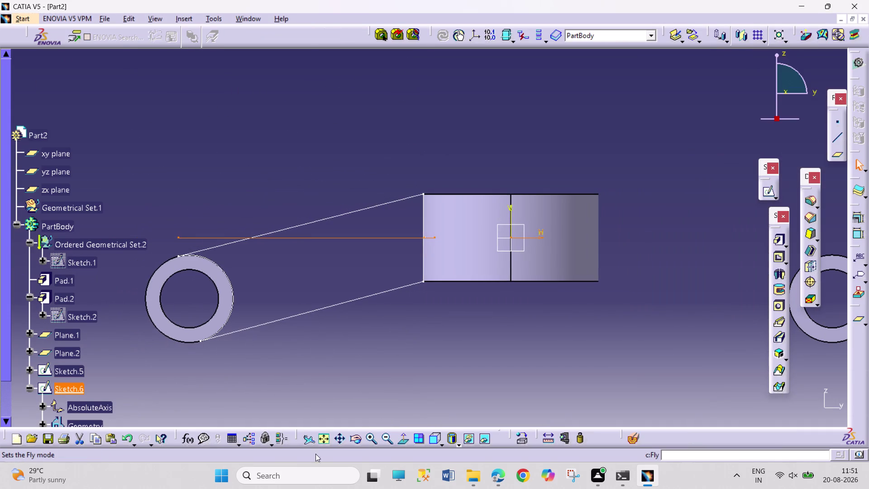
click(354, 437)
drag(296, 282, 347, 318)
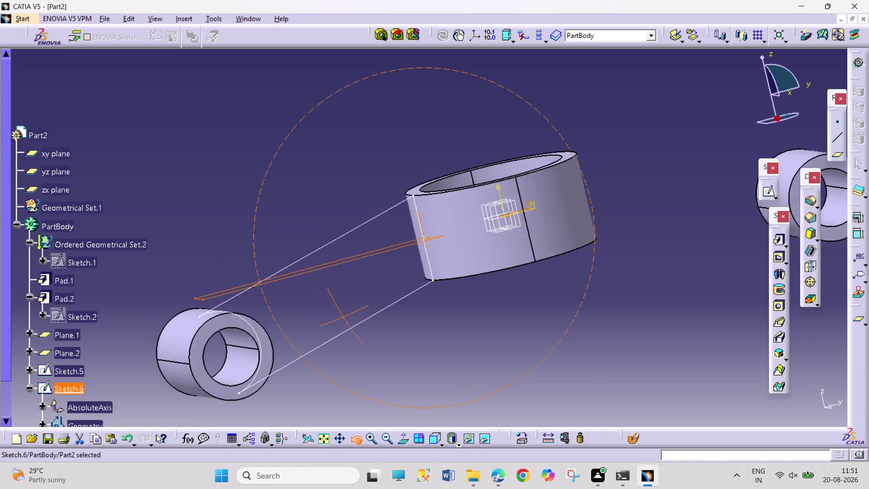
drag(347, 318, 405, 412)
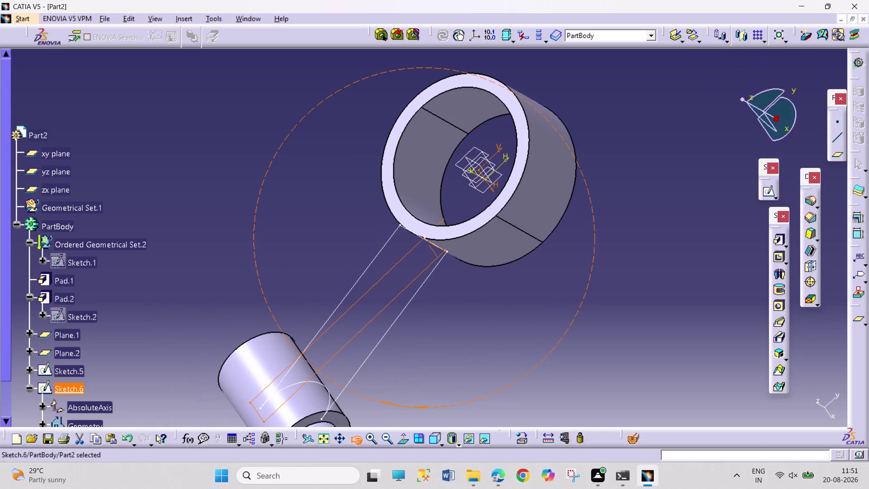
drag(405, 411, 431, 405)
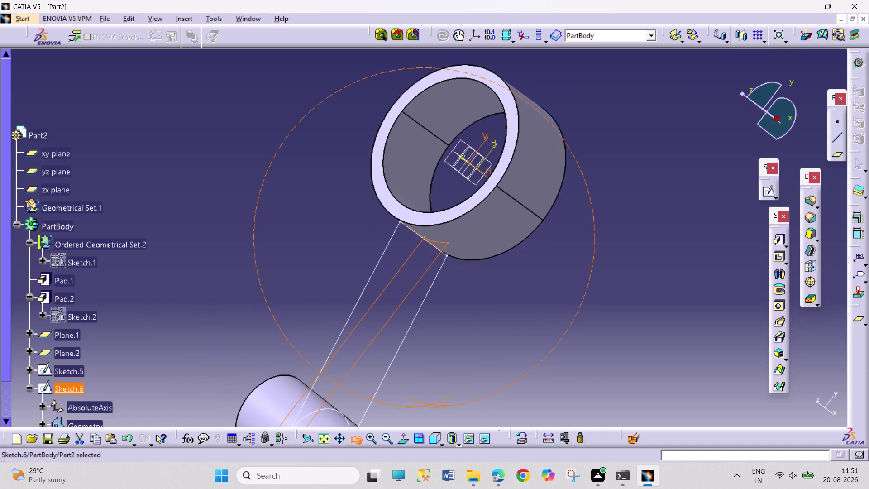
drag(431, 405, 544, 338)
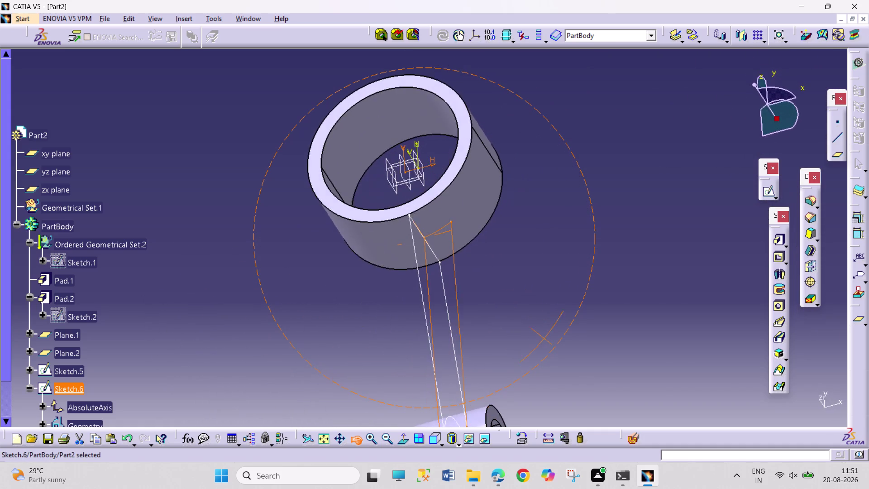
drag(544, 339, 551, 349)
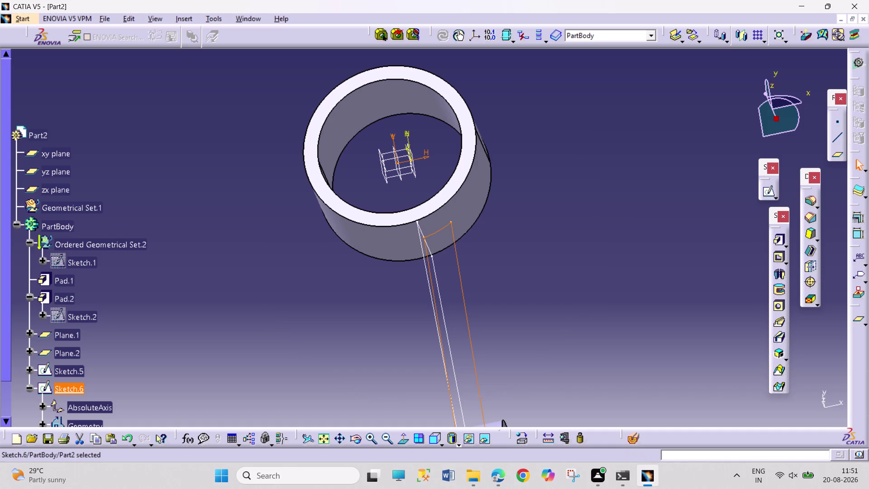
click(379, 445)
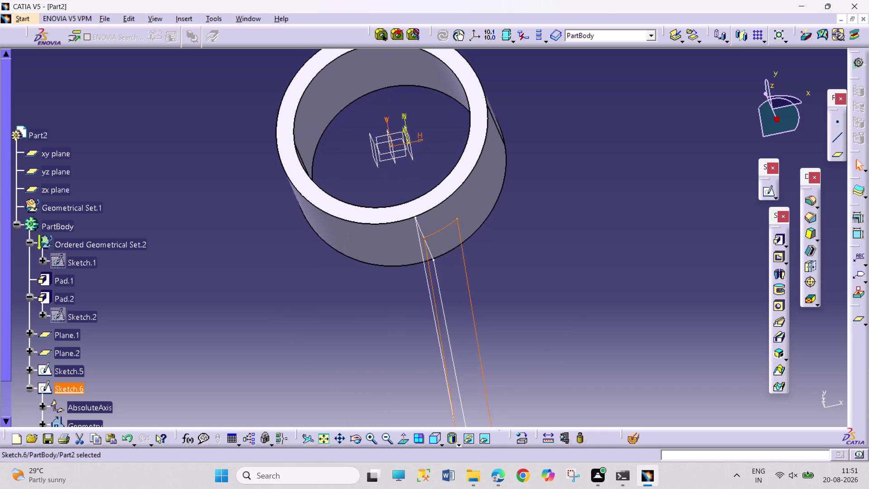
click(356, 441)
drag(363, 338, 363, 338)
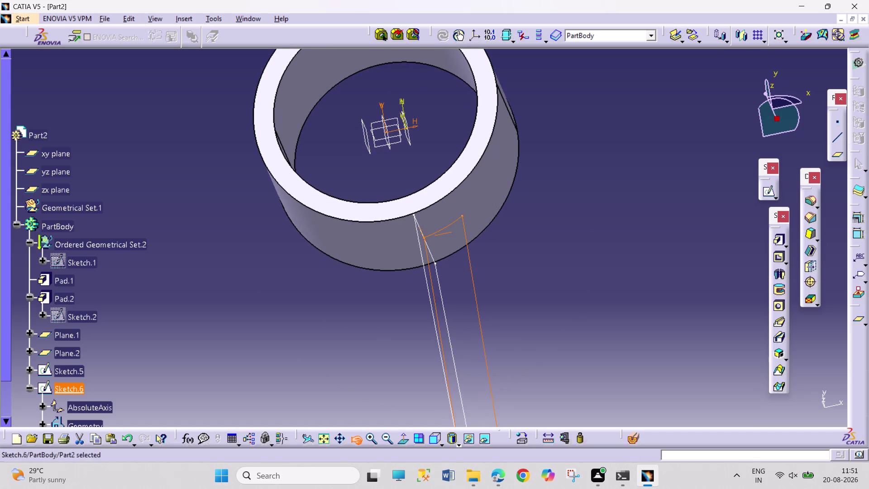
drag(363, 337, 373, 352)
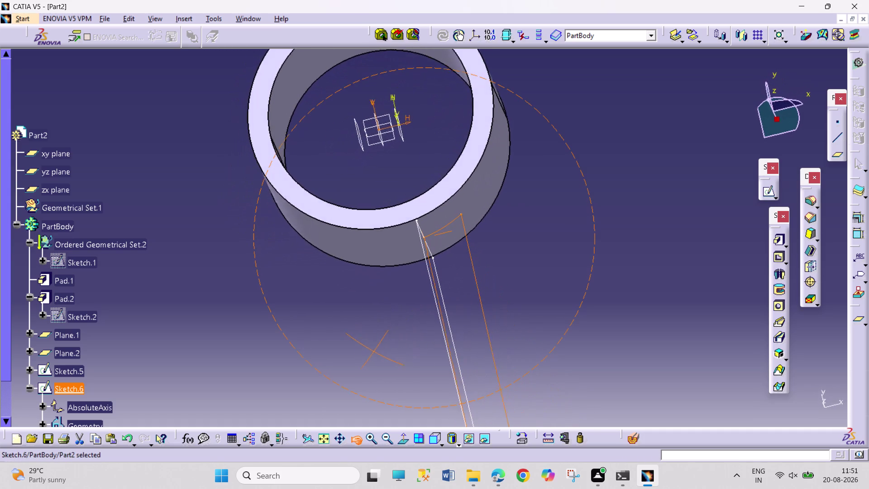
drag(373, 352, 360, 351)
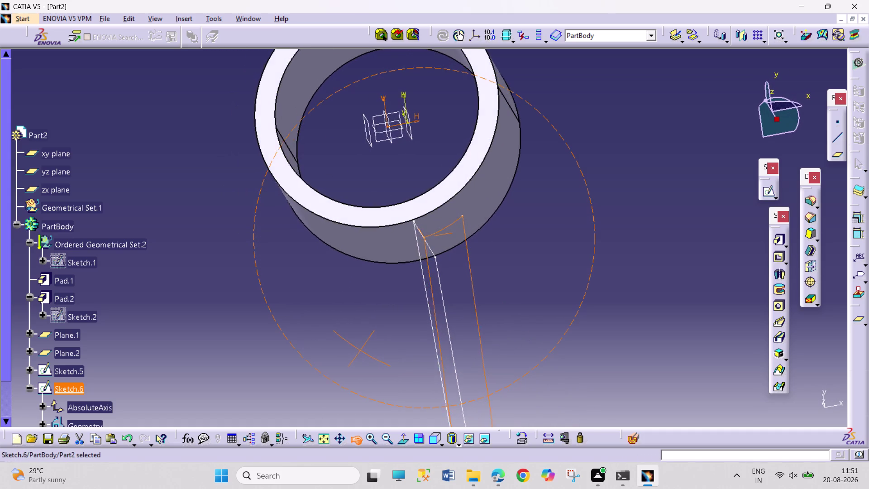
drag(361, 350, 272, 262)
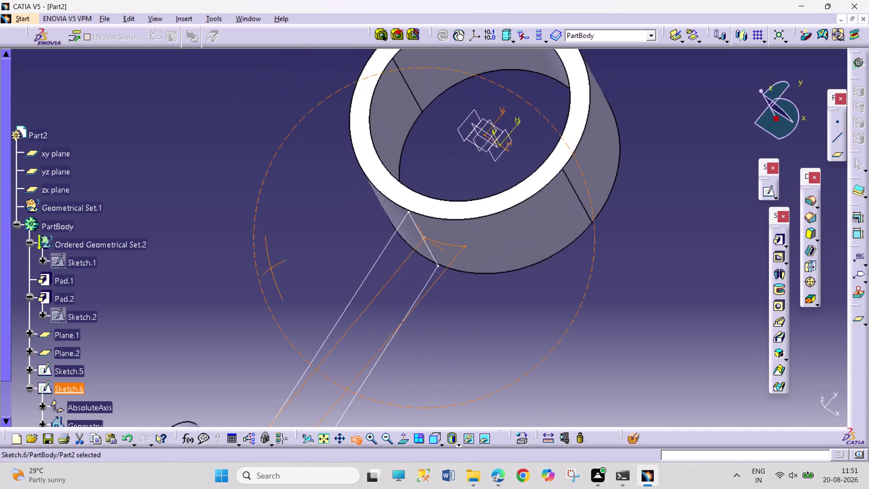
drag(272, 262, 296, 187)
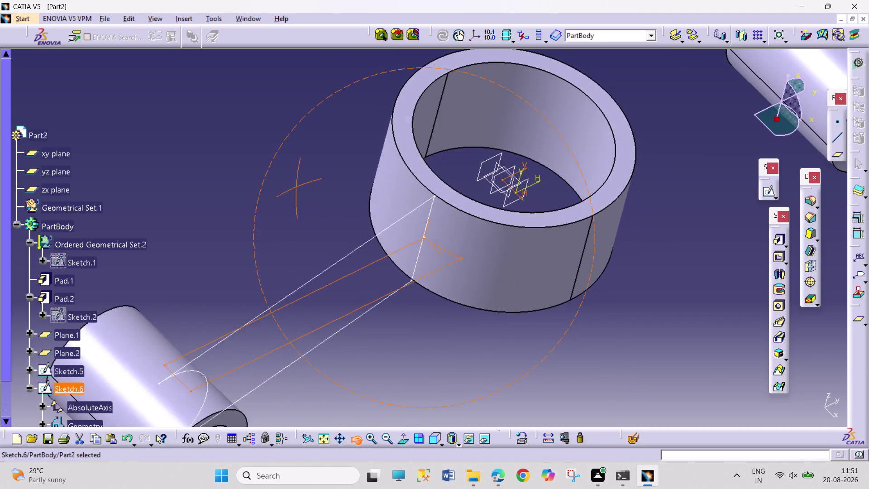
drag(297, 187, 316, 201)
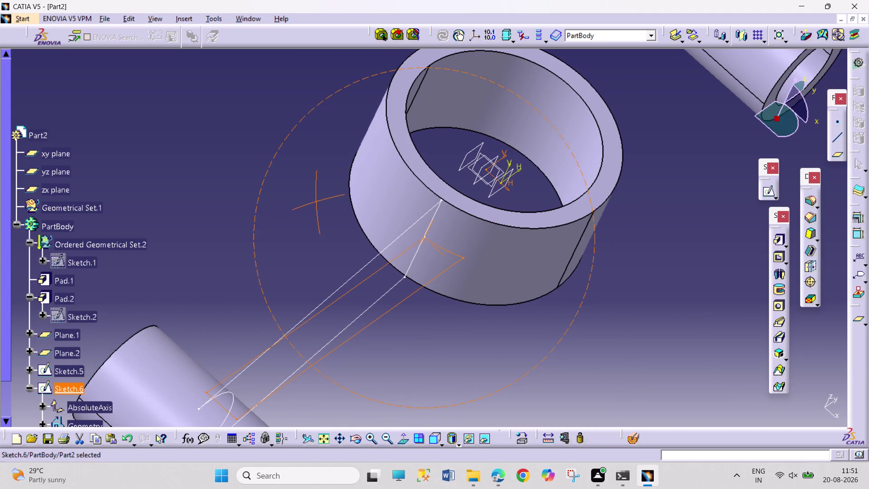
click(352, 438)
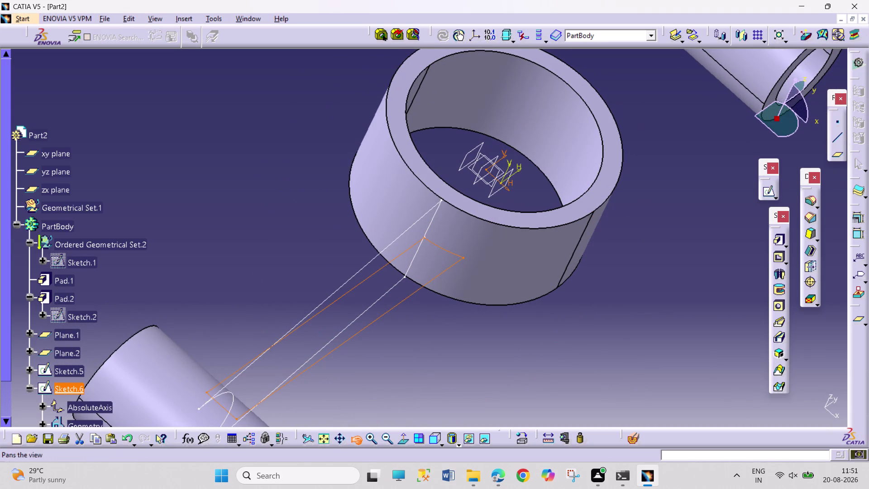
drag(288, 245, 332, 333)
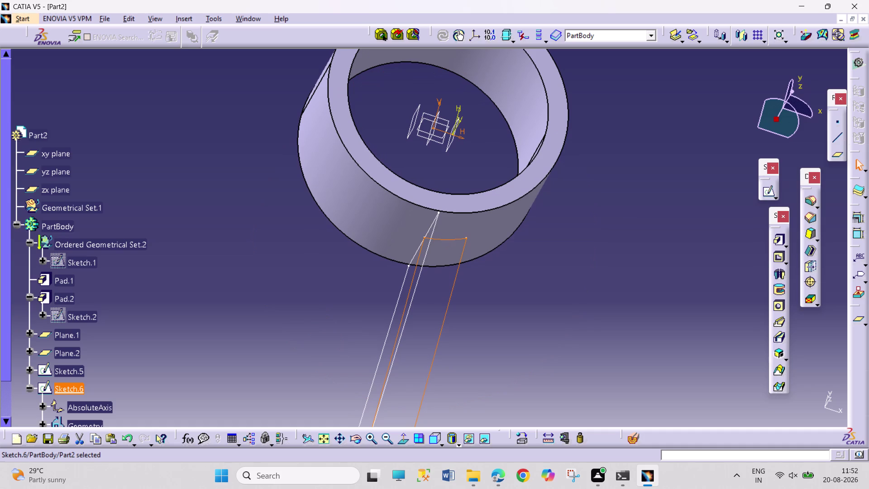
double_click(62, 393)
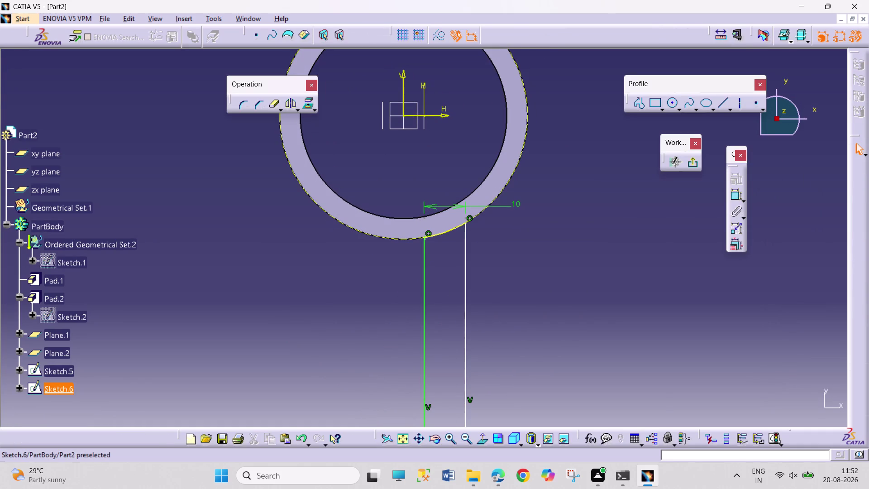
scroll(down, 3)
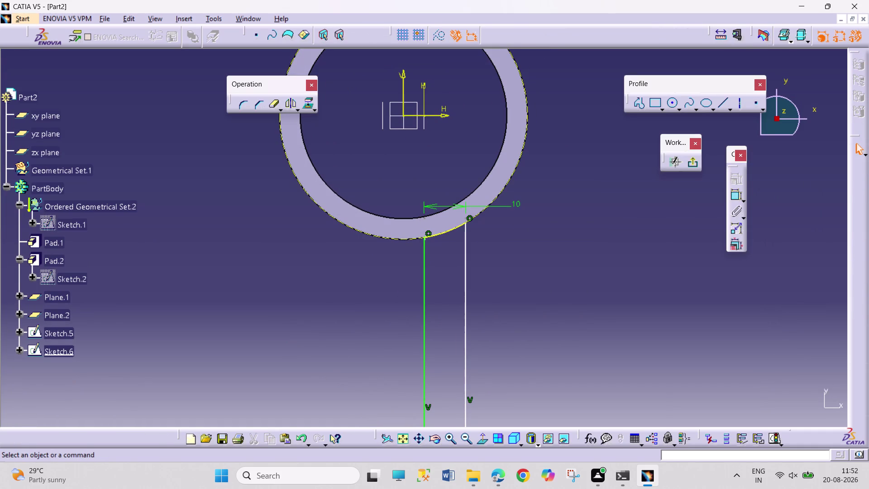
scroll(up, 3)
click(465, 437)
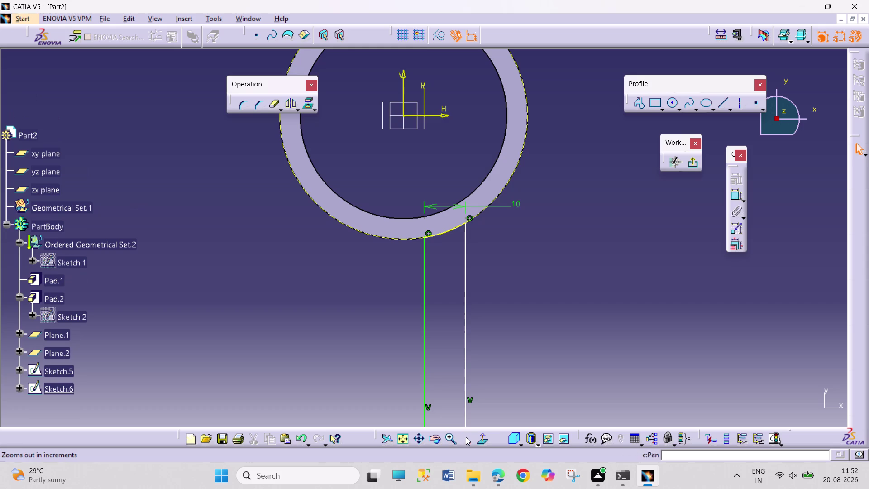
click(415, 443)
drag(501, 396, 498, 364)
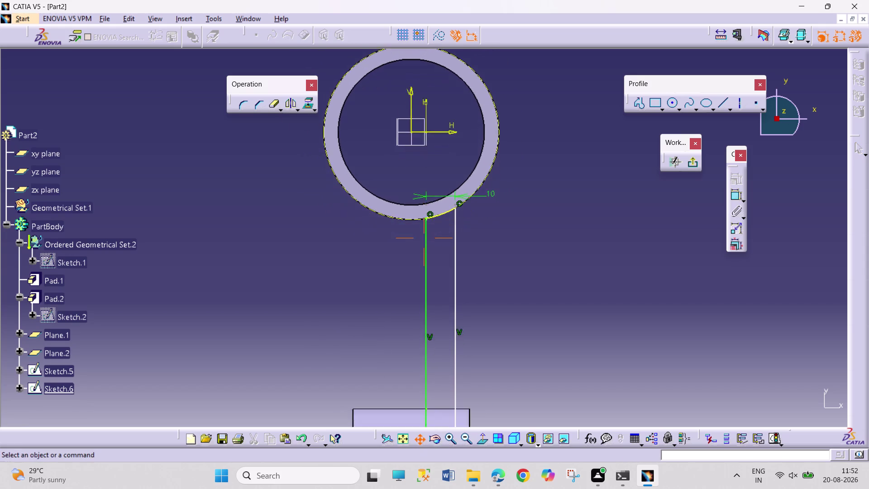
drag(498, 364, 474, 289)
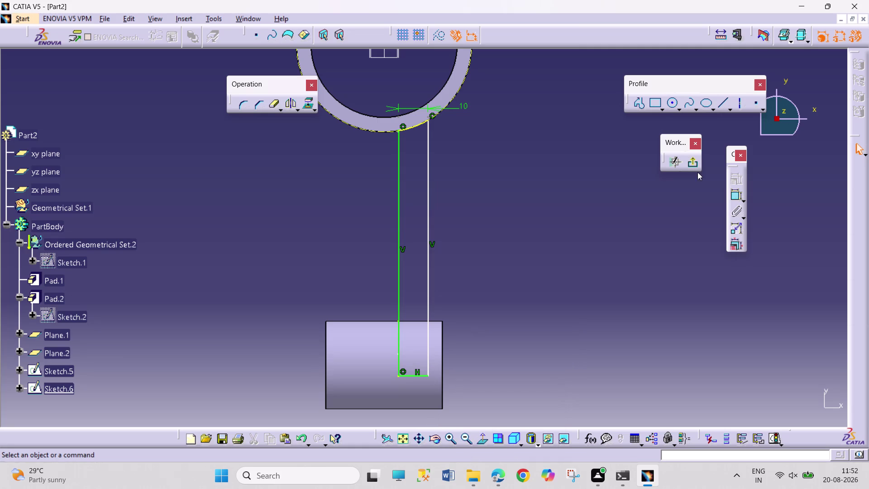
click(692, 167)
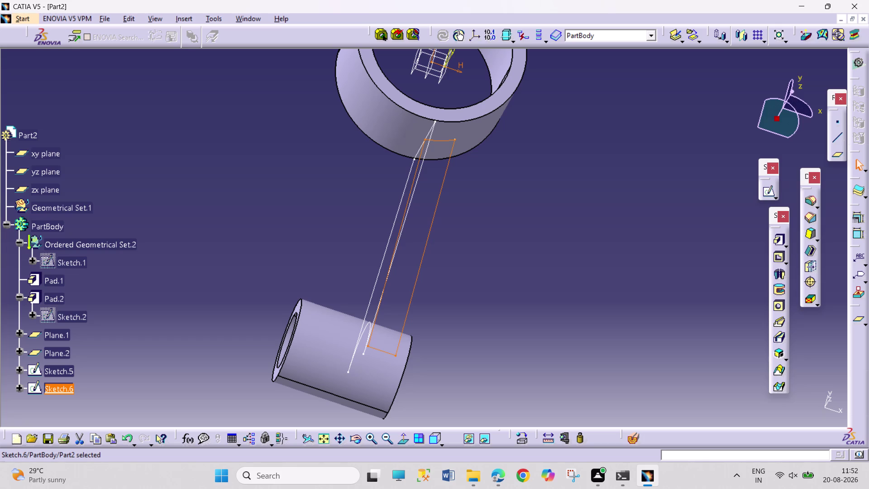
click(778, 355)
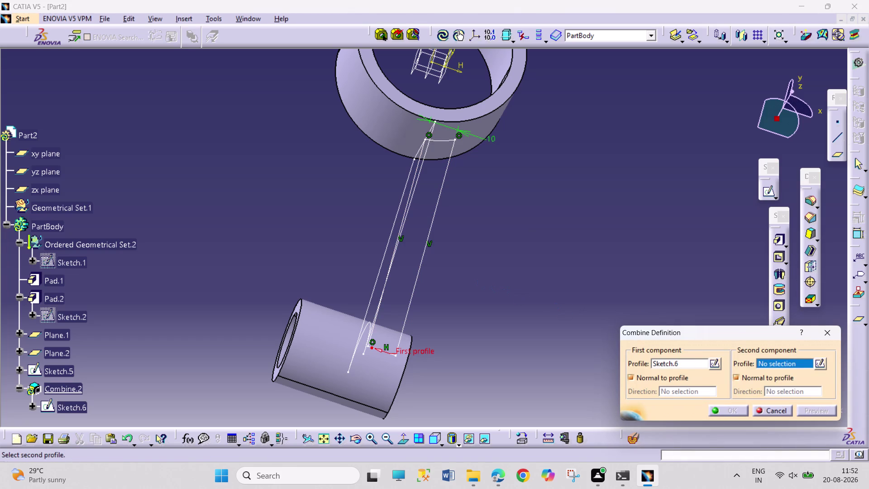
Build Combine.2 from Sketch.6 and Sketch.5 after dismissing the identical-profiles error.
click(424, 258)
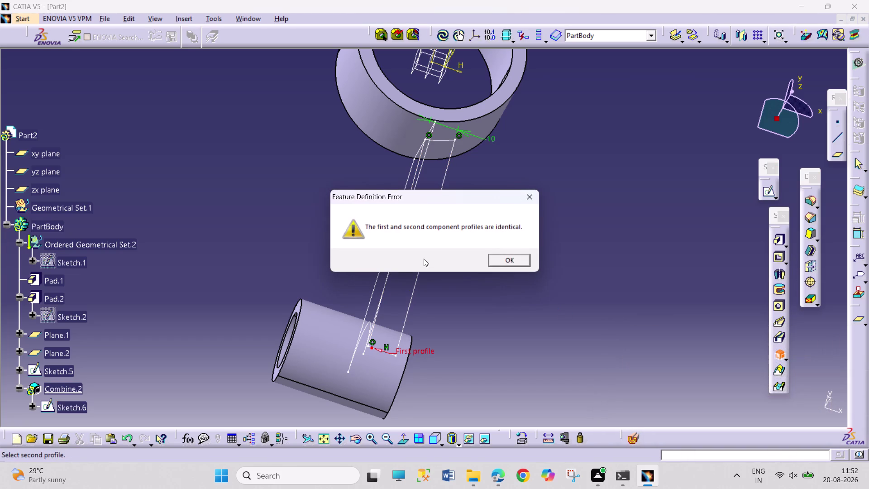
click(496, 257)
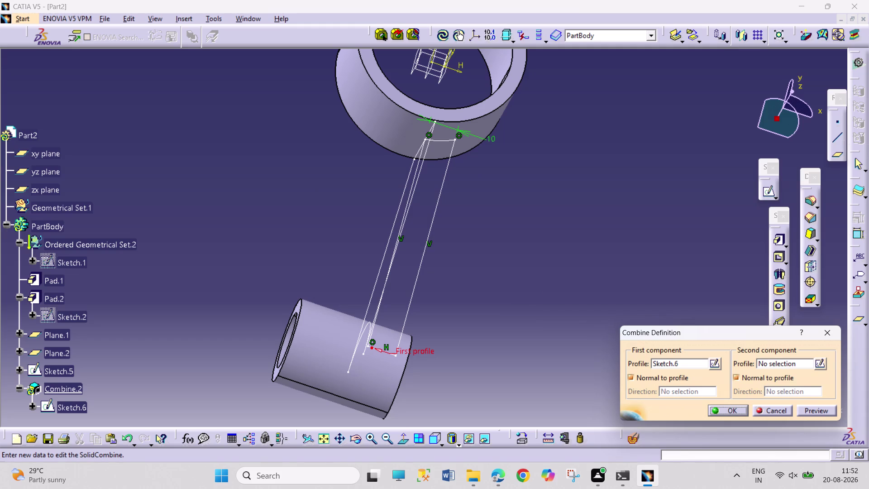
drag(352, 441, 357, 442)
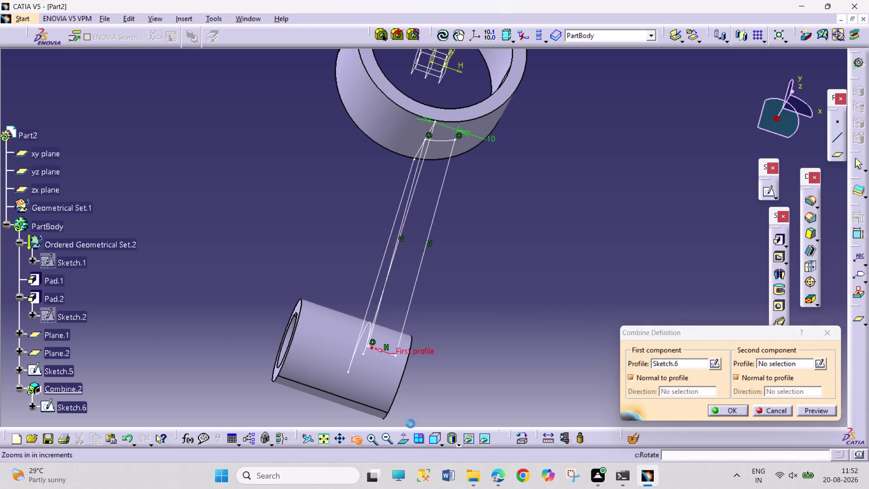
drag(471, 397, 325, 306)
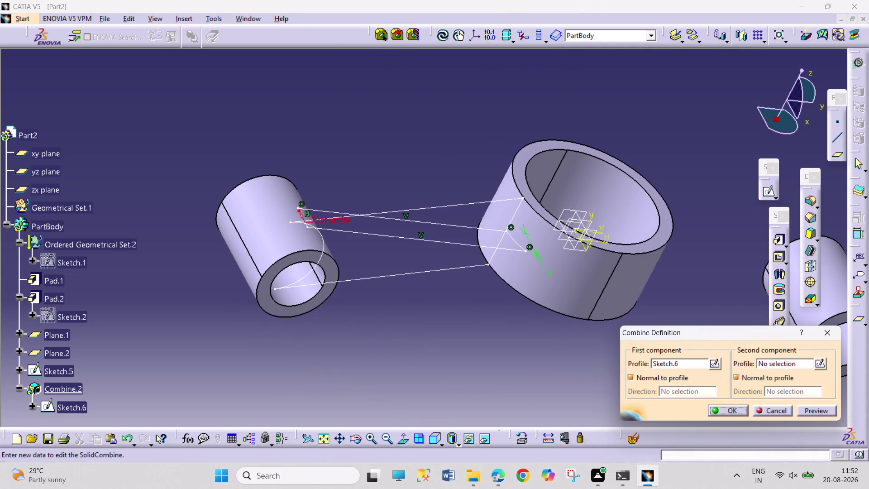
click(787, 363)
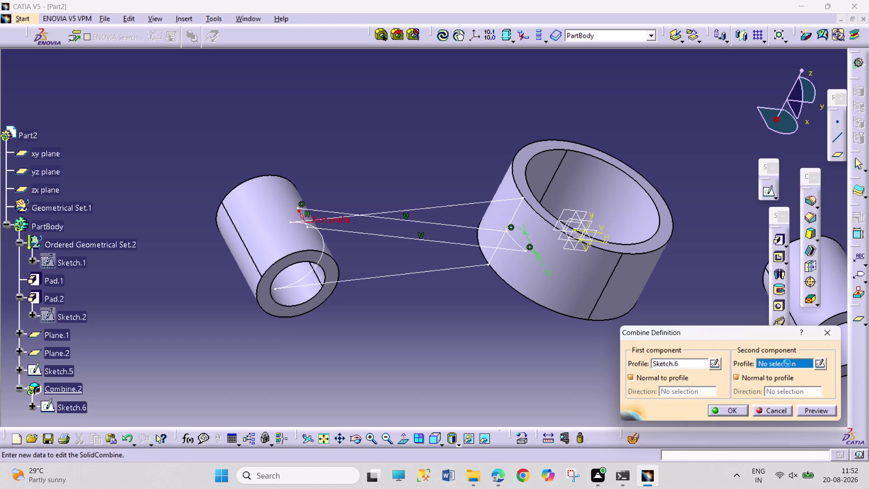
click(413, 272)
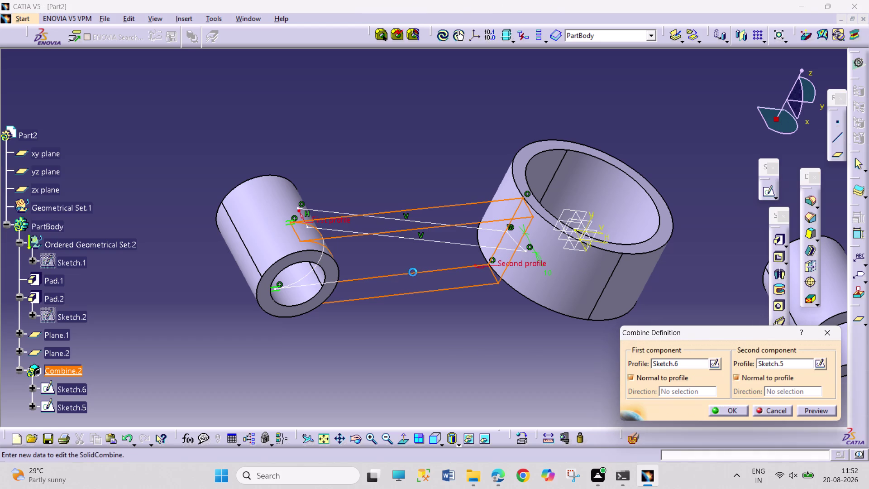
click(724, 407)
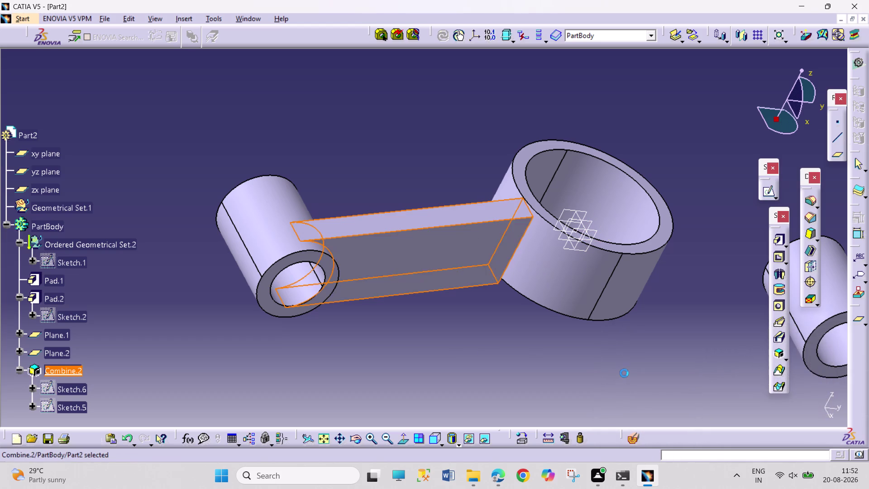
click(623, 371)
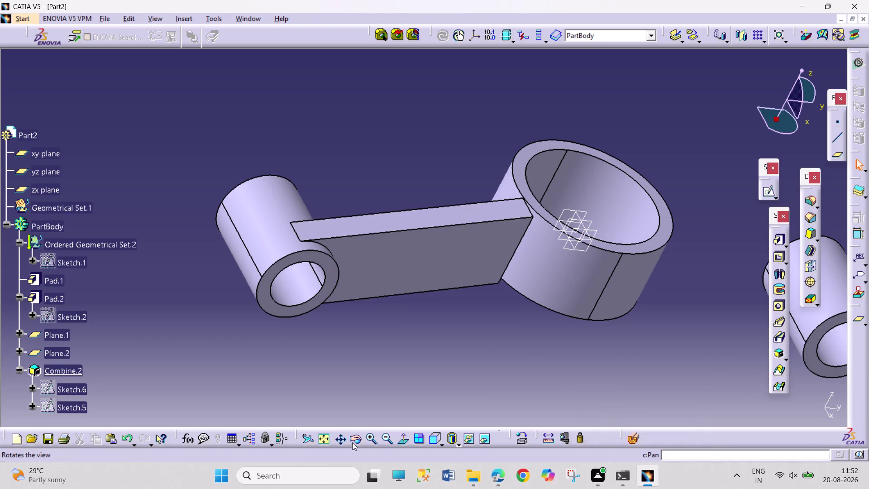
Orbit the connecting rod into a straight top view, then bring up the reference drawing.
drag(352, 442, 362, 439)
drag(483, 366, 372, 295)
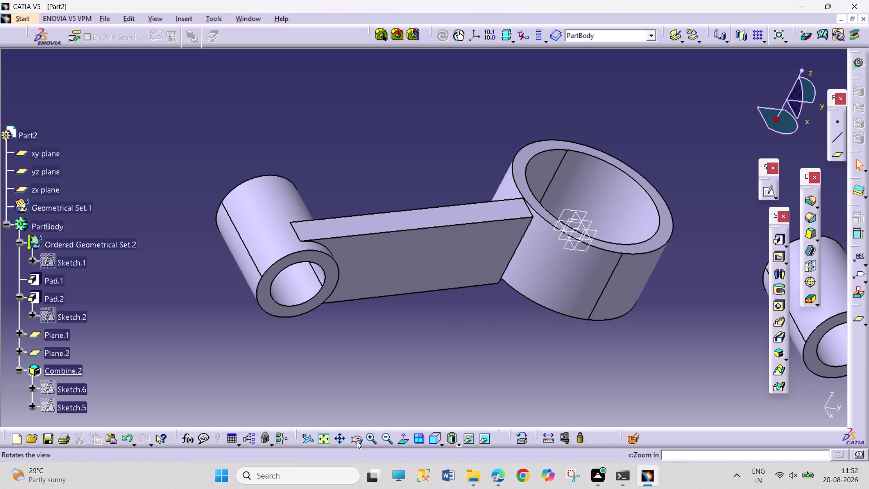
drag(355, 442, 363, 444)
drag(488, 364, 347, 297)
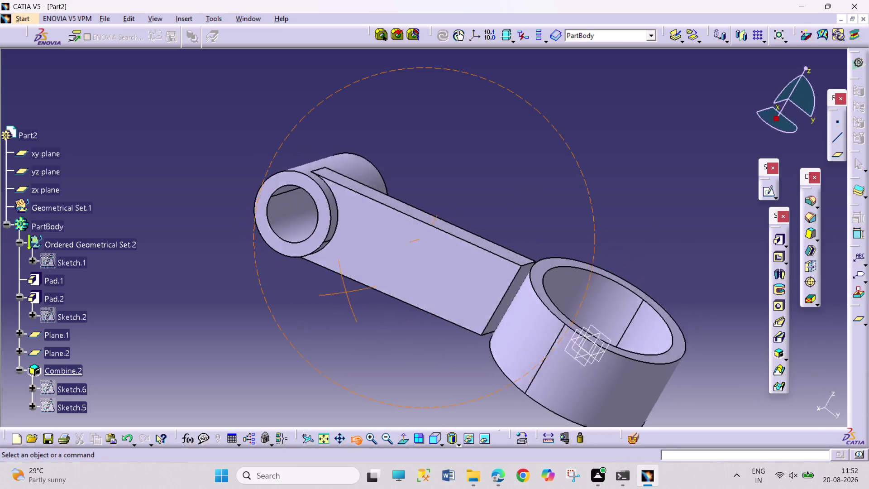
drag(347, 297, 404, 411)
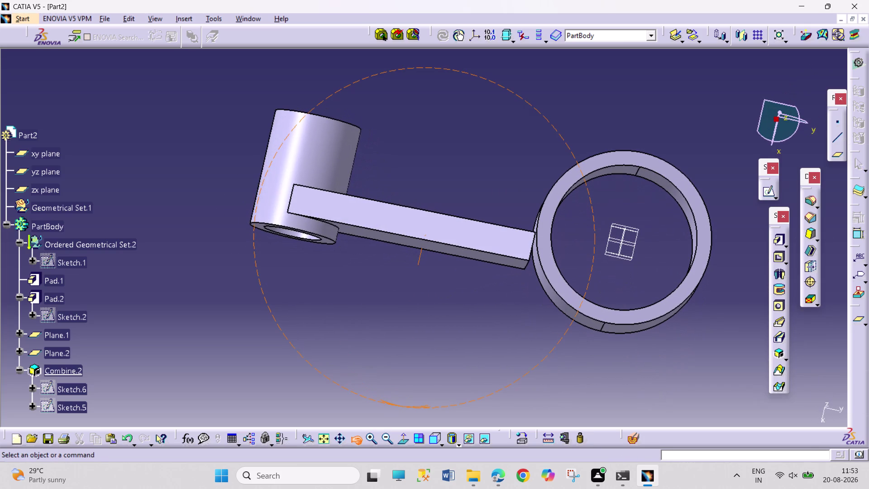
drag(405, 411, 421, 415)
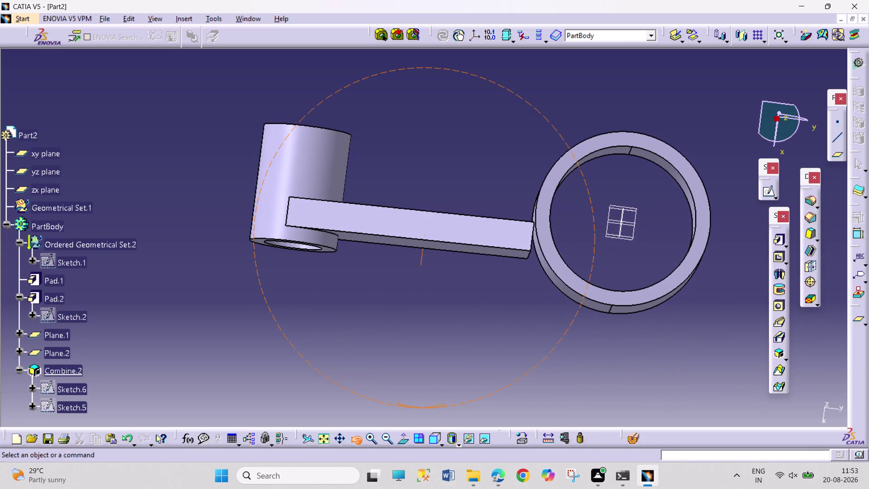
drag(422, 415, 532, 349)
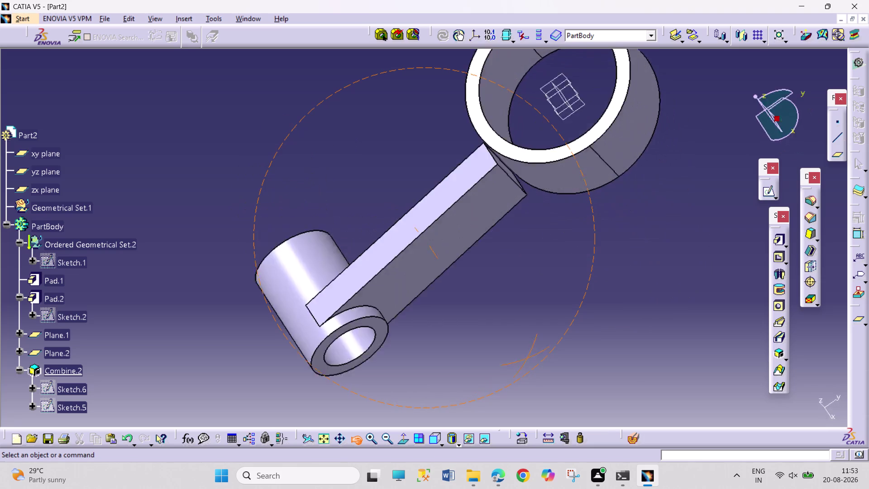
drag(532, 350, 603, 307)
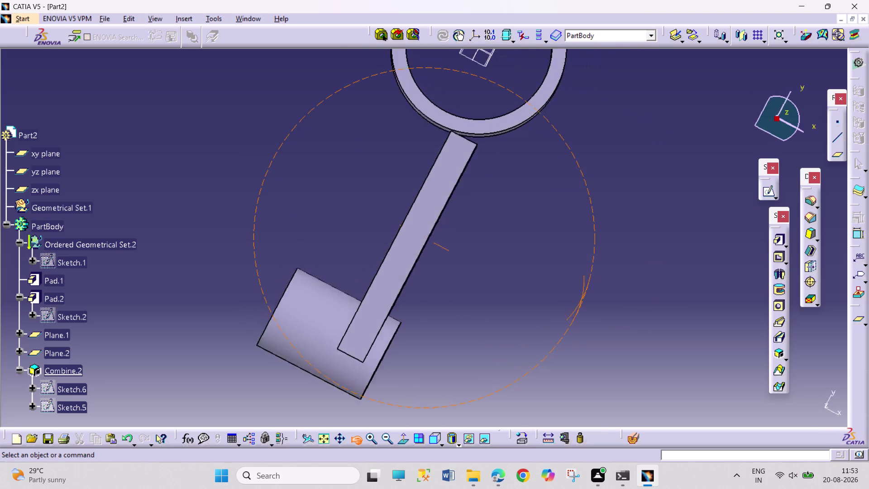
drag(603, 308, 612, 207)
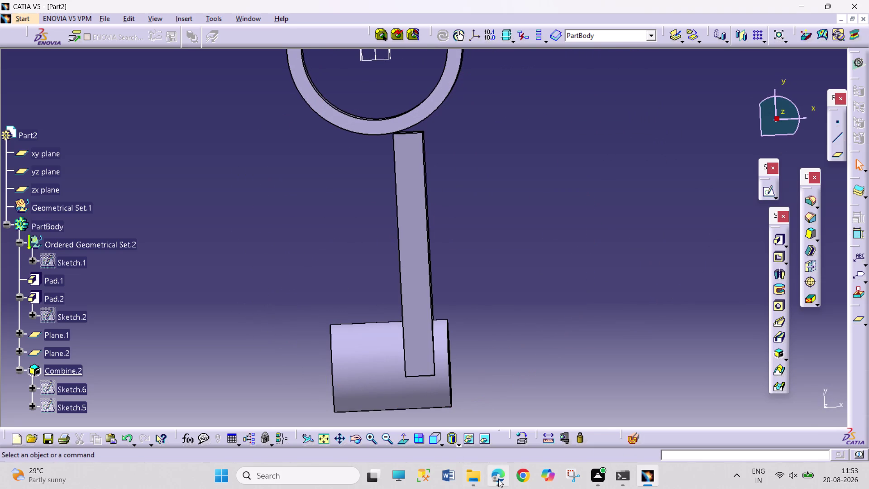
click(499, 480)
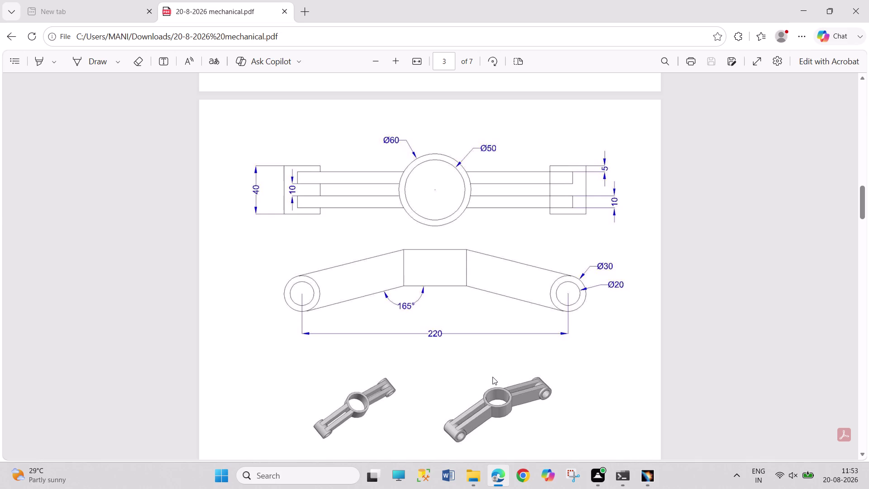
click(645, 482)
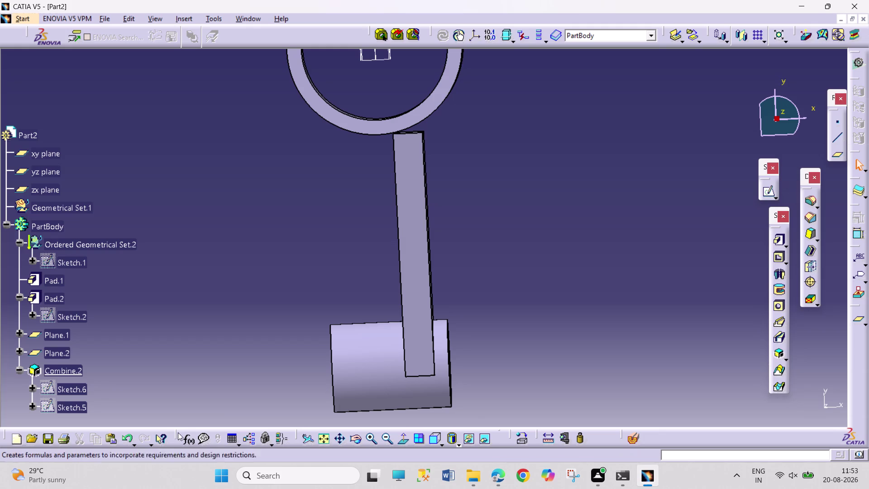
Double-click Sketch.5 in the specification tree to enter the Sketcher.
double_click(78, 404)
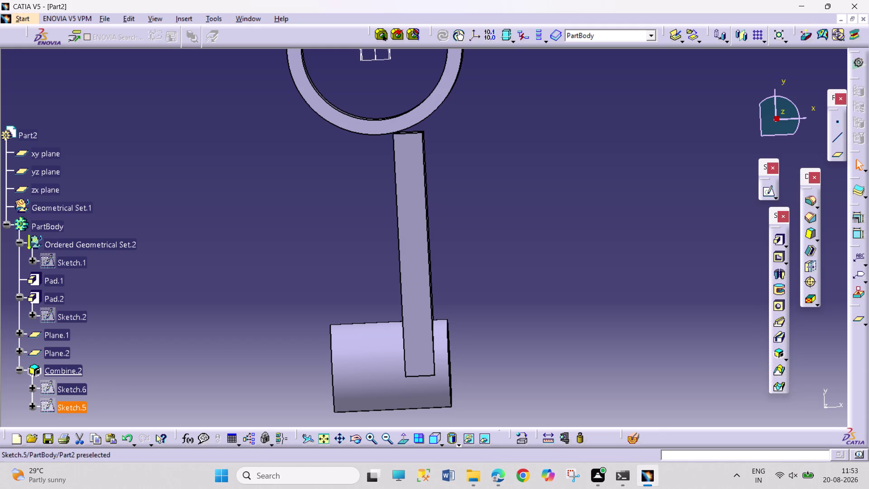
double_click(79, 405)
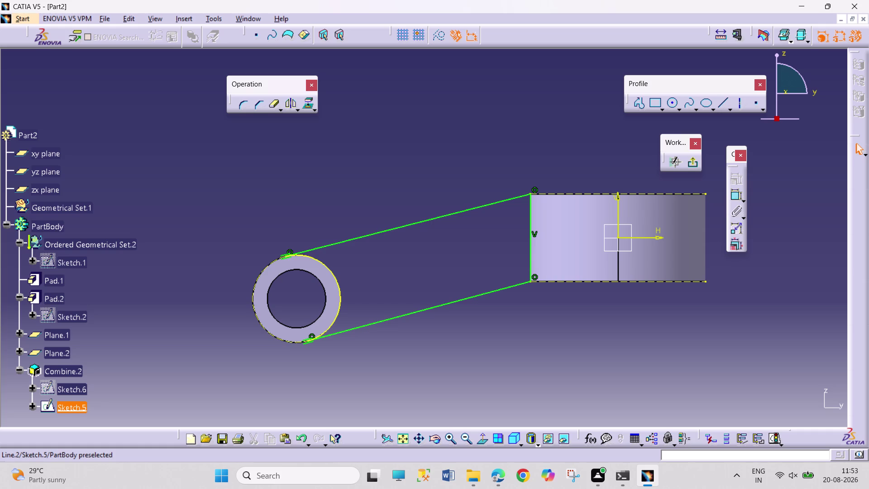
double_click(62, 386)
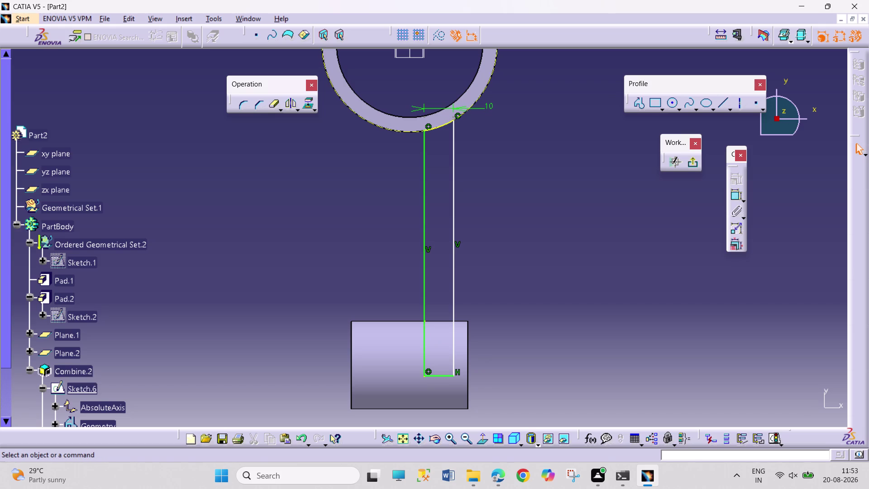
double_click(92, 319)
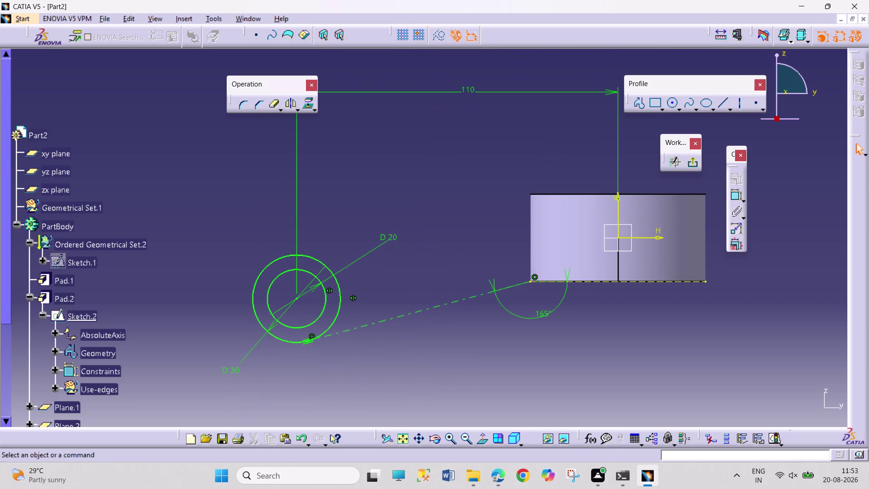
scroll(down, 3)
scroll(down, 3)
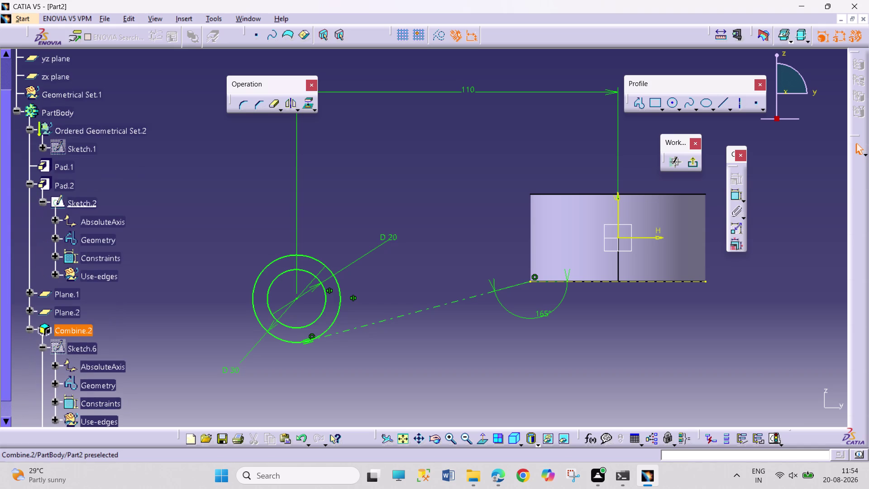
double_click(88, 350)
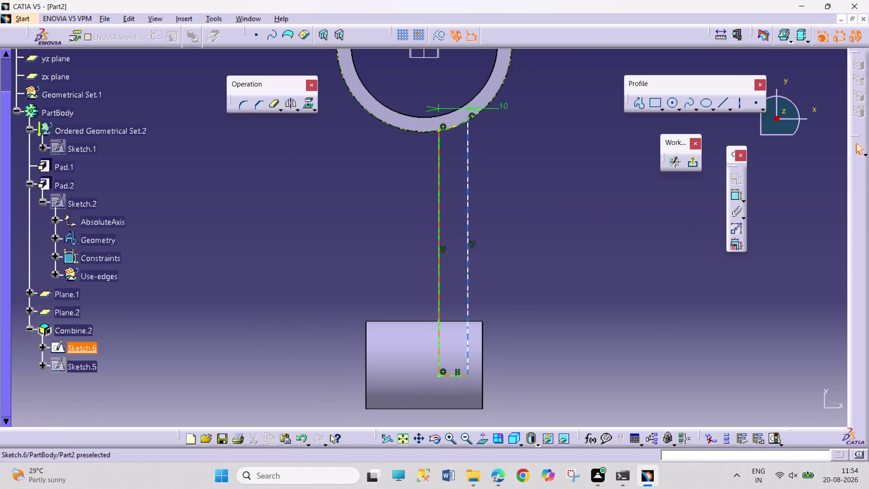
double_click(91, 367)
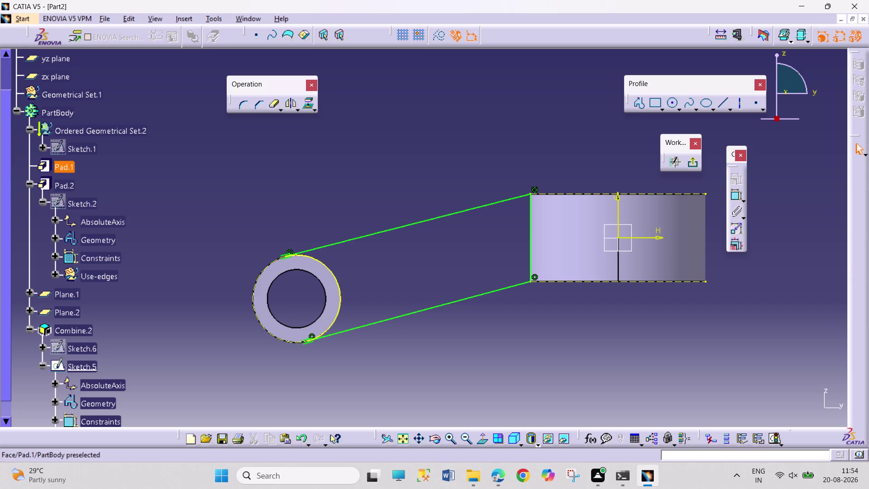
Orbit and zoom to where the upper tapered line meets the big-end ring.
click(437, 440)
drag(470, 364, 400, 401)
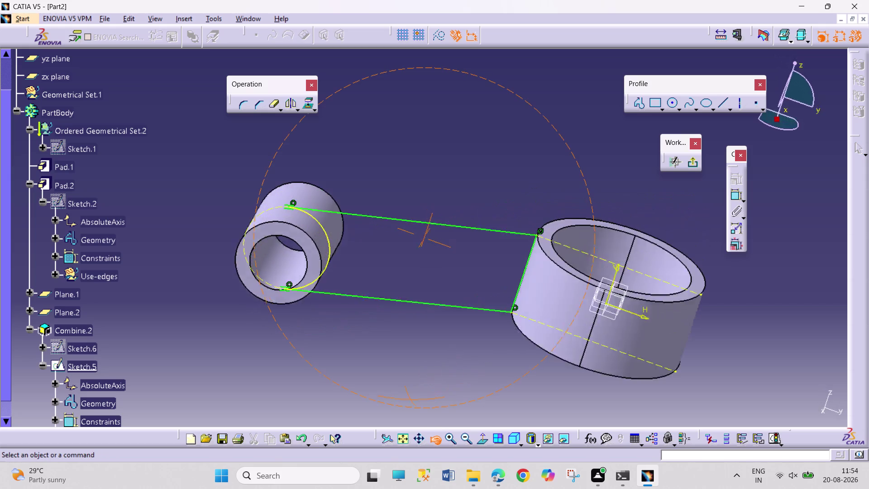
drag(400, 401, 387, 418)
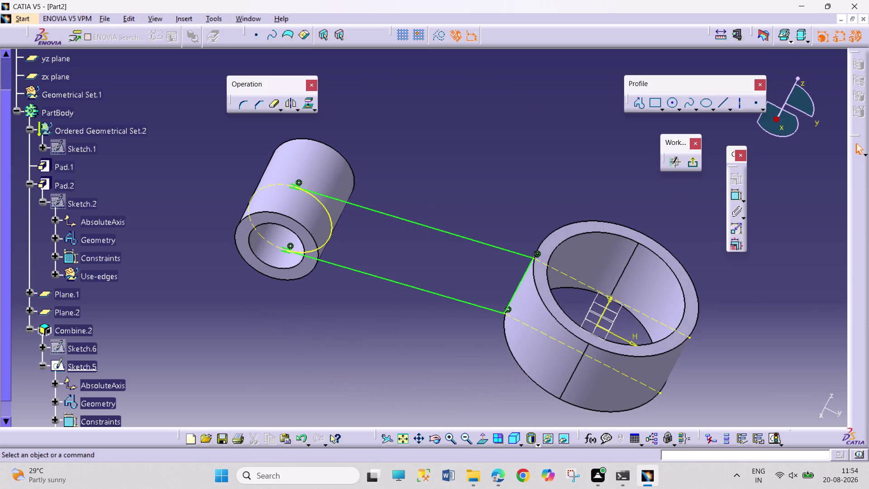
middle_drag(520, 333, 519, 317)
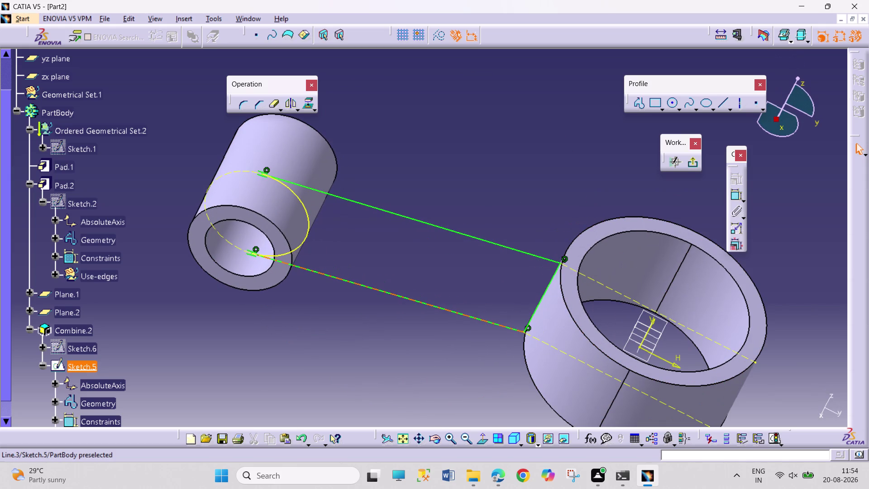
scroll(down, 3)
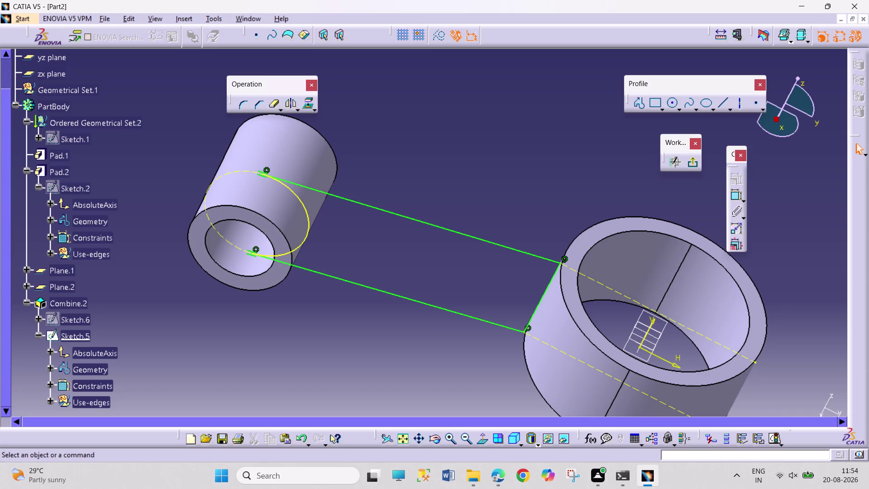
middle_drag(431, 360, 426, 287)
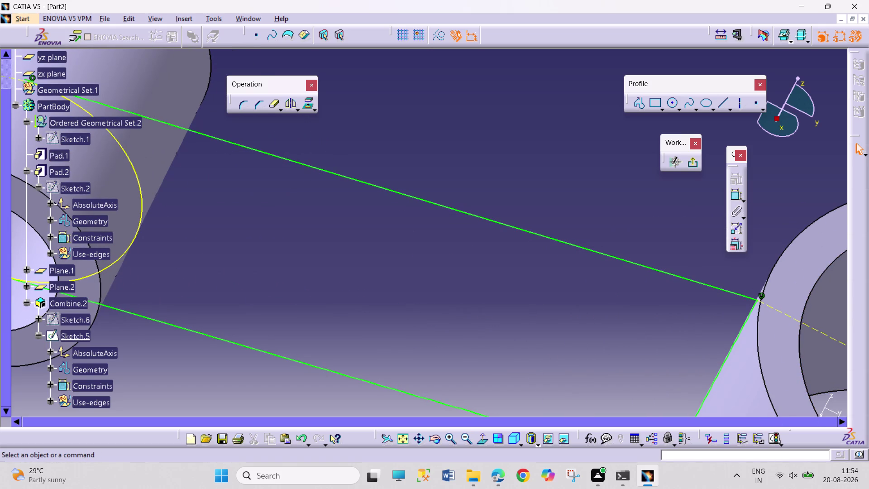
middle_drag(539, 355, 517, 370)
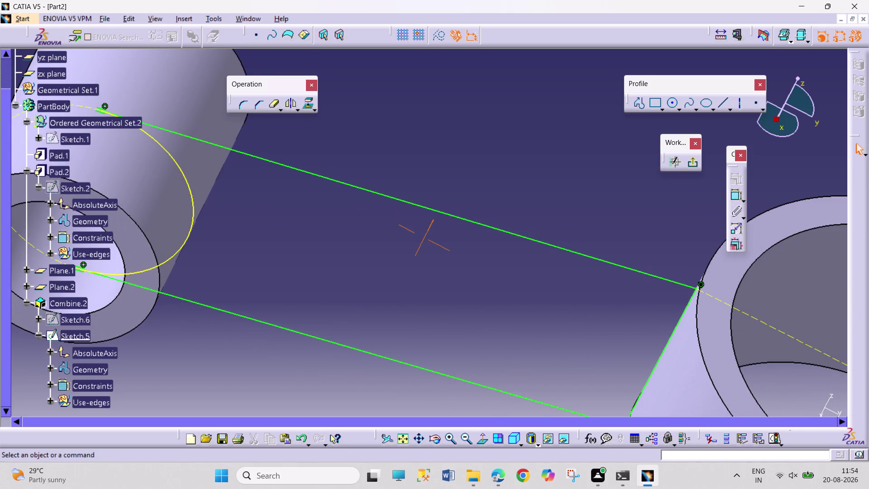
middle_drag(492, 403, 489, 413)
Select Coincidence.40 at the upper line's endpoint and delete it.
right_click(667, 277)
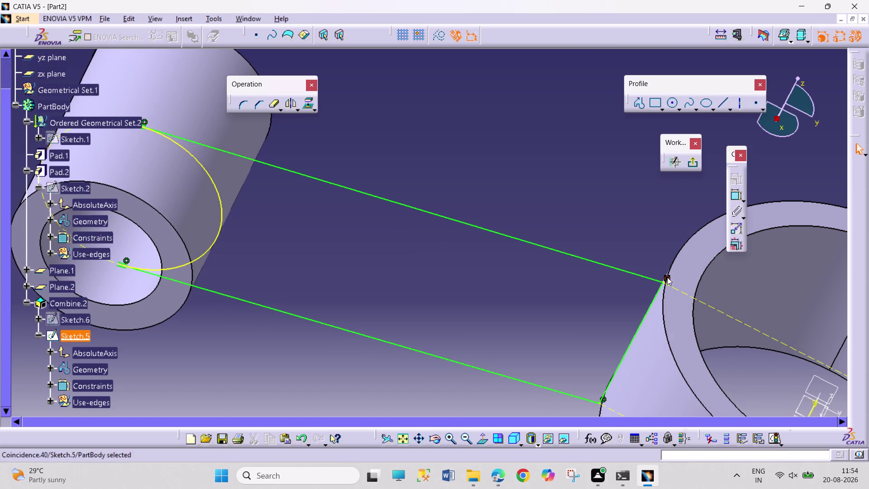
click(722, 421)
click(712, 425)
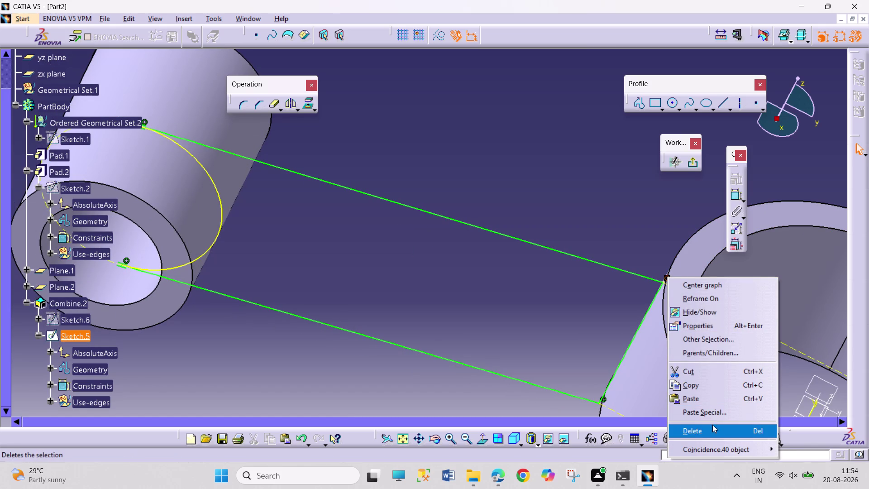
right_click(605, 401)
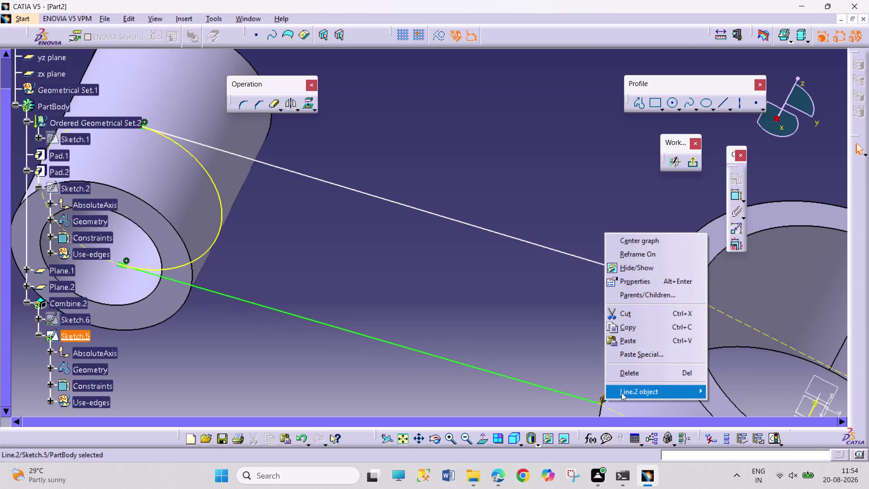
click(635, 375)
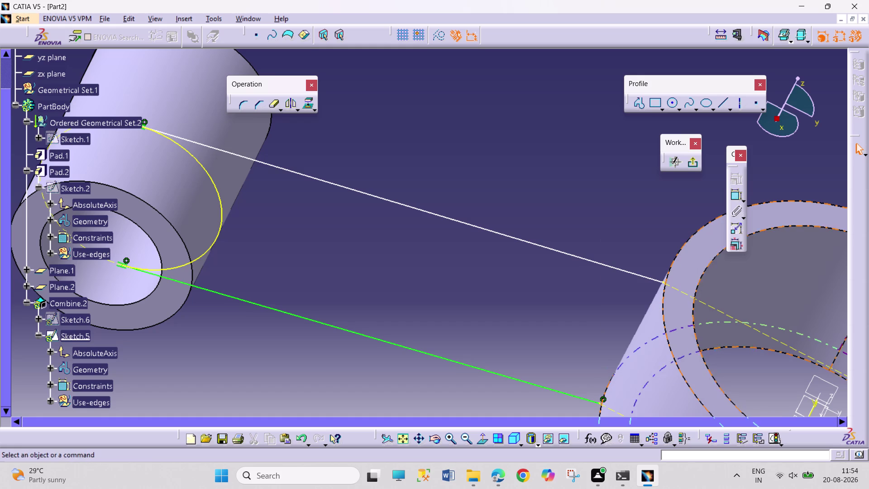
click(706, 366)
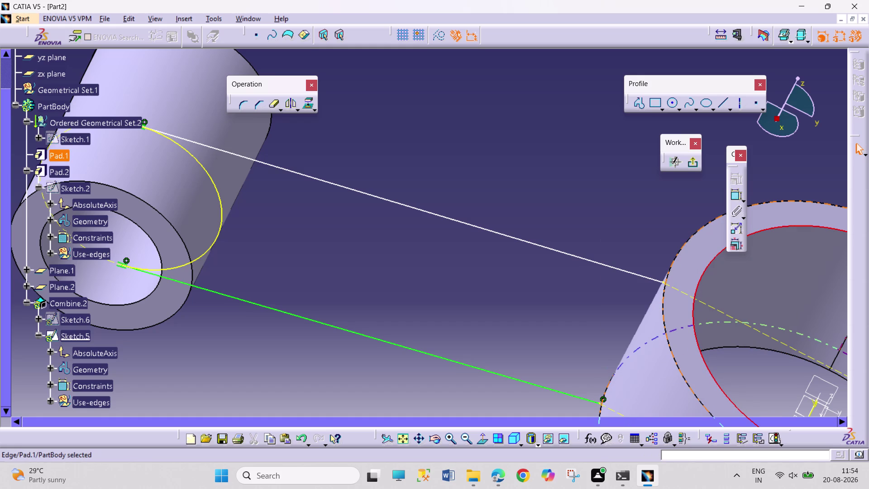
click(310, 103)
click(438, 276)
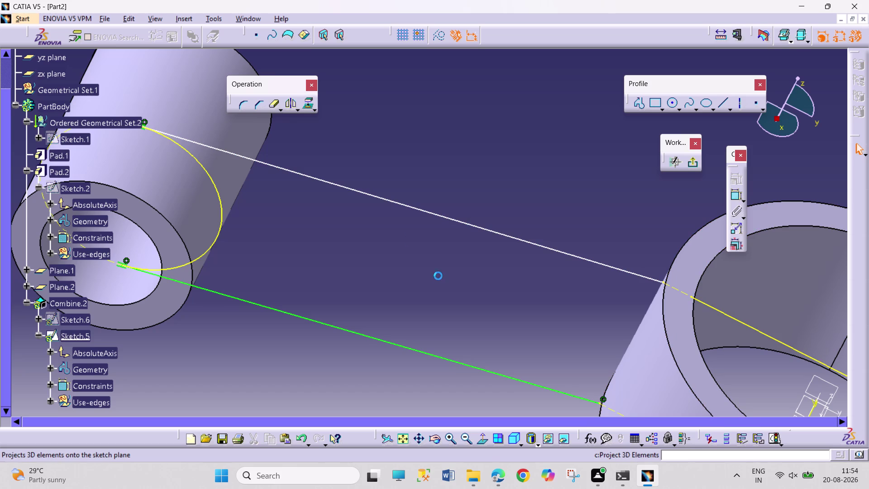
click(662, 282)
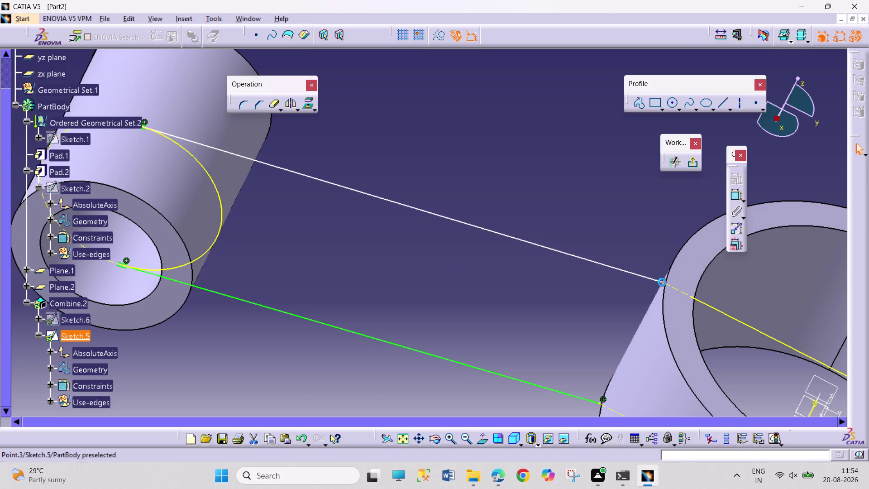
click(689, 297)
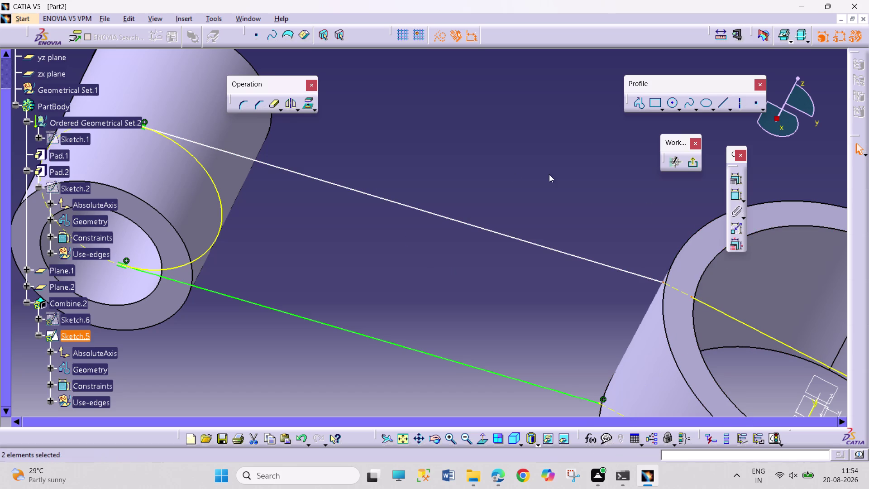
click(738, 178)
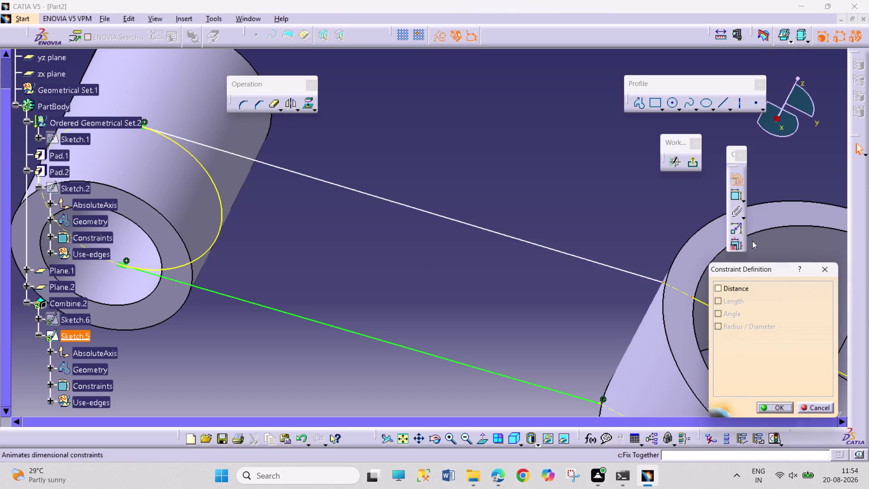
click(799, 297)
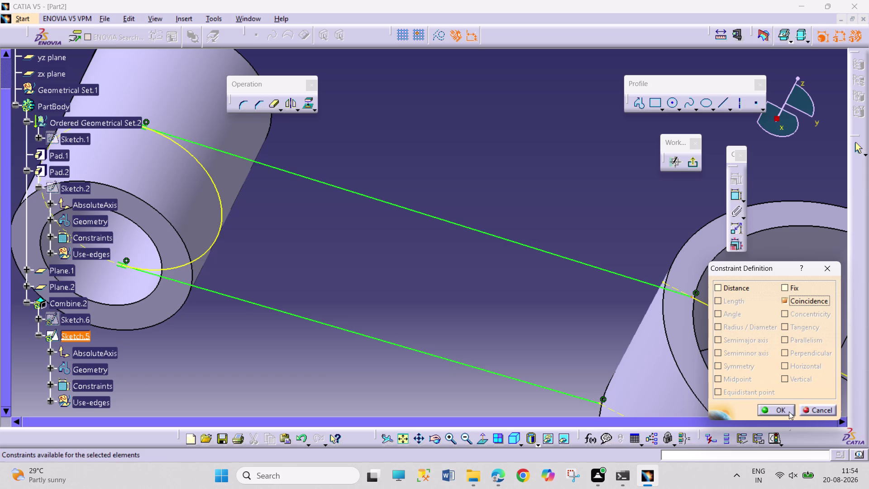
click(775, 408)
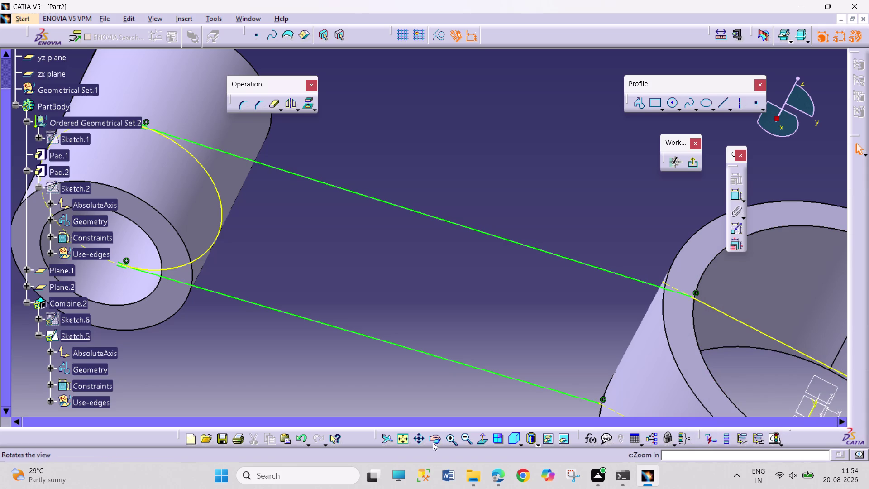
click(421, 442)
drag(519, 381, 393, 232)
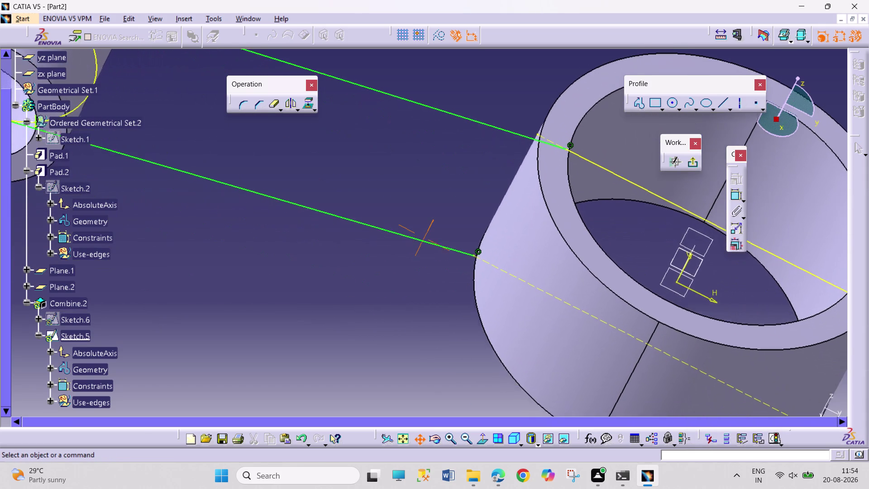
drag(393, 232, 392, 227)
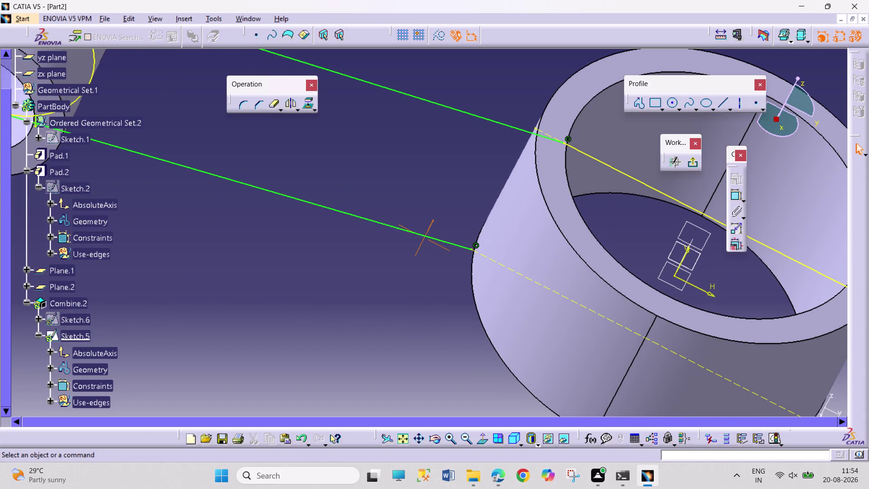
click(503, 363)
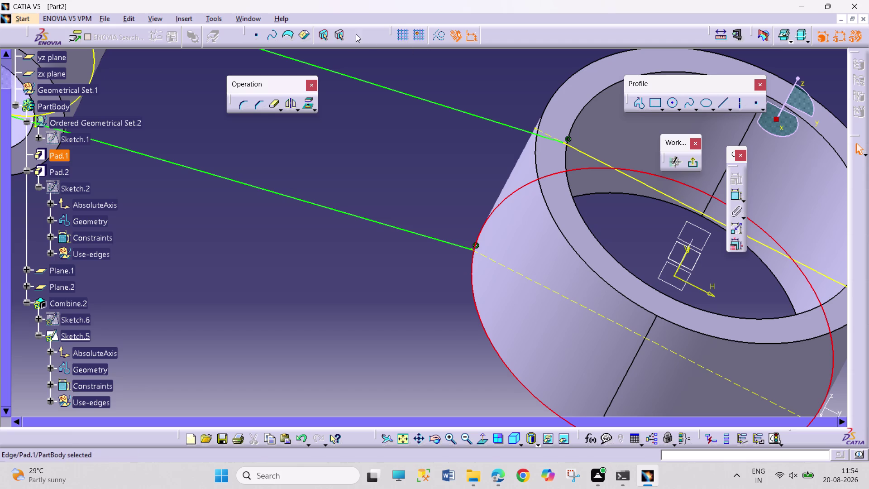
click(307, 106)
click(322, 249)
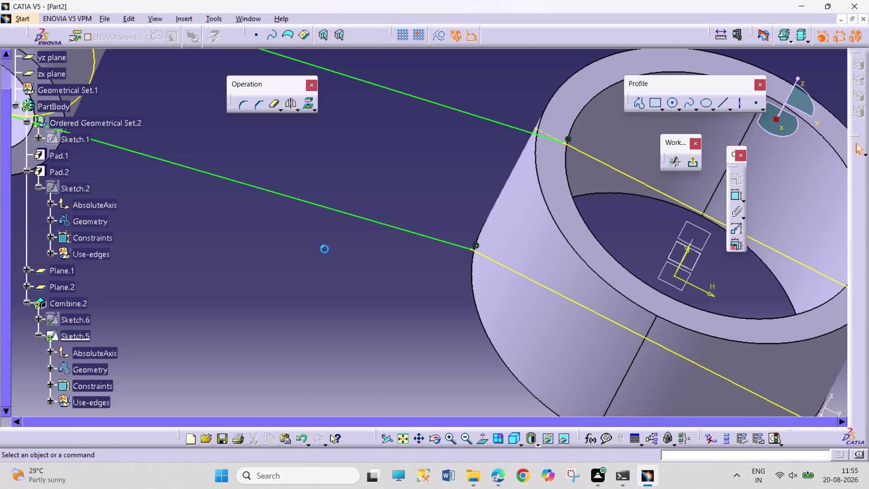
click(437, 444)
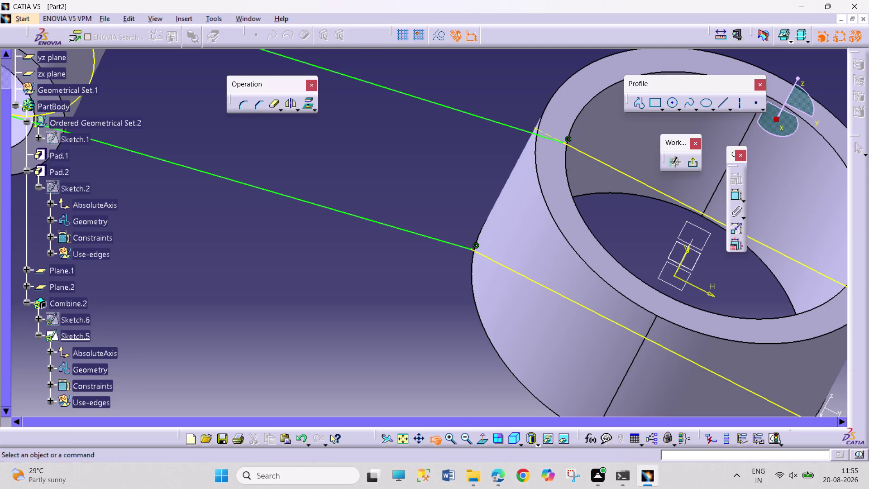
drag(588, 224, 621, 241)
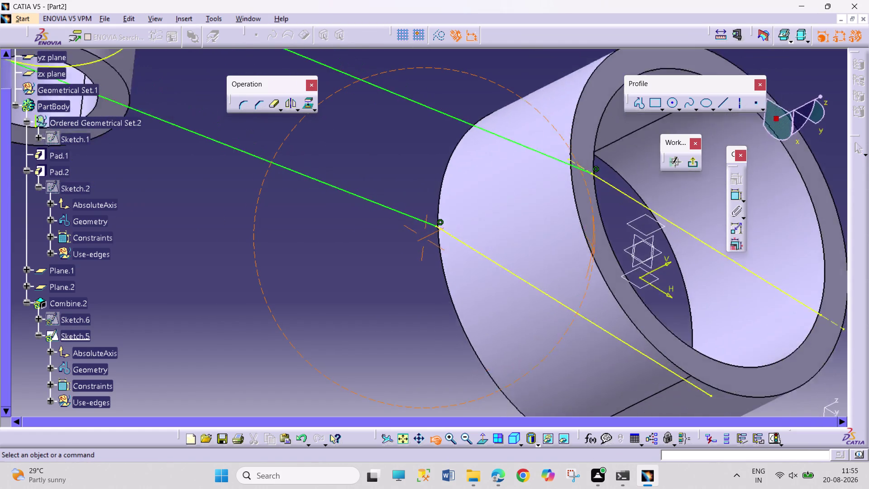
Orbit the view to face the ring end-on, undoing stray edits and selections.
drag(621, 241, 546, 207)
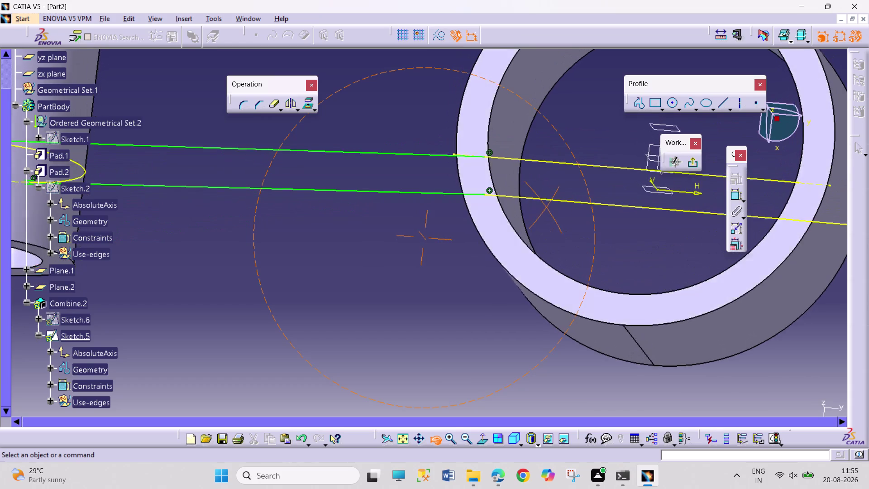
drag(546, 206, 572, 199)
key(ctrl+z)
key(ctrl+z)
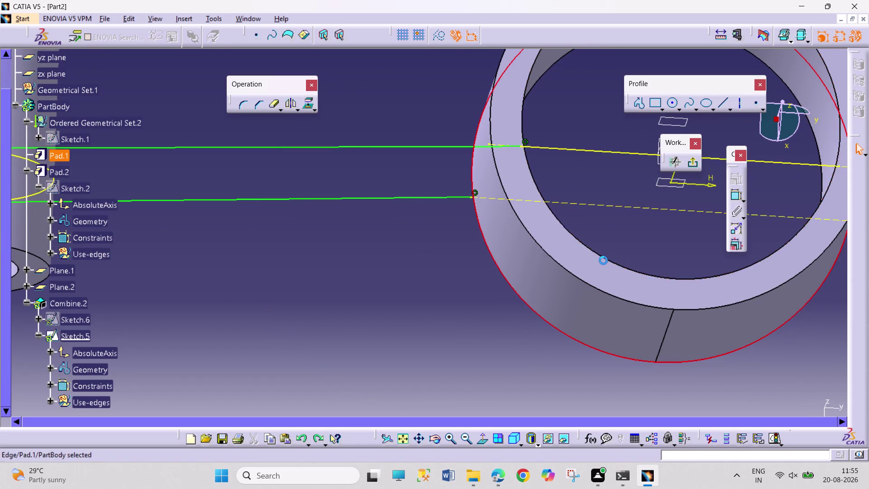
click(605, 256)
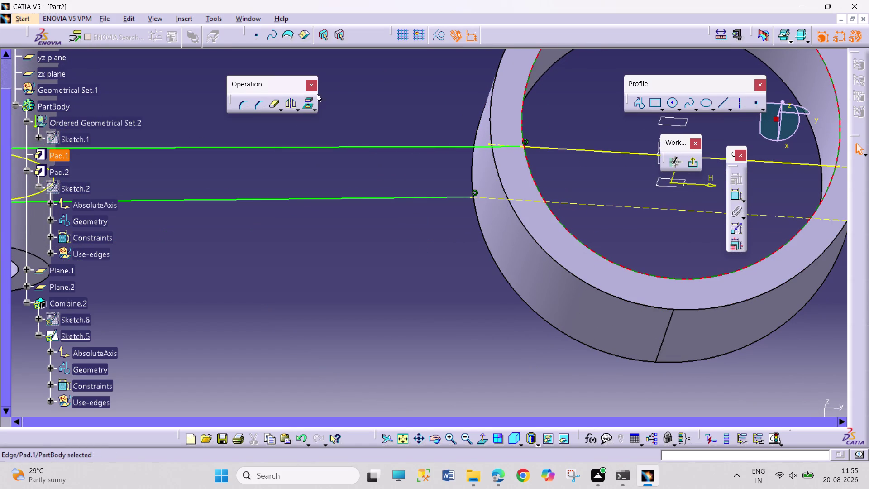
click(306, 106)
click(361, 279)
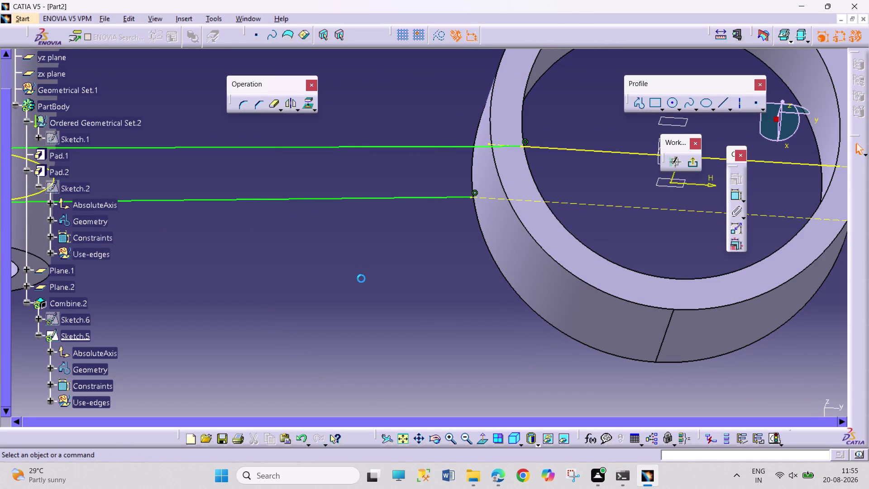
key(ctrl+z)
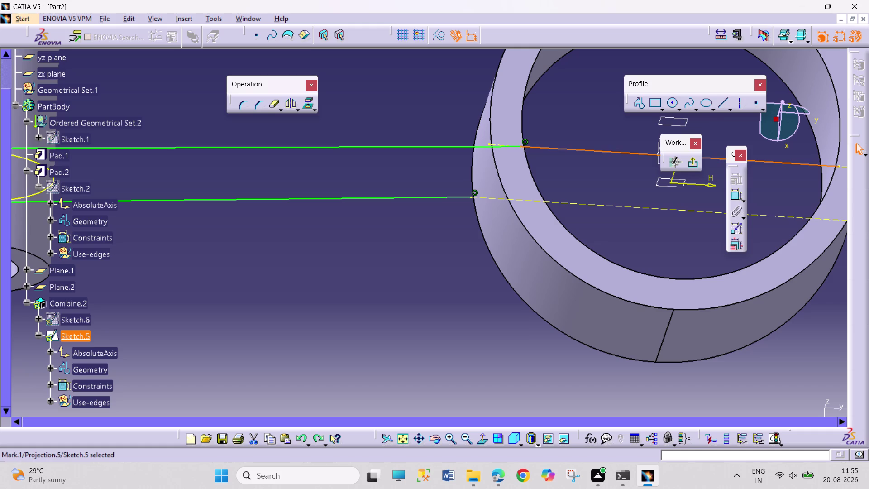
Make the upper shank line coincident with the big-end ring's inner edge.
click(397, 284)
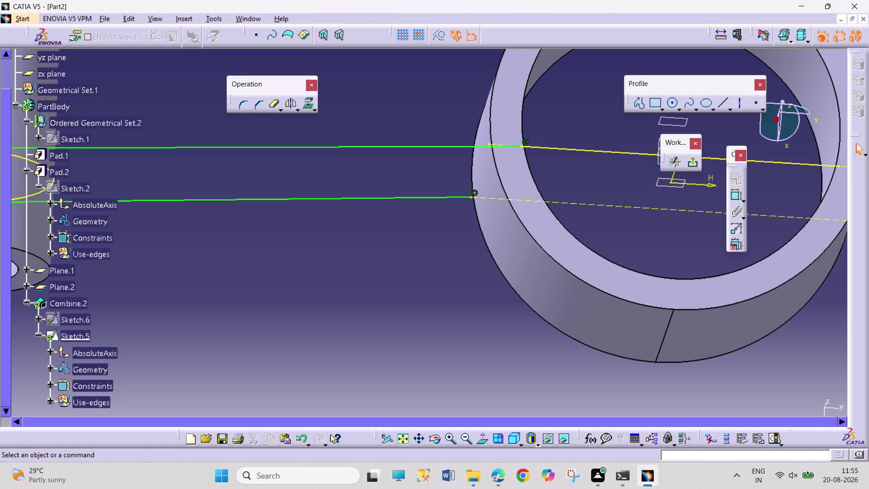
key(ctrl+z)
key(ctrl+z)
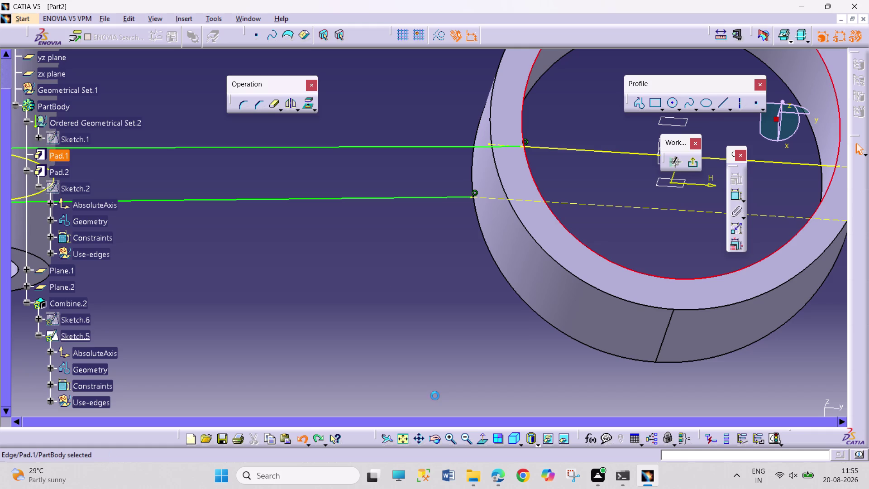
key(ctrl+z)
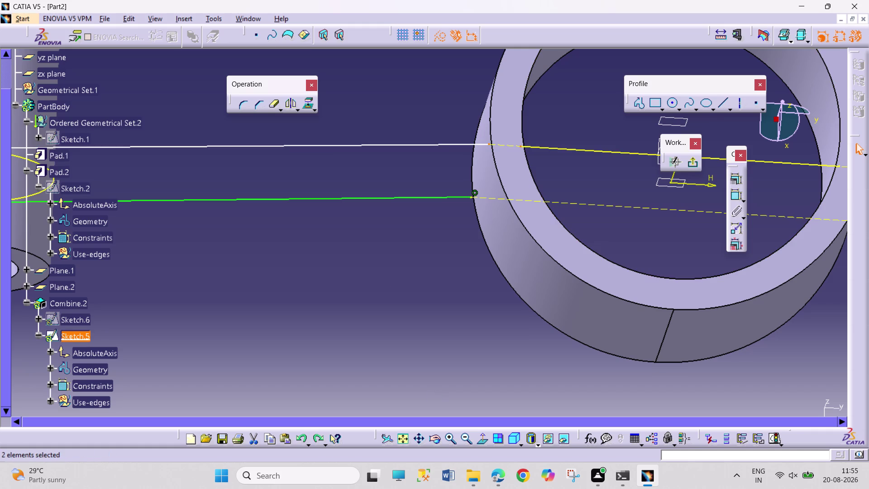
key(ctrl+y)
click(740, 176)
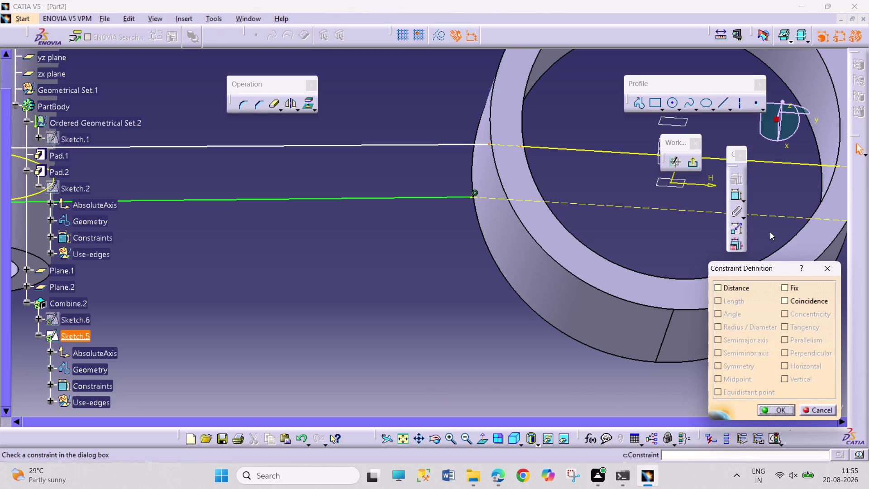
click(800, 300)
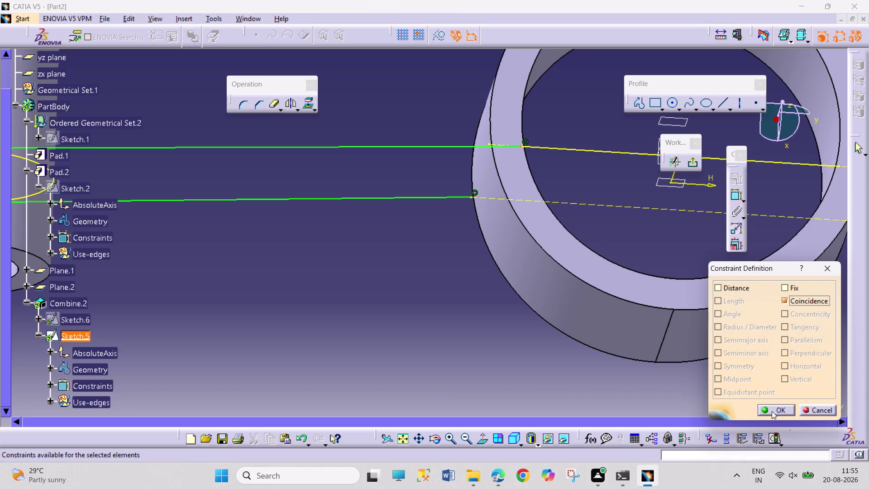
click(770, 409)
click(434, 438)
Make the shank line's end point coincident with the other selected point.
drag(581, 380, 582, 380)
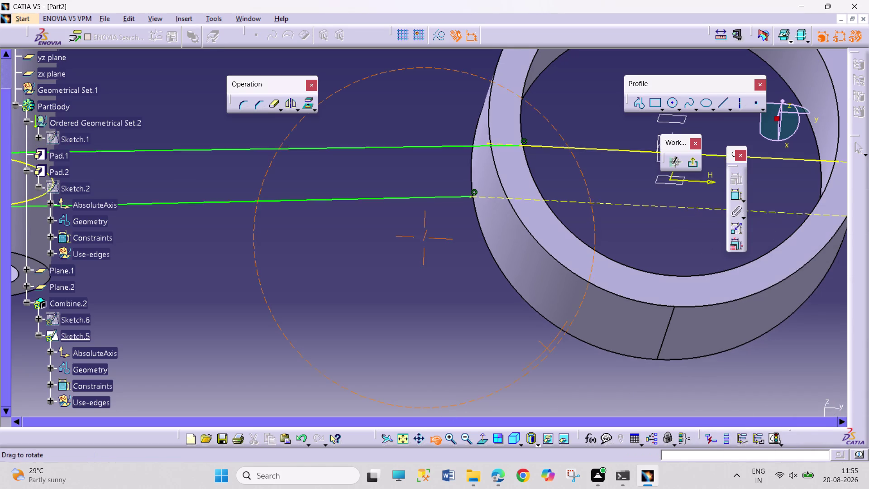
drag(582, 380, 329, 98)
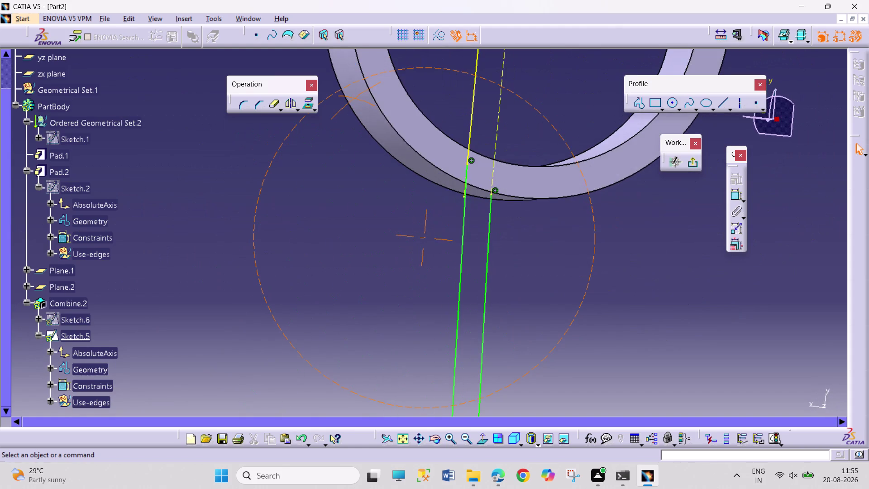
click(512, 162)
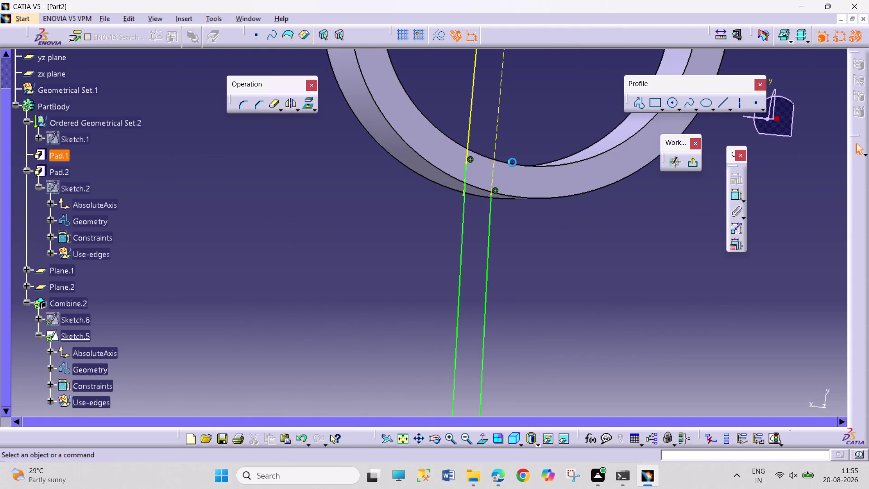
click(308, 106)
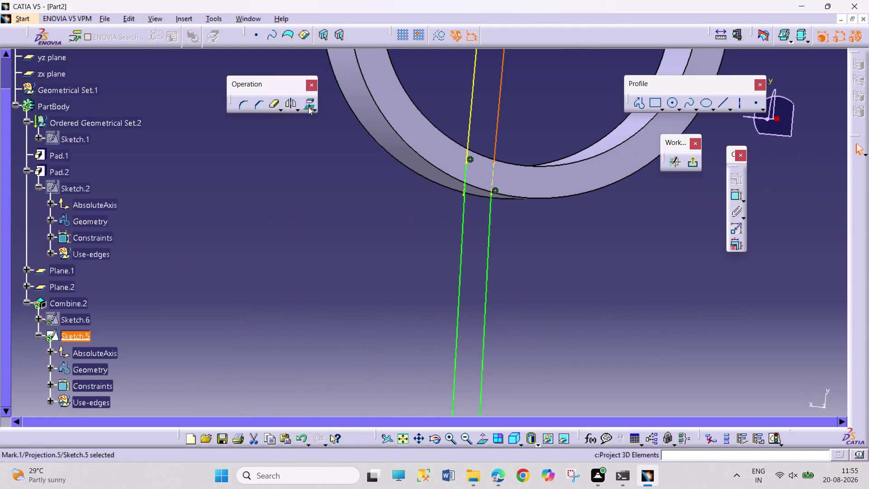
click(561, 269)
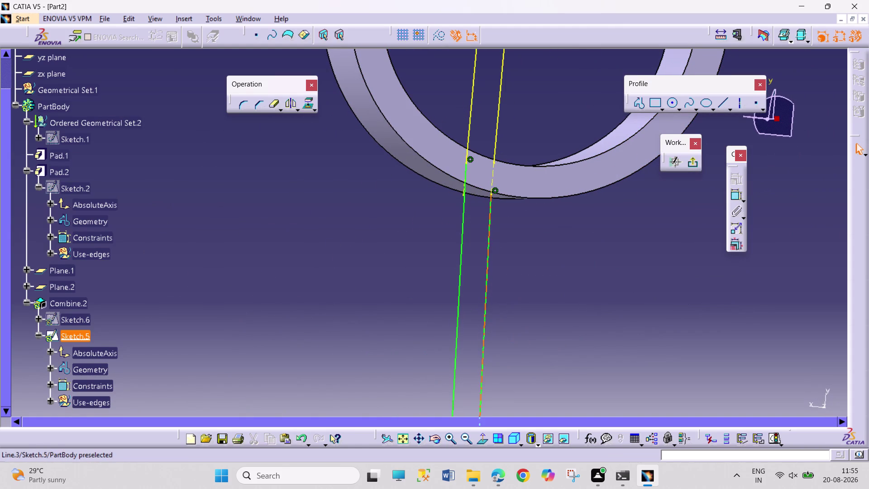
click(491, 193)
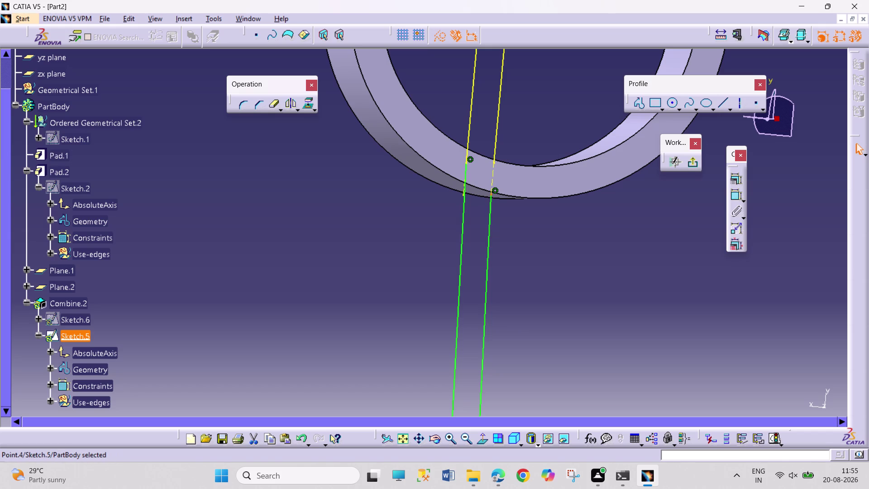
click(496, 161)
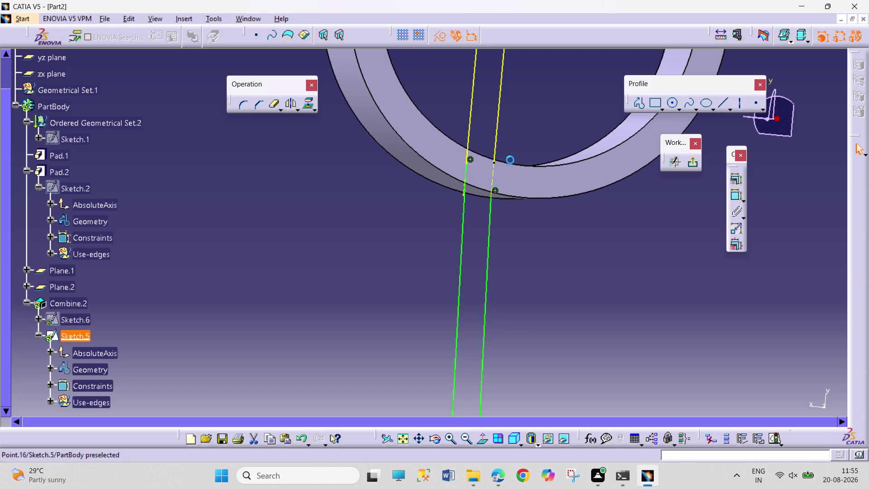
click(741, 173)
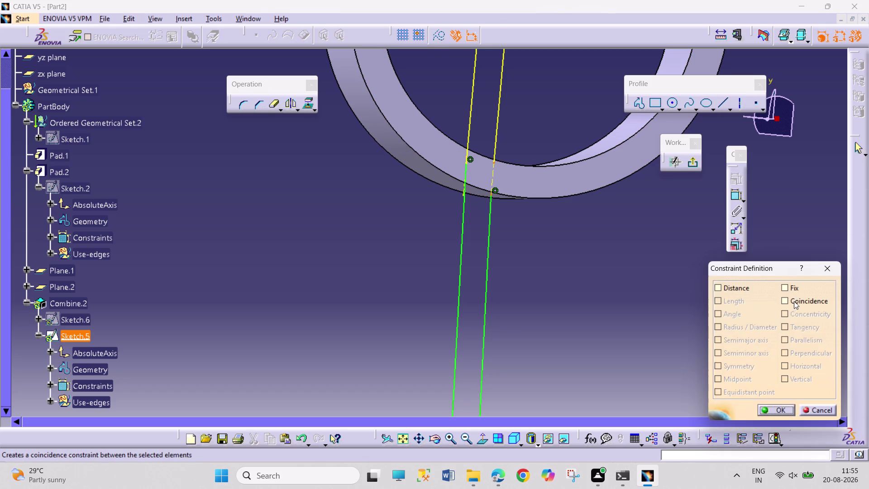
click(789, 299)
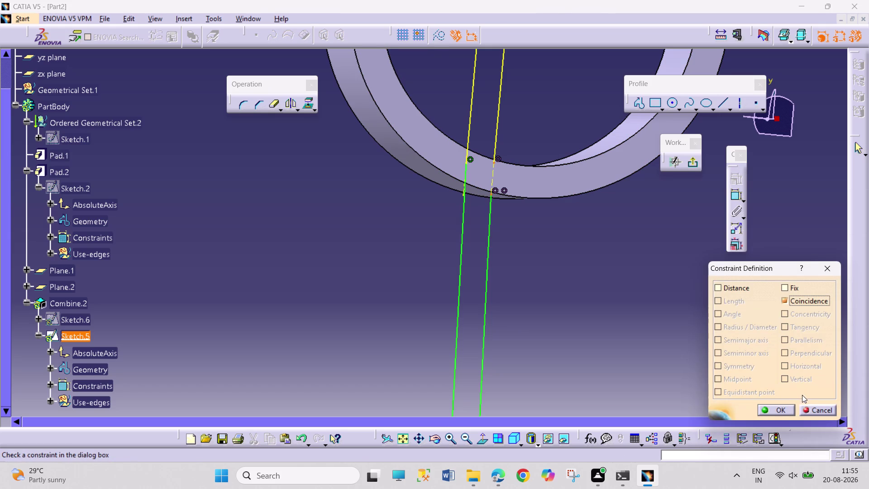
click(776, 407)
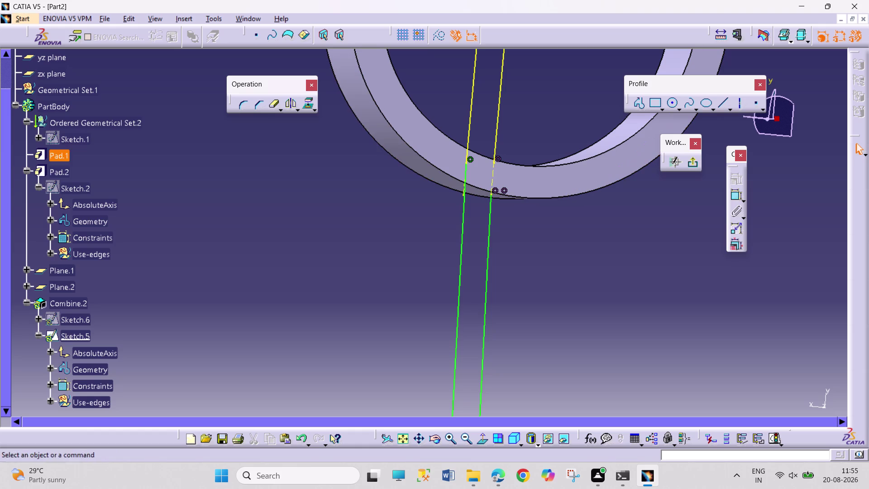
Delete the coincidence constraint just added.
right_click(505, 191)
click(581, 350)
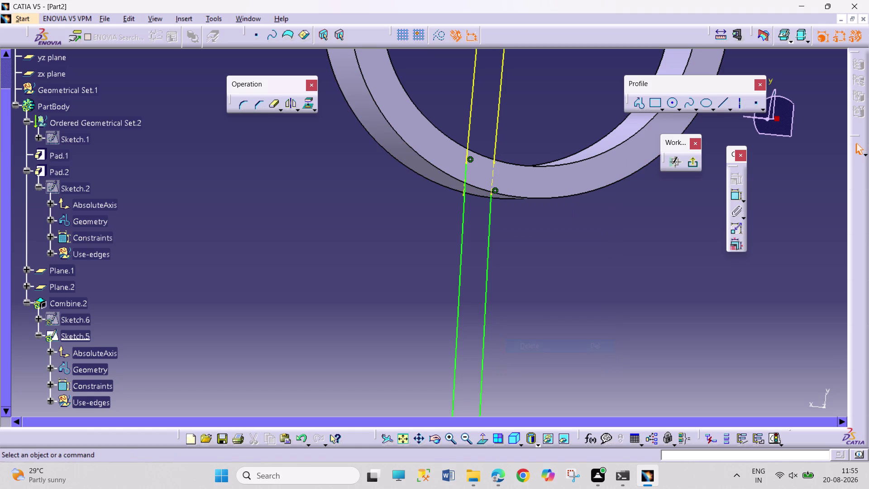
right_click(494, 190)
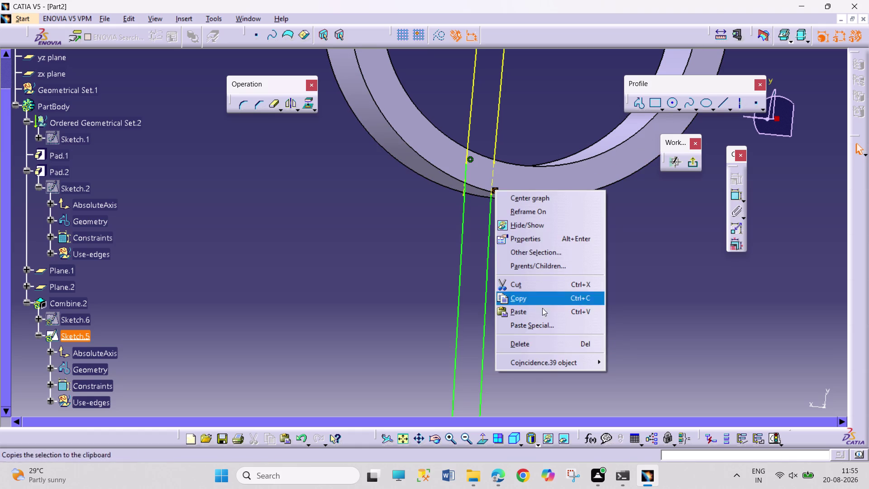
click(546, 345)
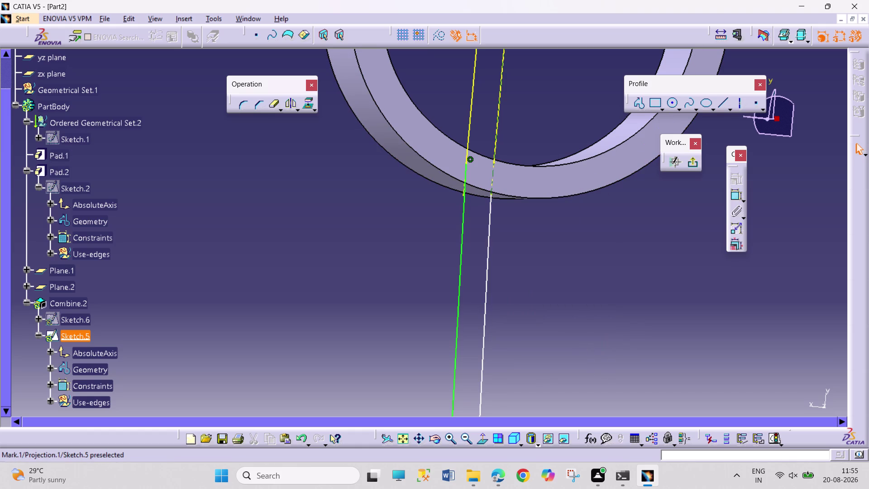
Make the right shank line coincident with the ring's inner edge and exit Sketch.5.
click(492, 195)
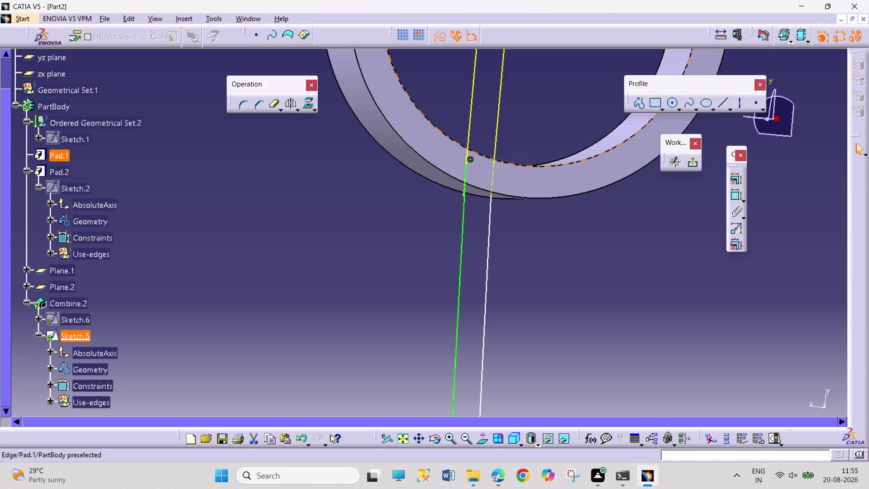
click(495, 164)
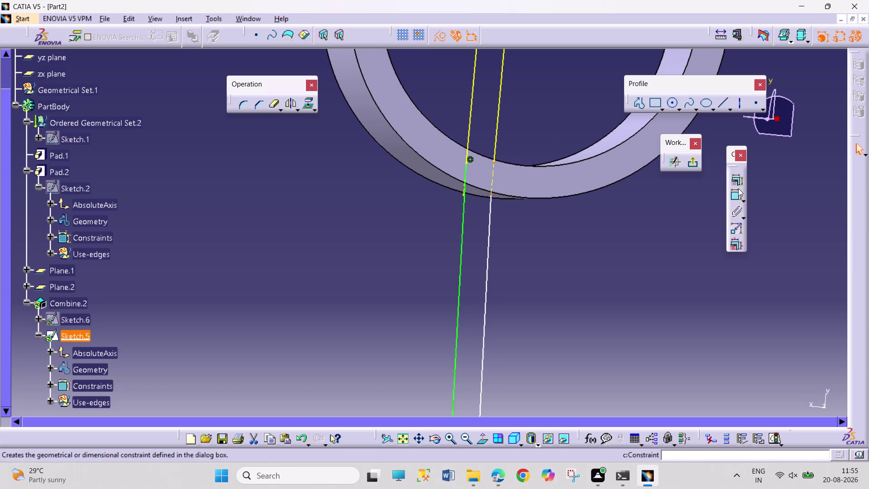
click(736, 175)
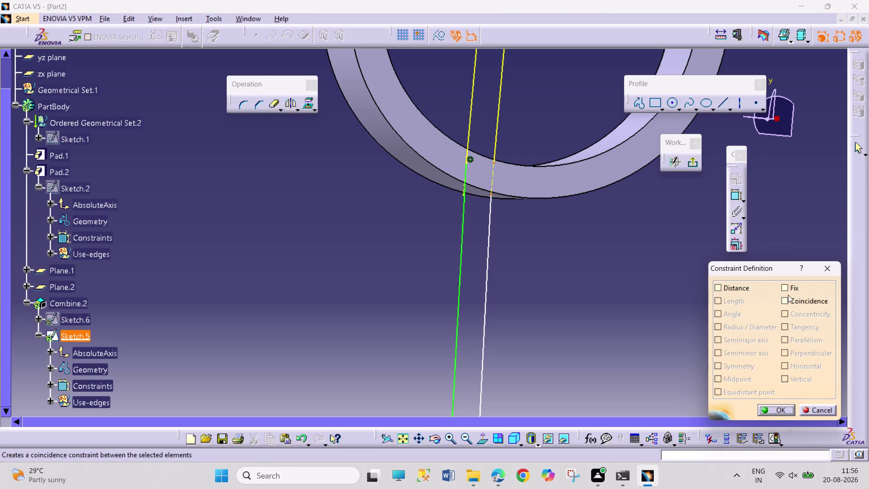
click(788, 298)
click(775, 403)
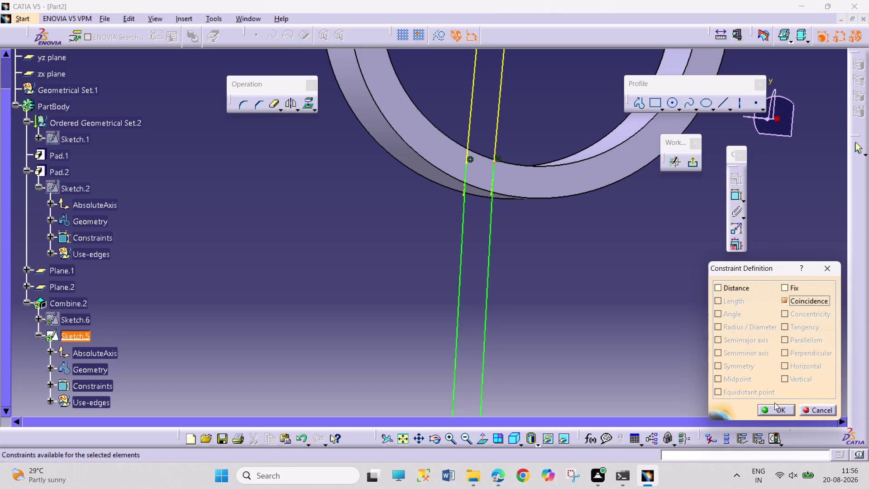
click(775, 407)
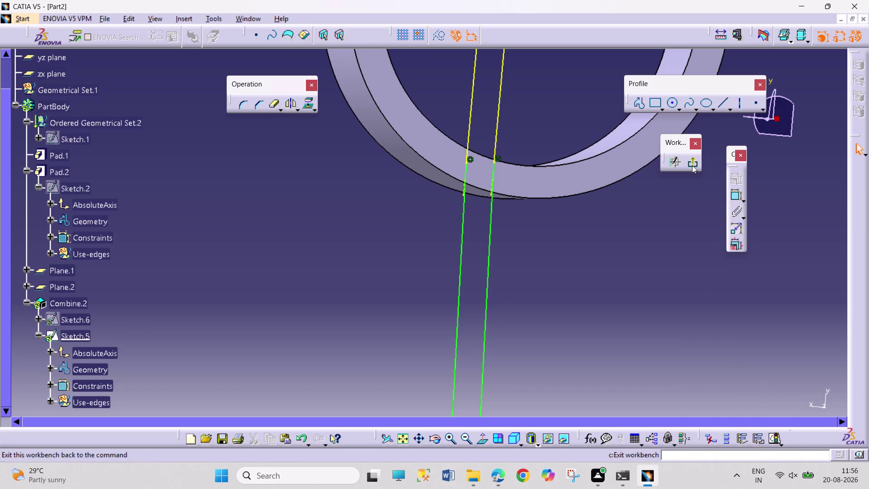
click(692, 164)
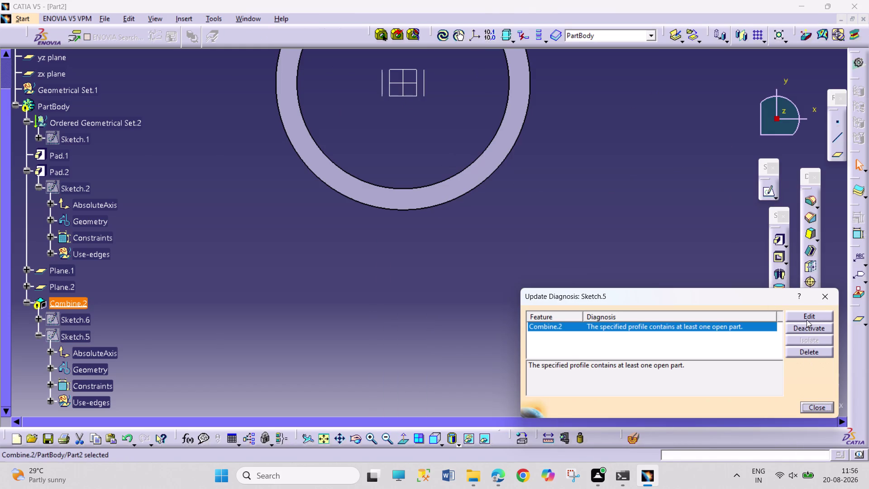
Acknowledge Combine.2's open-profile error, cancel its definition, and open Sketch.6.
click(806, 314)
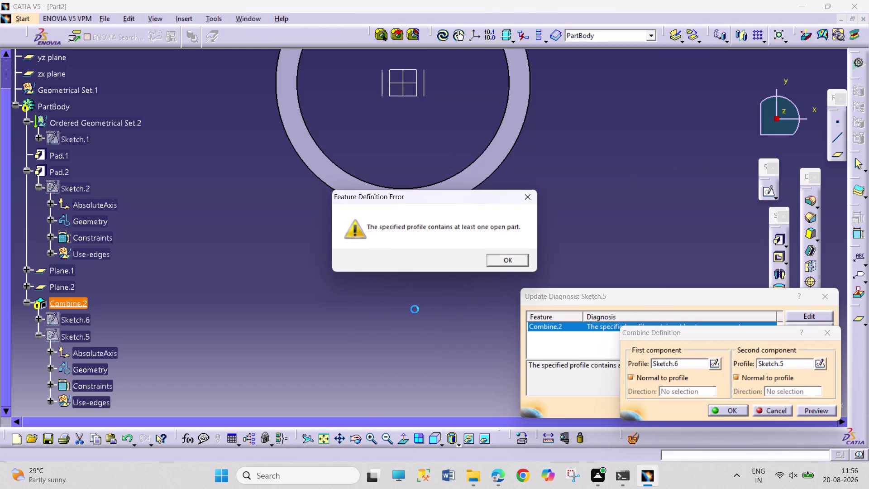
click(512, 258)
click(780, 409)
click(816, 408)
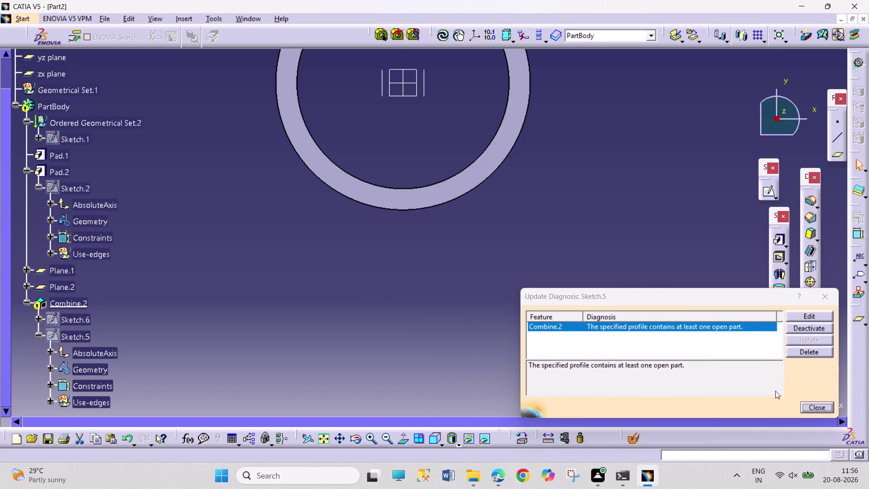
drag(691, 321, 684, 322)
drag(358, 437, 358, 436)
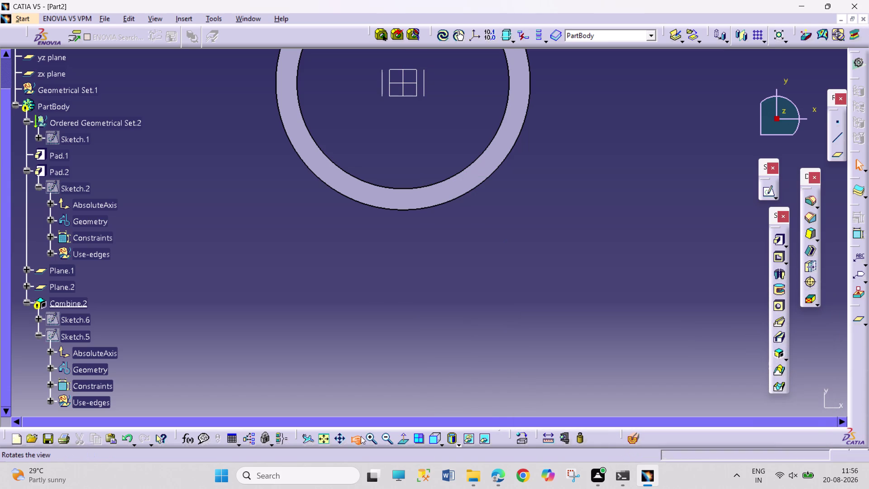
drag(358, 437, 365, 435)
drag(548, 338, 357, 341)
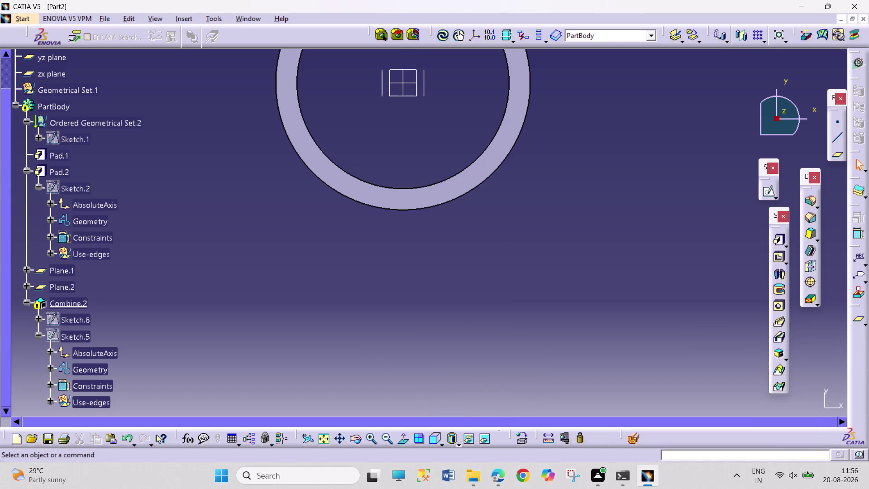
click(69, 319)
Open Sketch.5 and draw a vertical line at the boss between both shank lines.
click(70, 320)
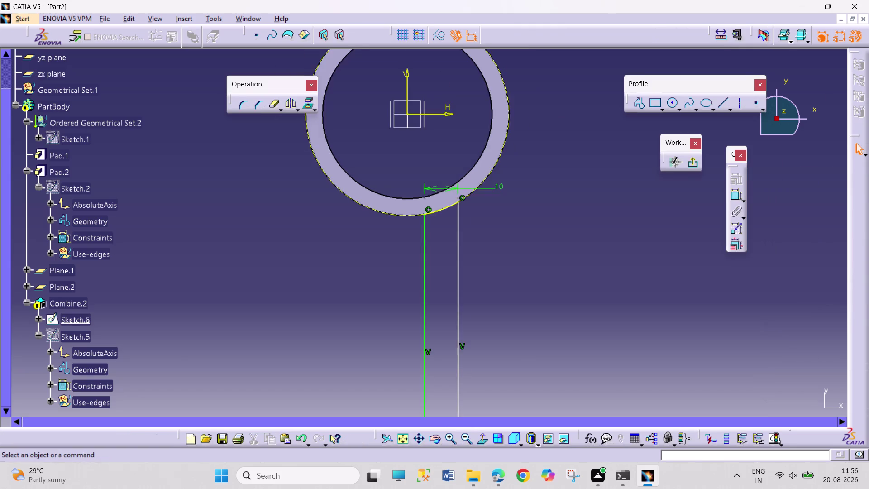
double_click(76, 334)
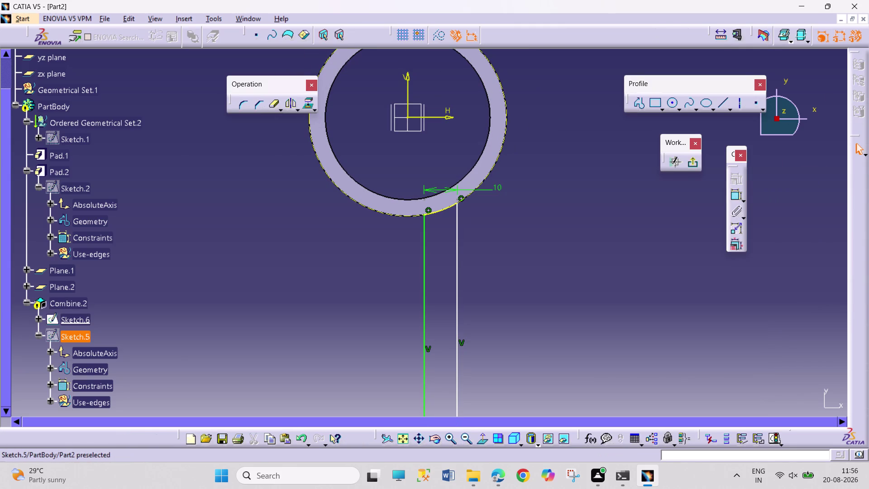
double_click(84, 335)
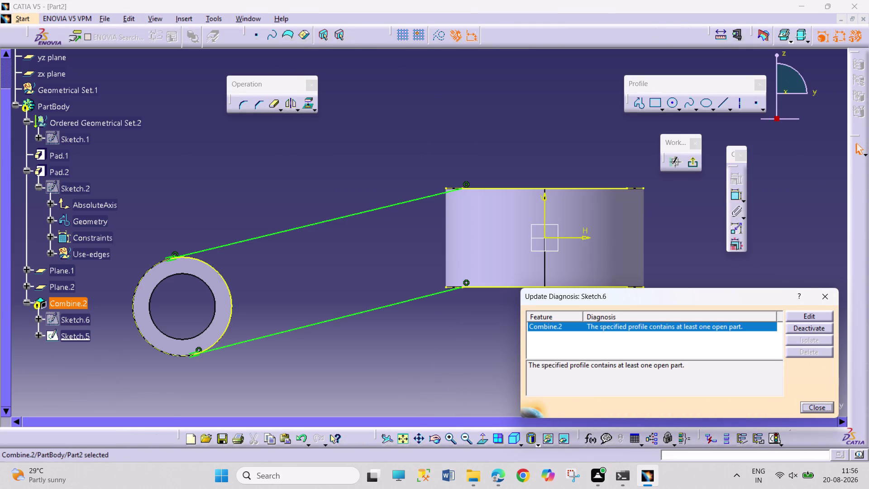
click(830, 407)
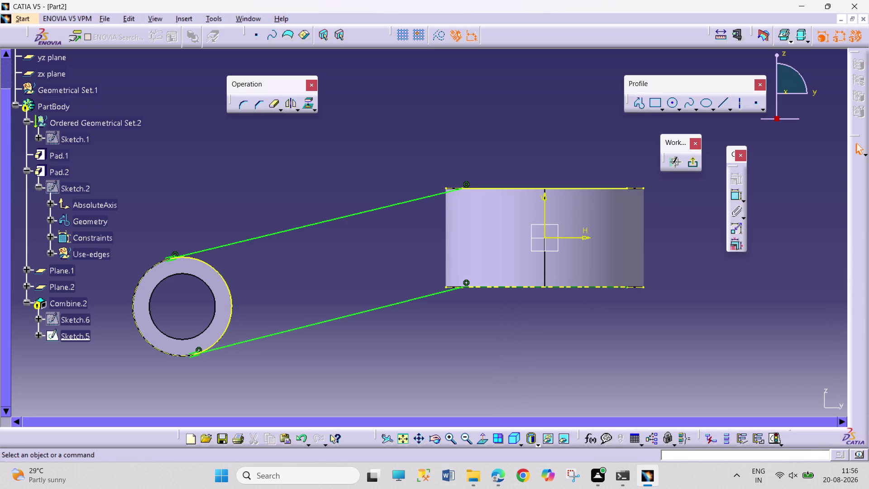
click(587, 285)
click(539, 116)
click(719, 102)
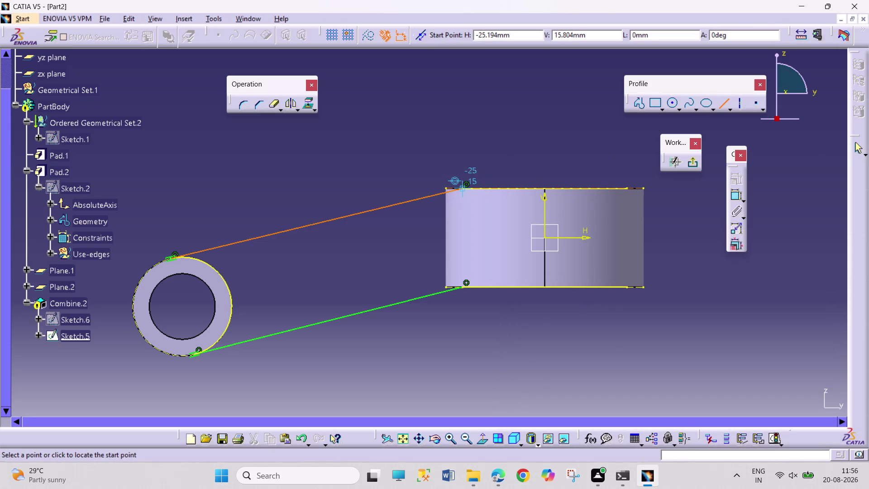
click(463, 188)
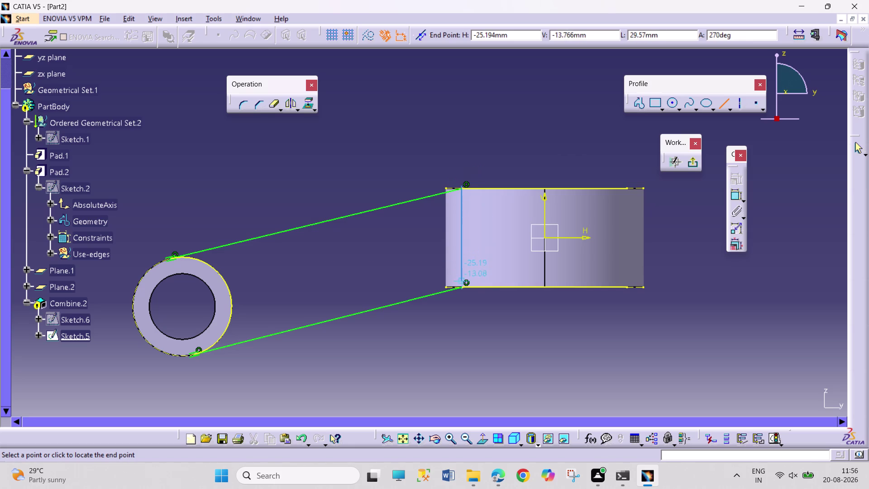
click(463, 284)
click(513, 318)
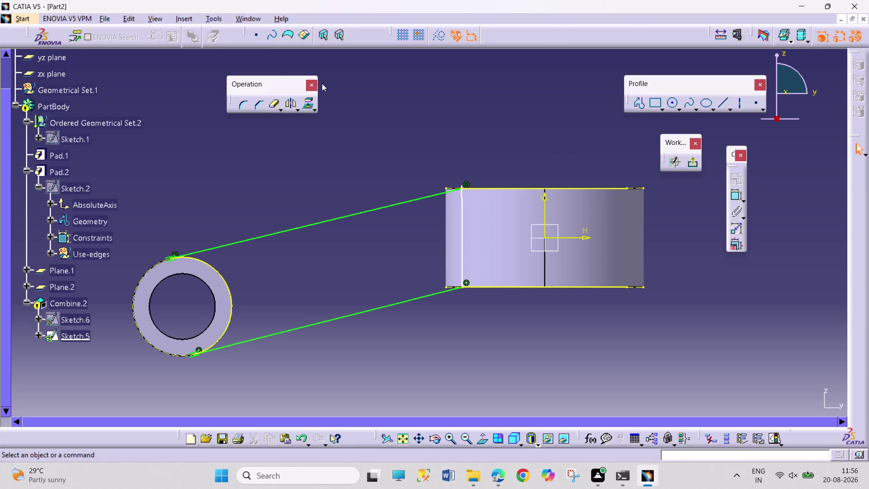
Project the Pad.1 boss face edges into the sketch after a failed axis projection.
click(304, 101)
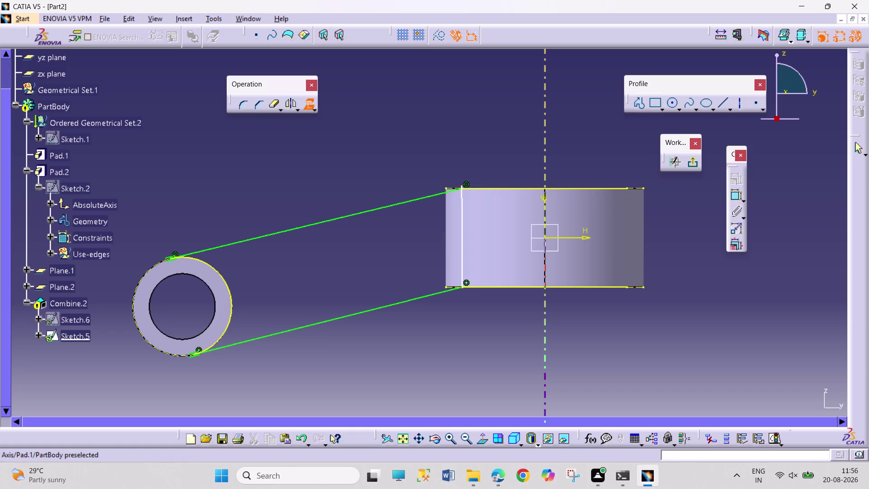
click(568, 188)
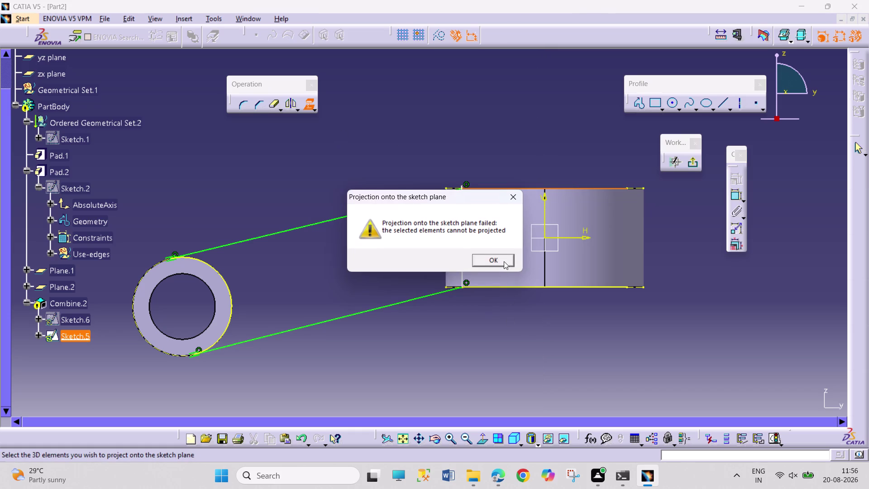
click(504, 261)
click(414, 159)
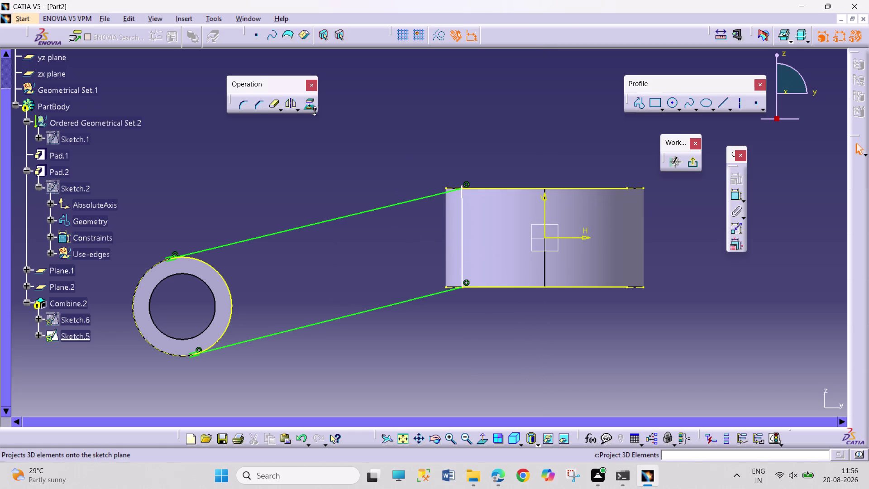
click(437, 40)
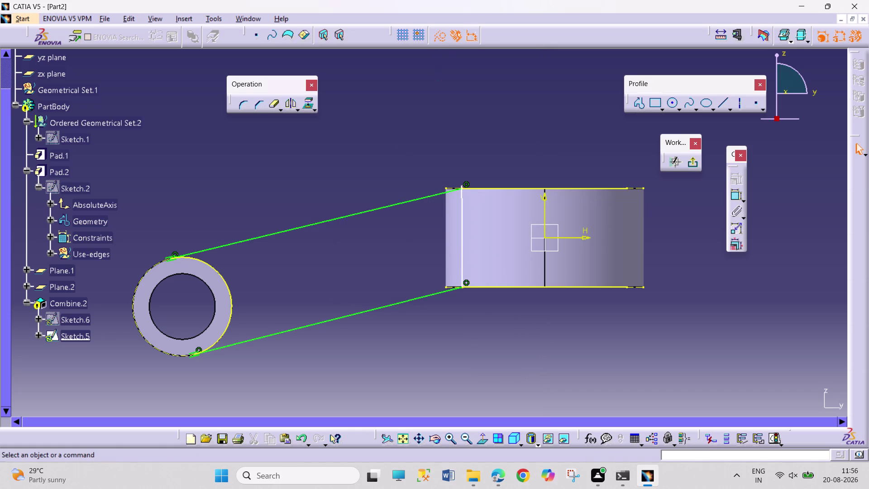
click(520, 188)
click(513, 128)
click(514, 190)
click(509, 133)
click(518, 190)
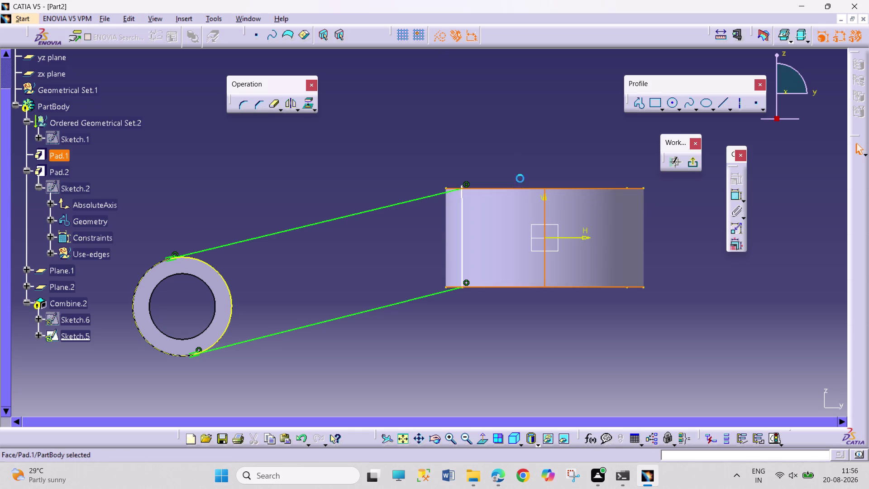
click(527, 154)
click(437, 39)
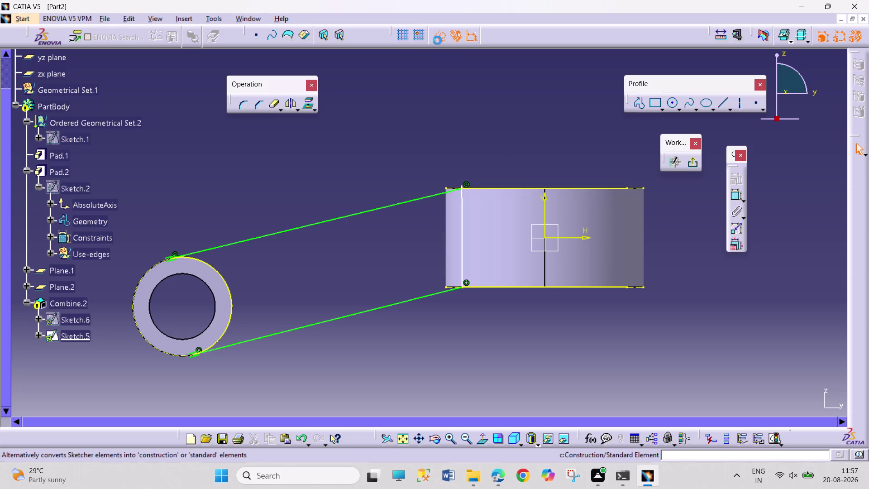
Convert the projected top and bottom boss edges to construction geometry and exit.
click(519, 190)
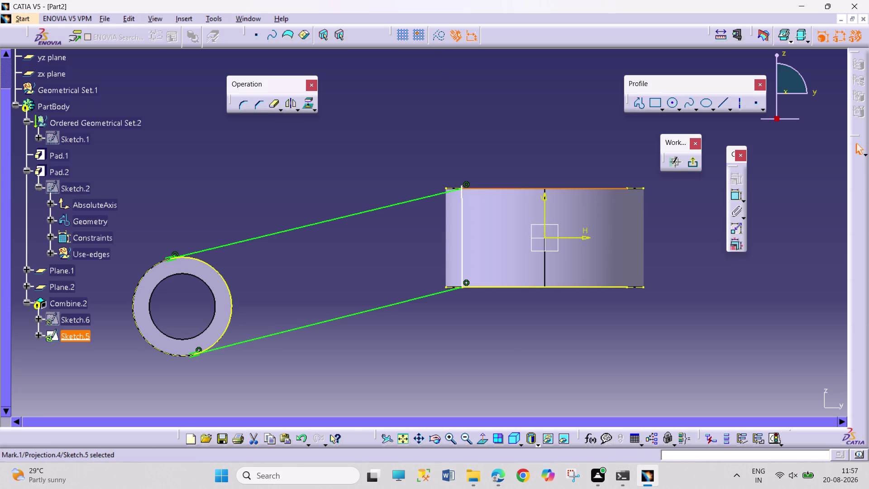
click(434, 40)
click(471, 98)
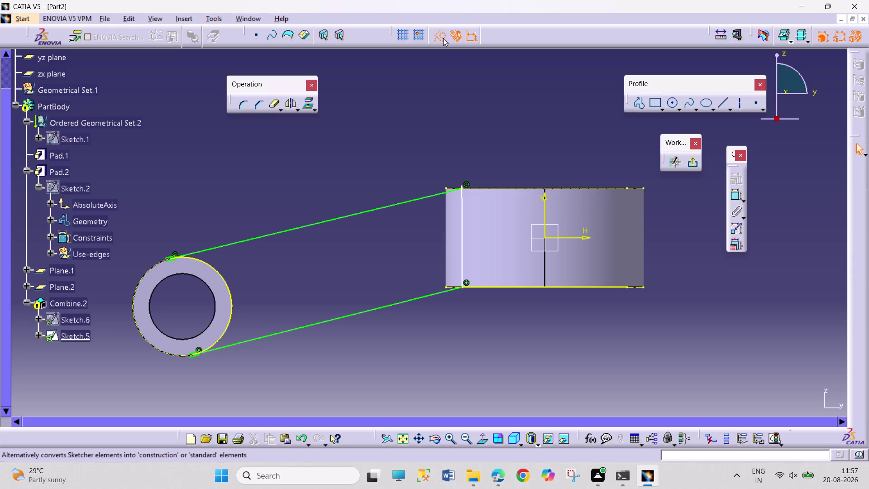
click(517, 284)
click(438, 36)
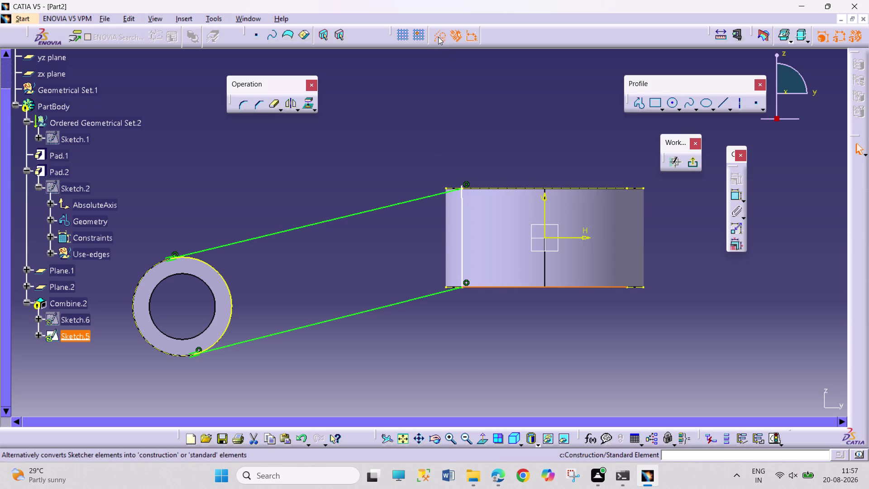
click(693, 302)
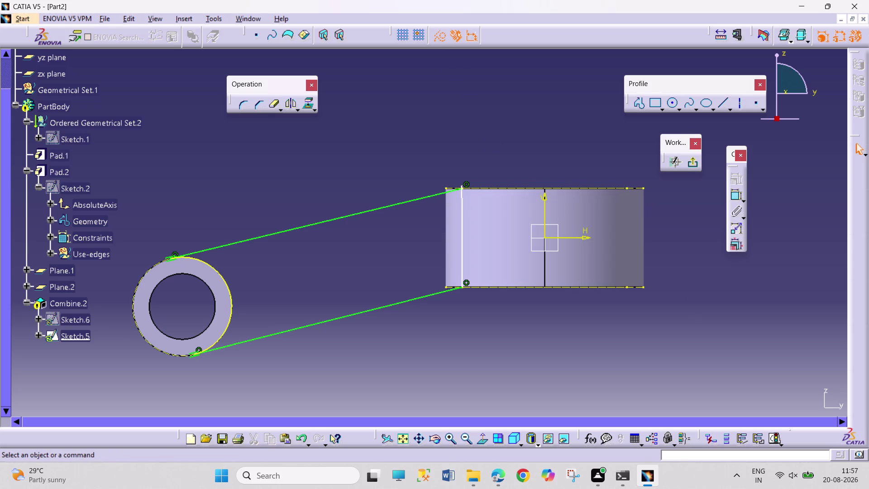
click(696, 162)
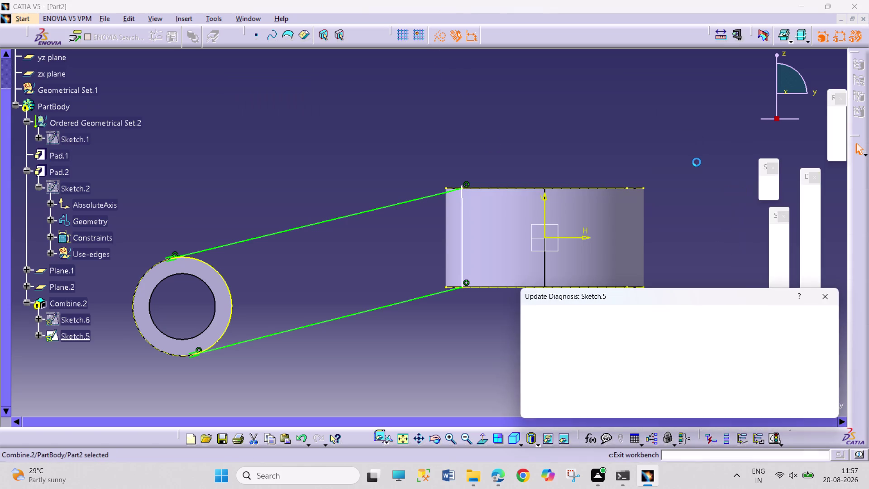
Acknowledge Combine.2's open-profile error again, cancel the combine, and open Sketch.6.
click(829, 316)
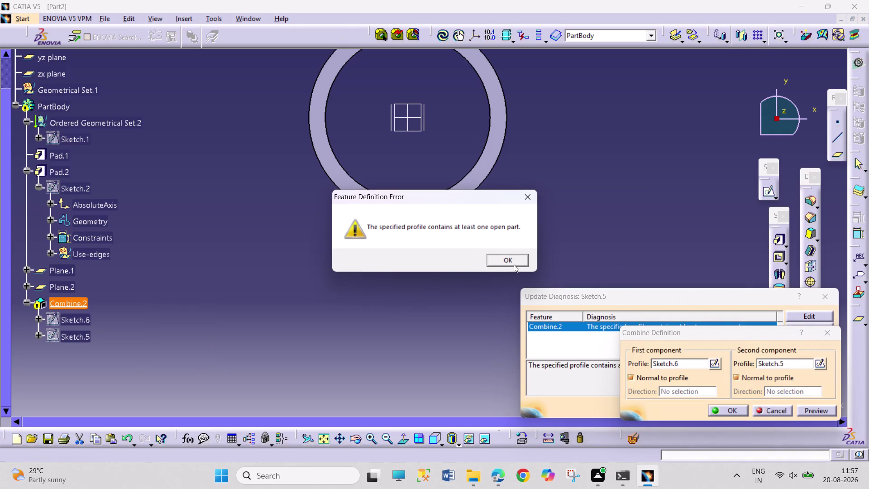
click(514, 265)
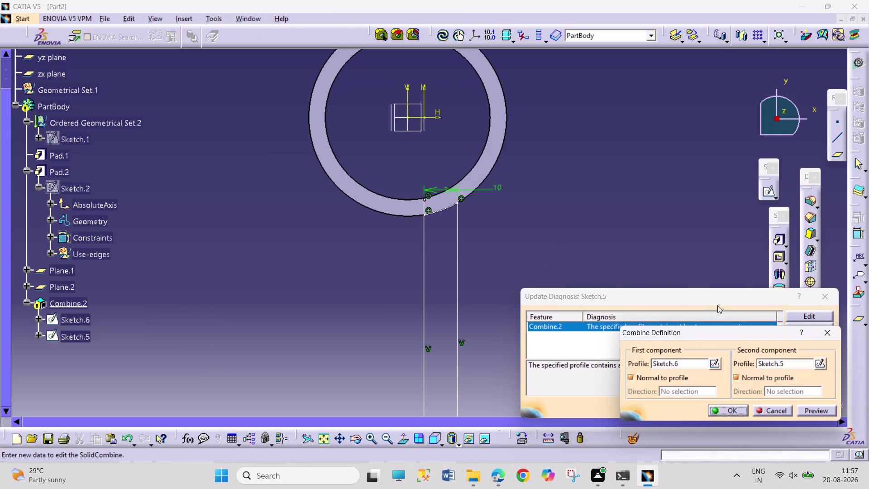
click(826, 332)
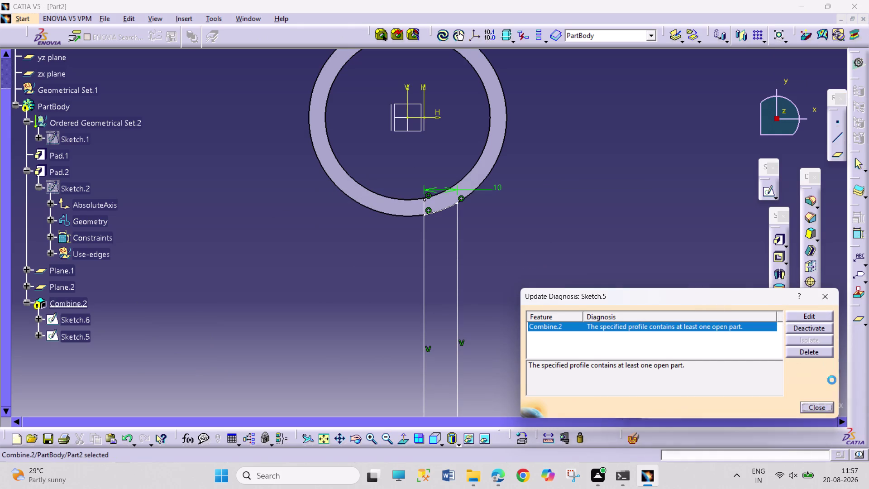
click(817, 410)
drag(692, 354, 687, 354)
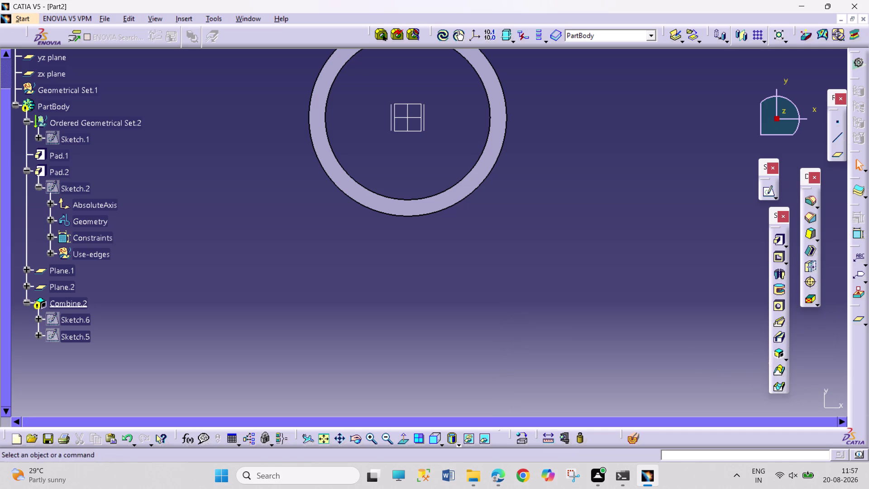
double_click(79, 315)
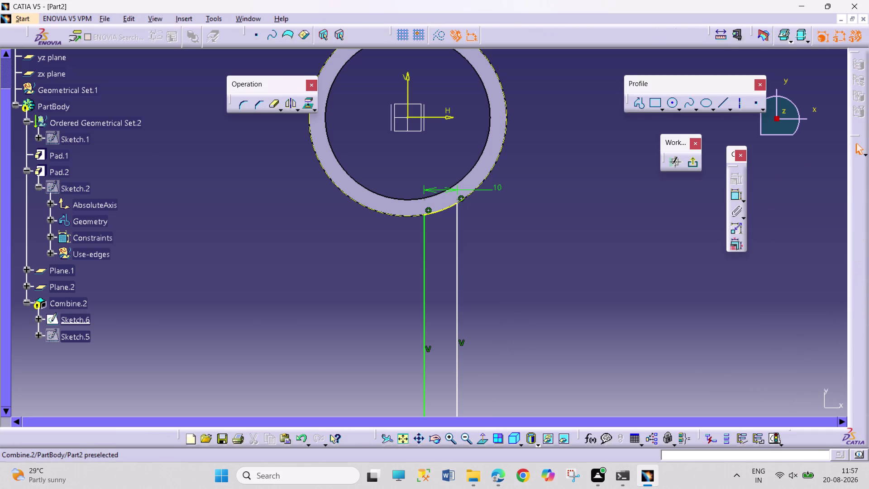
Open Sketch.5 and orbit the view to see both bosses.
right_click(69, 301)
drag(208, 340, 217, 343)
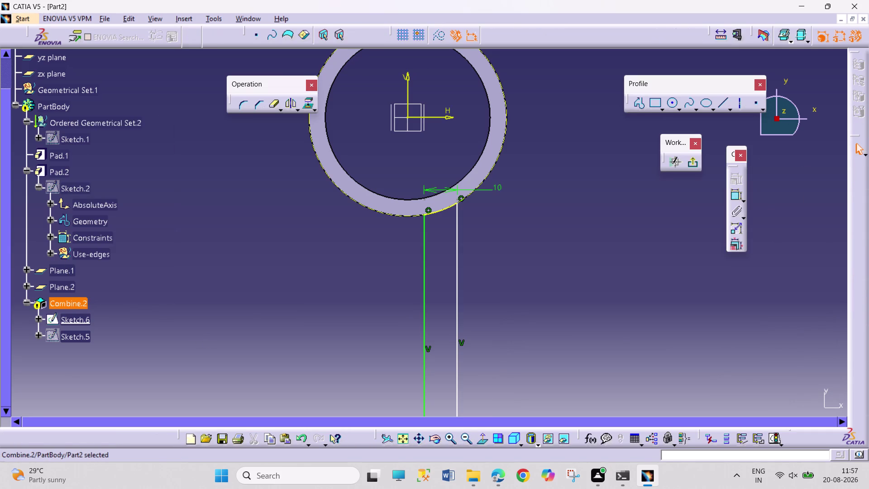
click(430, 443)
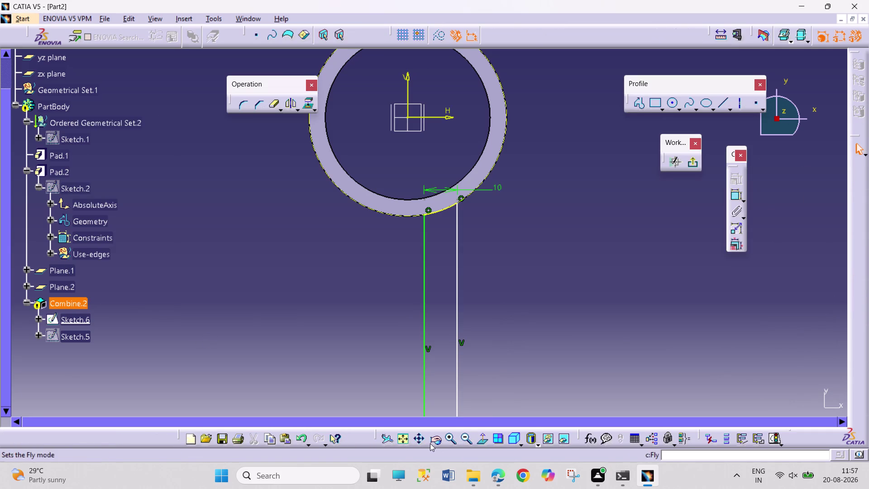
drag(536, 398, 324, 309)
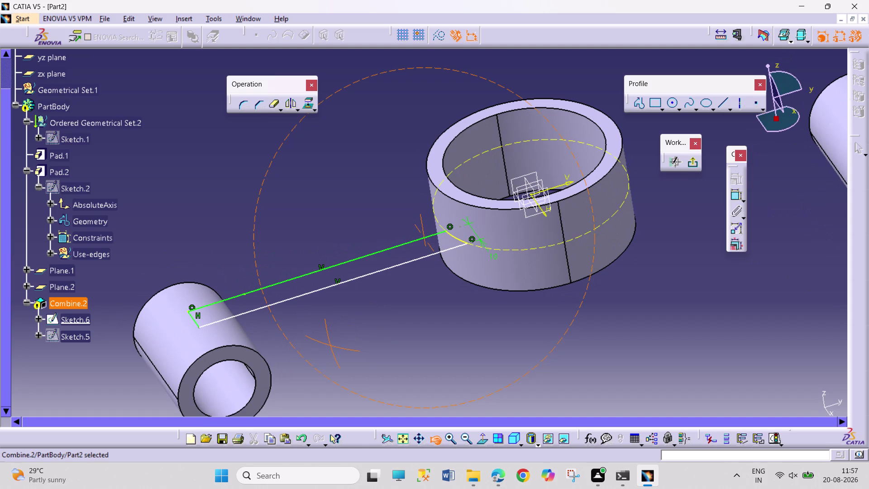
drag(323, 309, 324, 310)
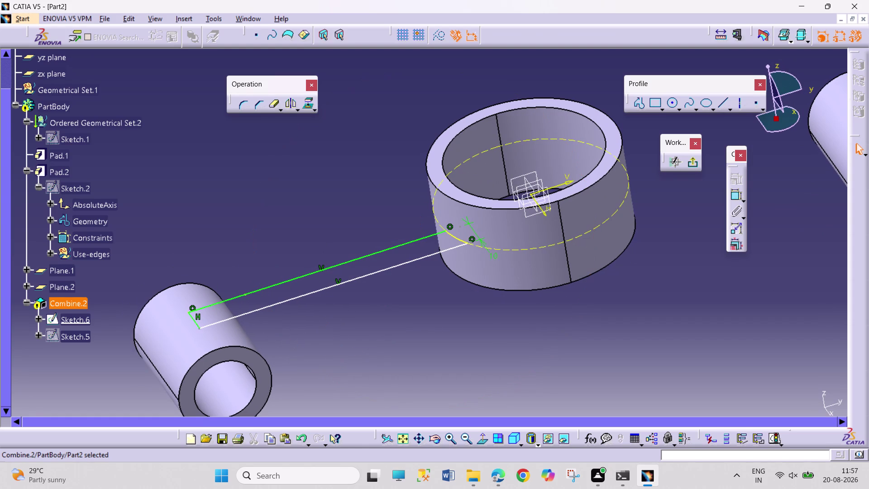
double_click(71, 339)
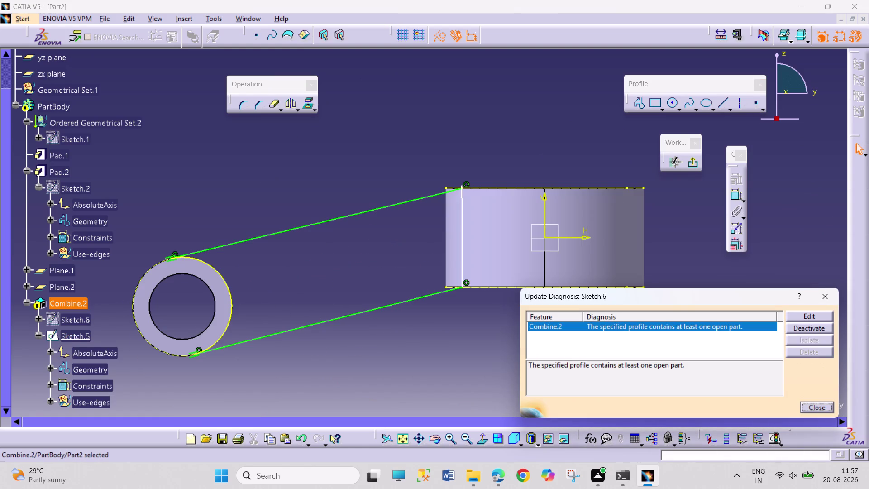
click(432, 443)
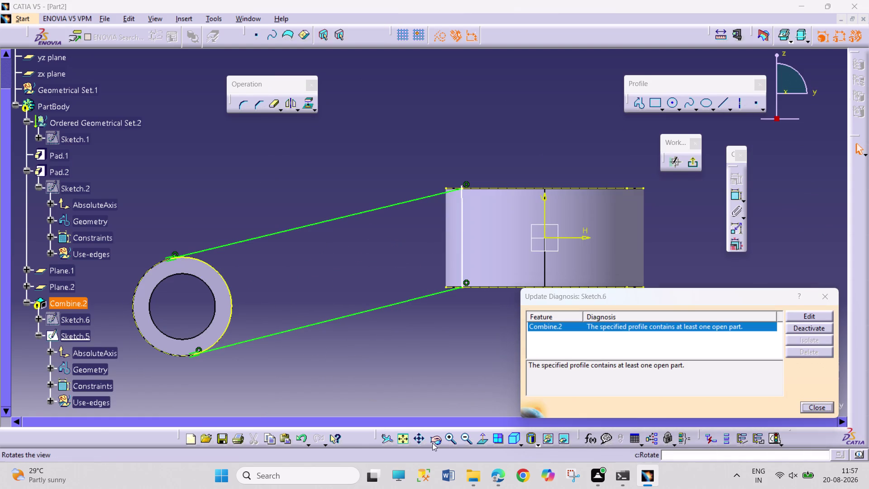
drag(451, 344, 417, 412)
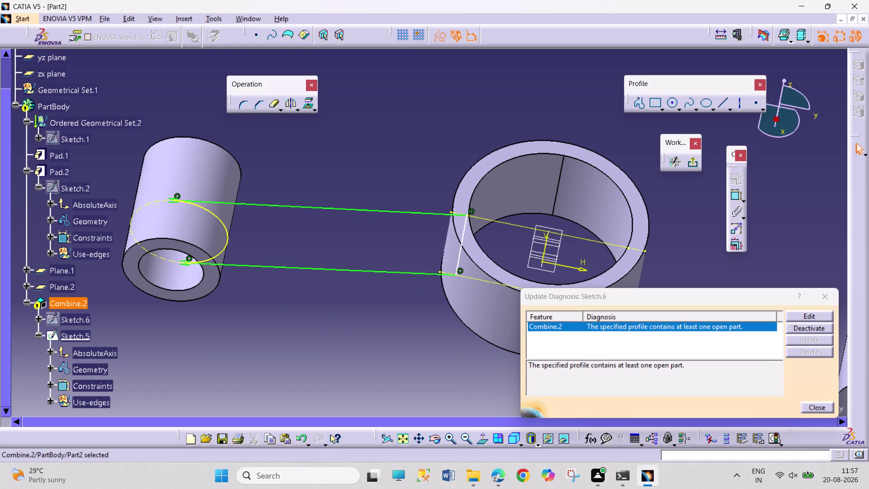
Inspect Combine.2's definition, dismiss the open-profile error, and reopen Sketch.6.
click(811, 318)
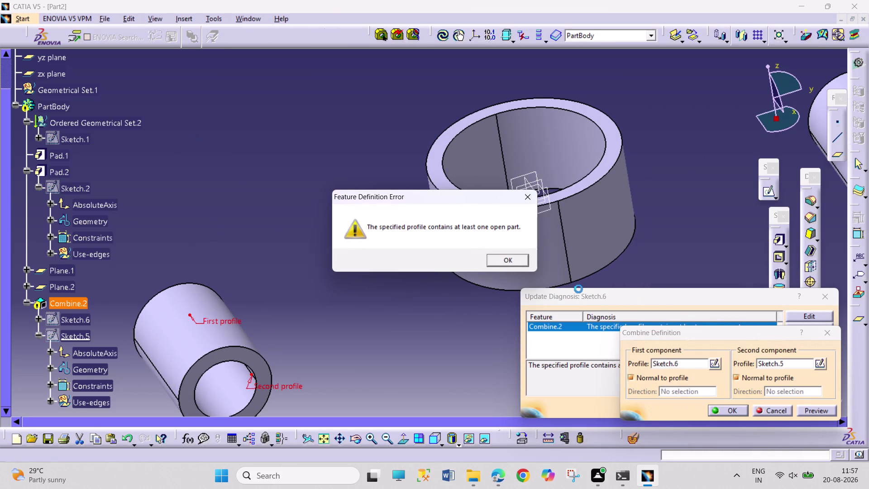
click(514, 258)
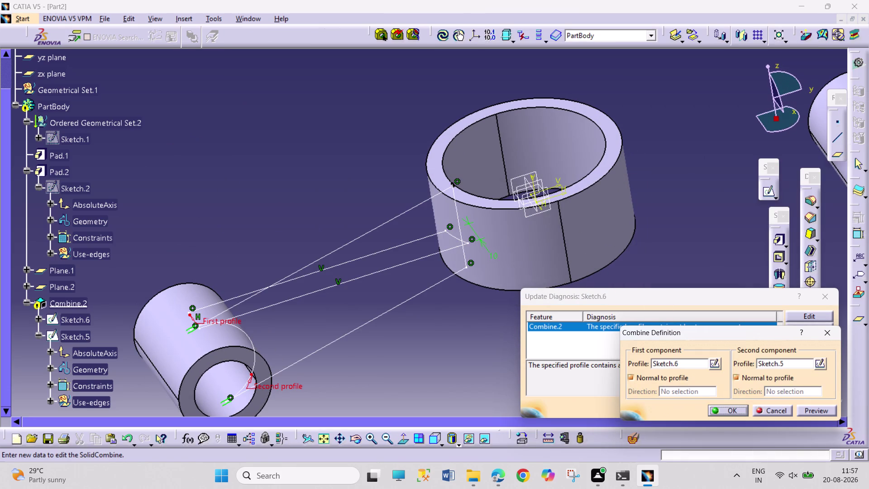
click(766, 408)
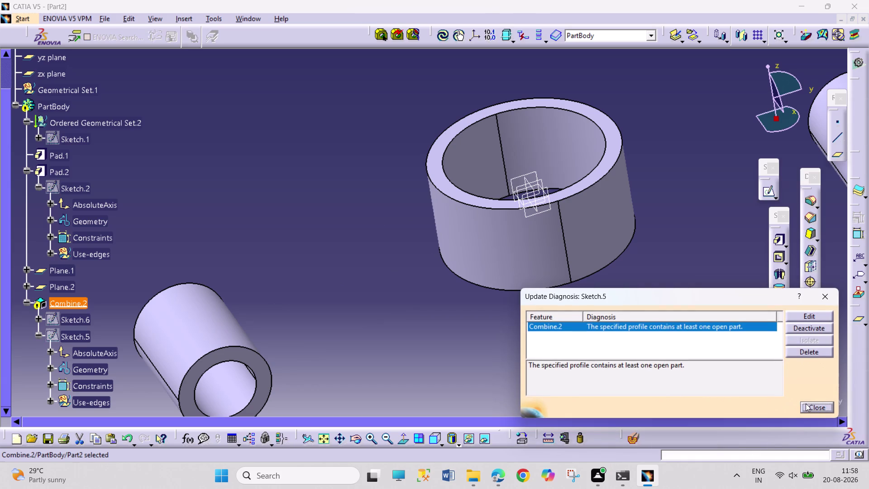
click(805, 404)
click(706, 373)
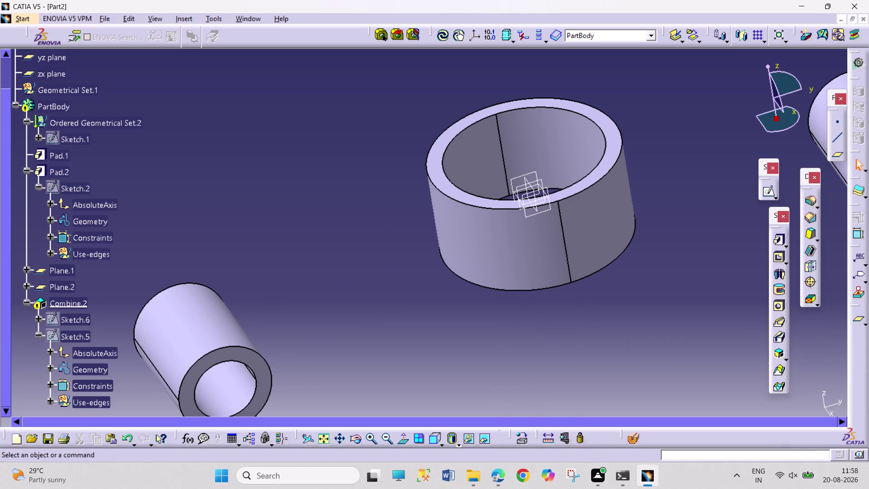
double_click(81, 320)
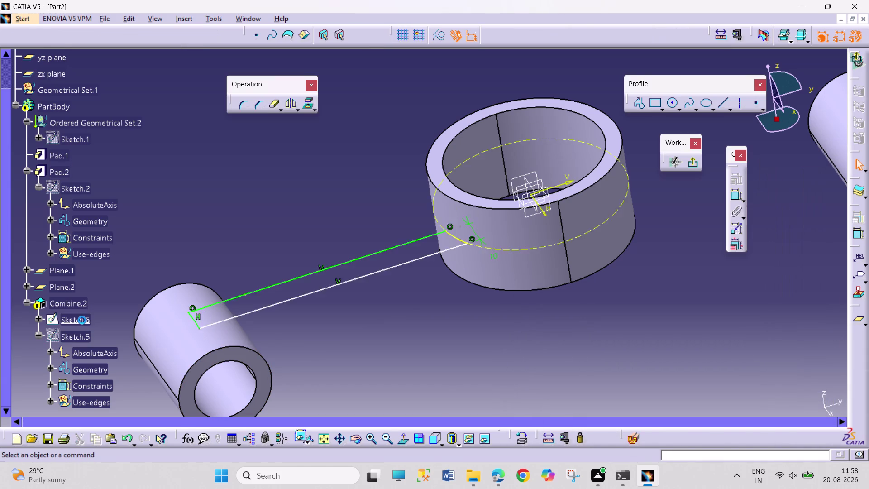
Open Sketch.5 and delete the upper and lower corner coincidences.
double_click(79, 338)
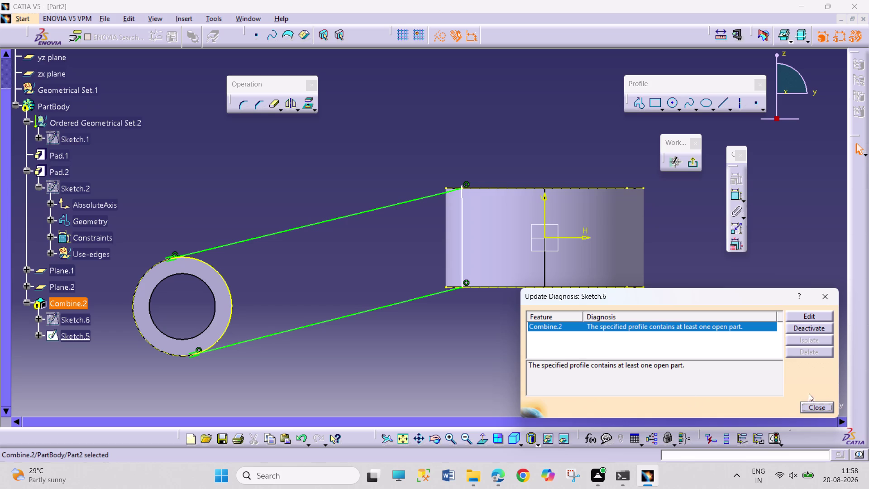
click(819, 407)
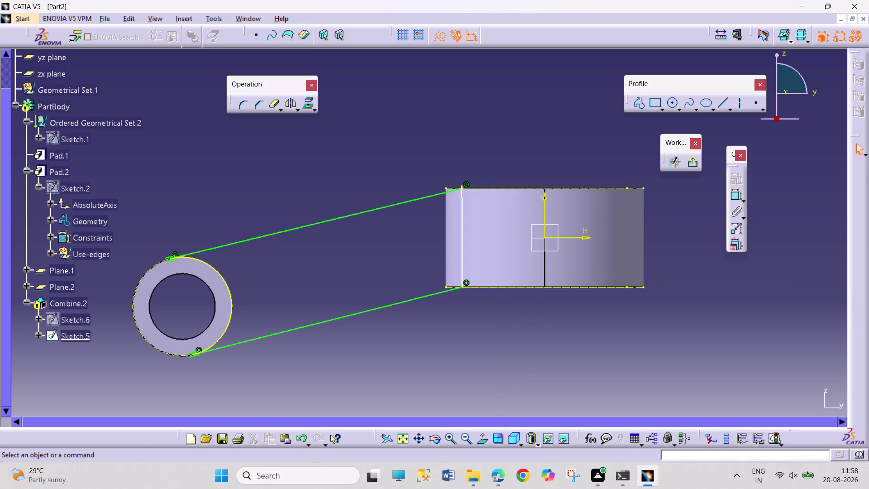
right_click(466, 282)
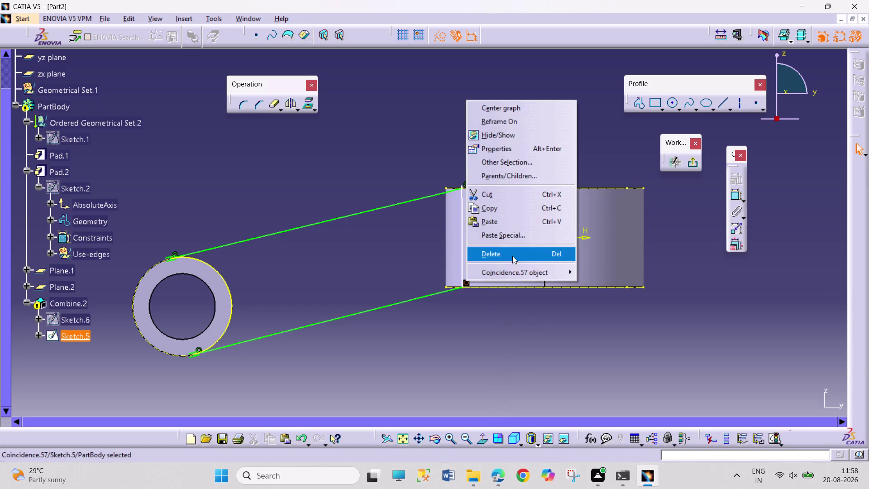
click(512, 255)
right_click(466, 183)
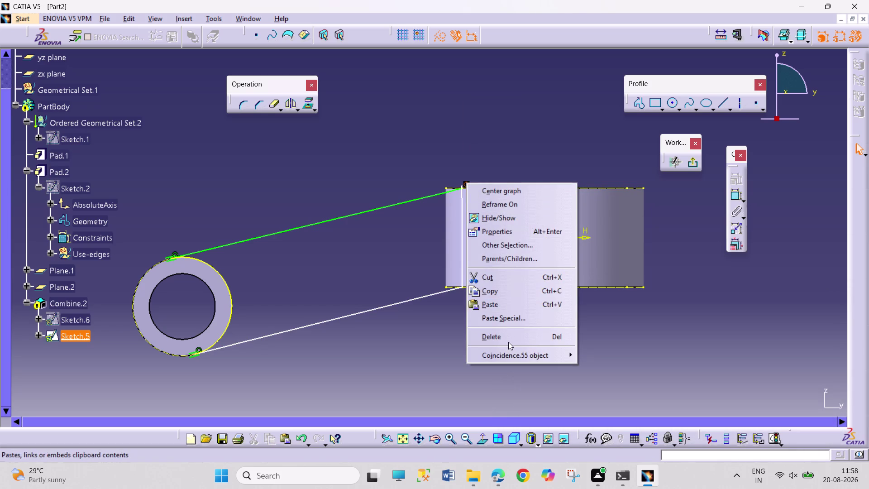
click(508, 341)
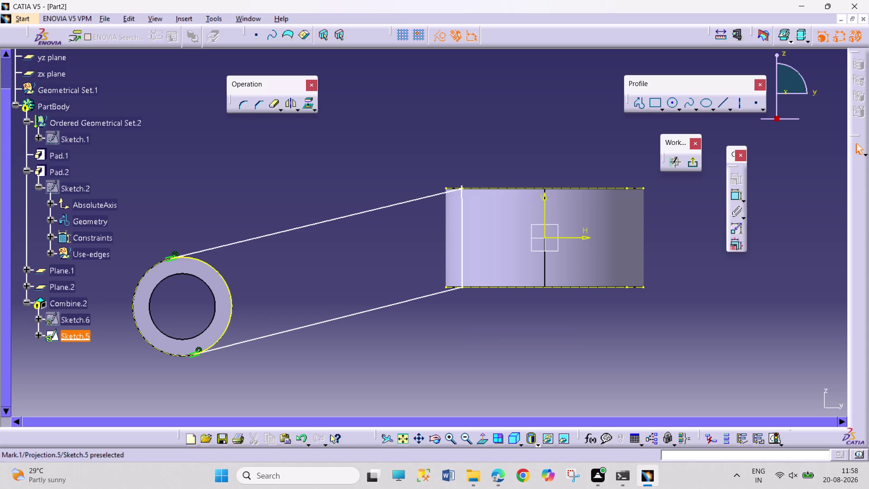
Make the lower shank line endpoint coincident with the boss's lower corner.
drag(461, 286, 462, 292)
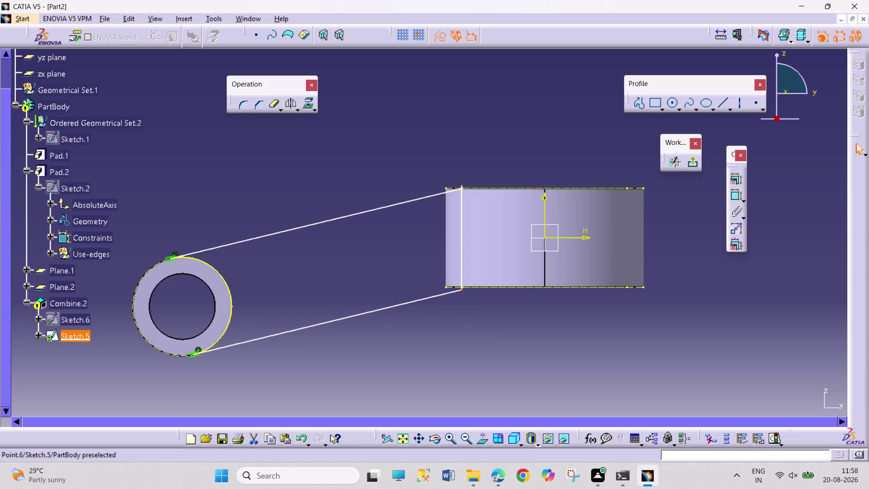
click(445, 288)
click(737, 180)
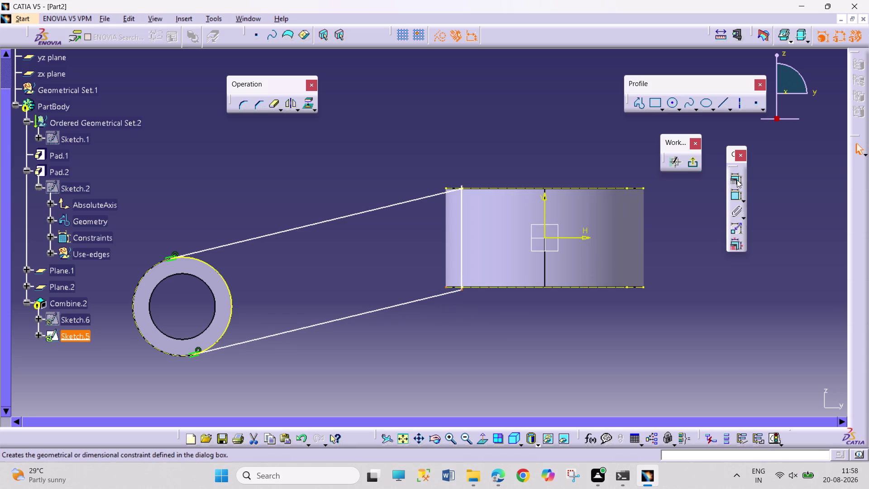
click(801, 300)
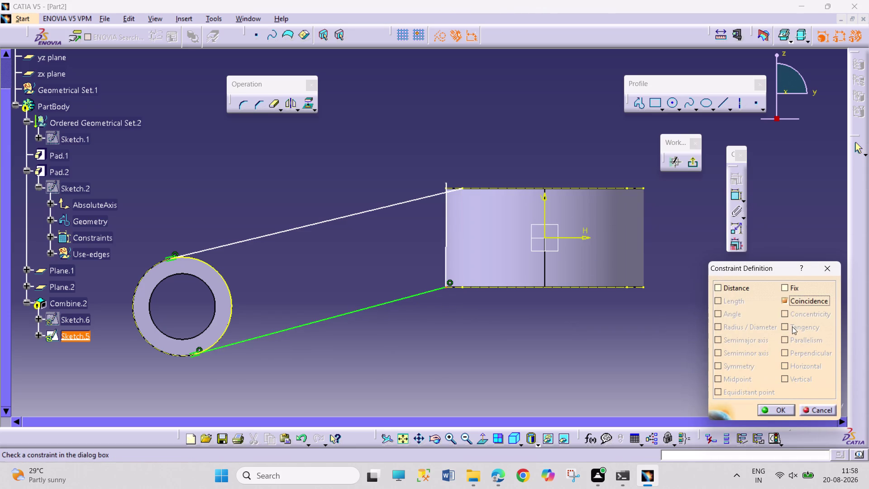
click(773, 408)
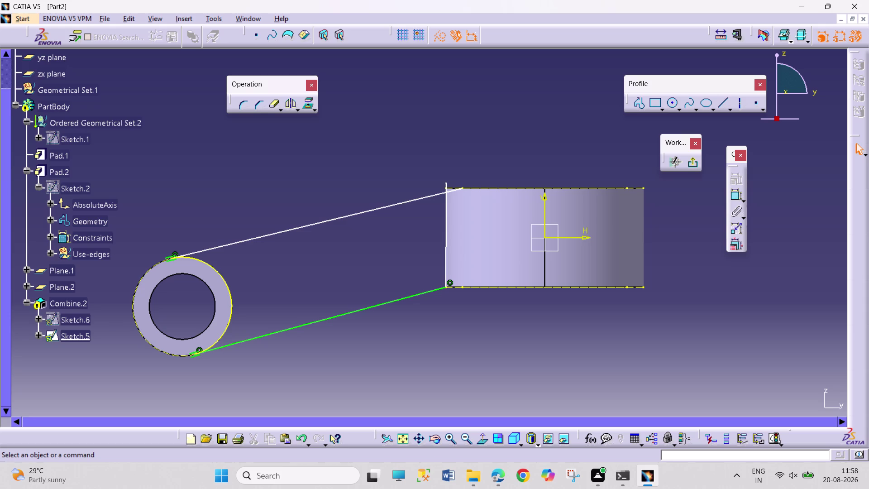
Attempt a coincidence between the upper line endpoint and the boss's upper corner.
click(463, 186)
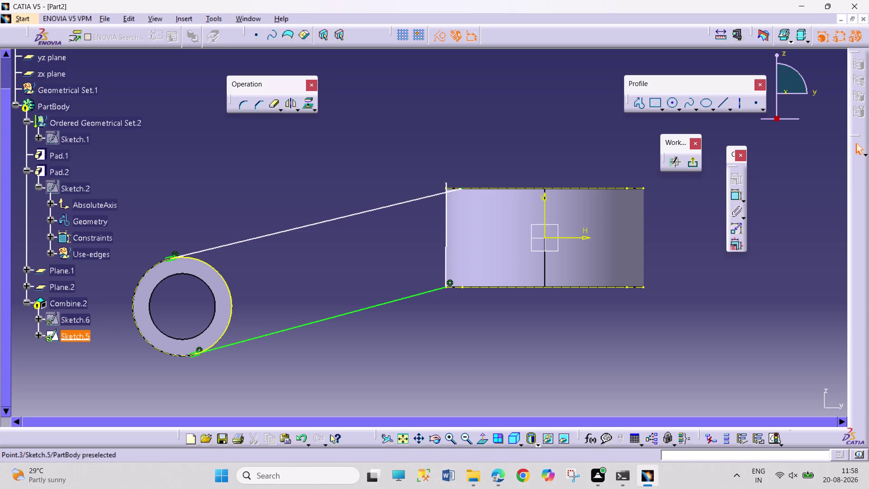
click(463, 187)
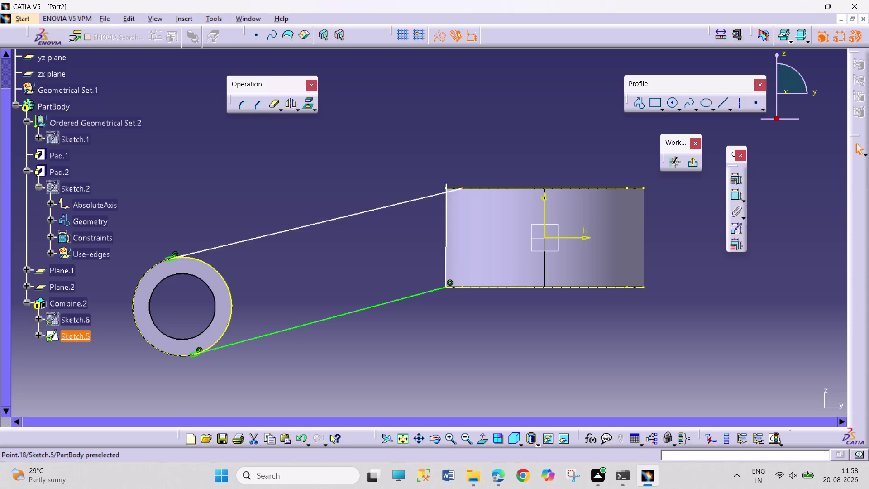
click(446, 182)
click(747, 177)
click(730, 179)
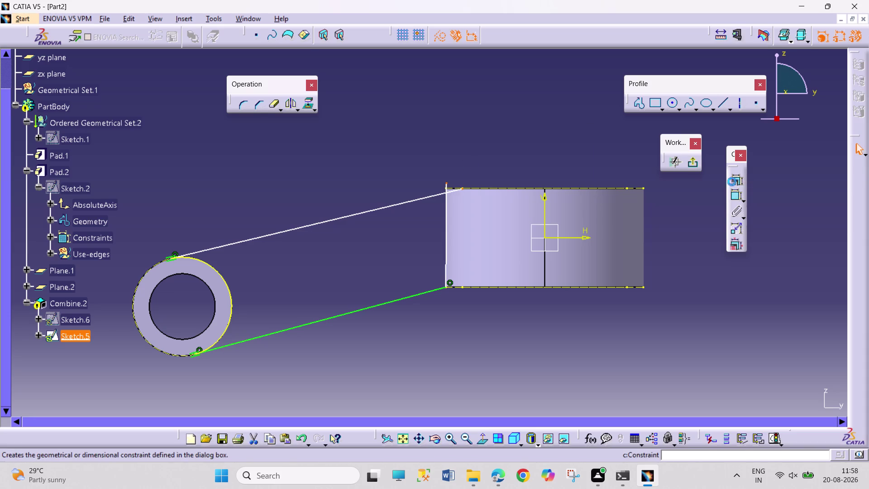
click(803, 297)
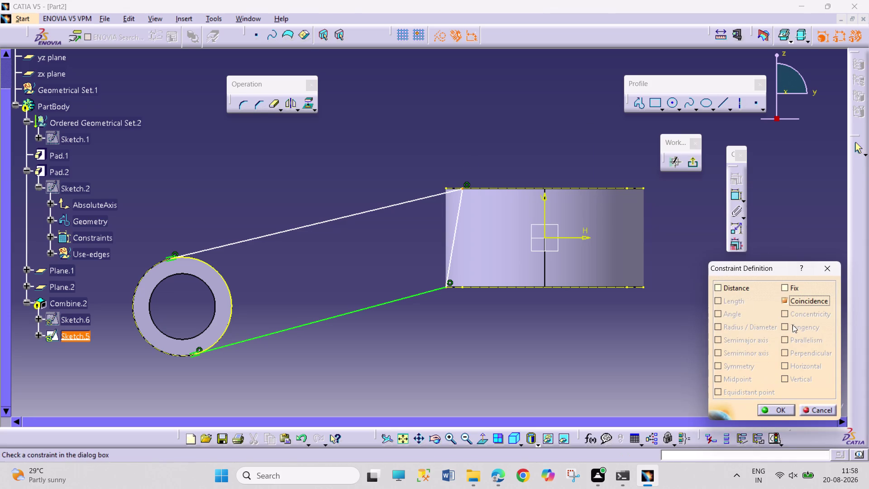
click(775, 408)
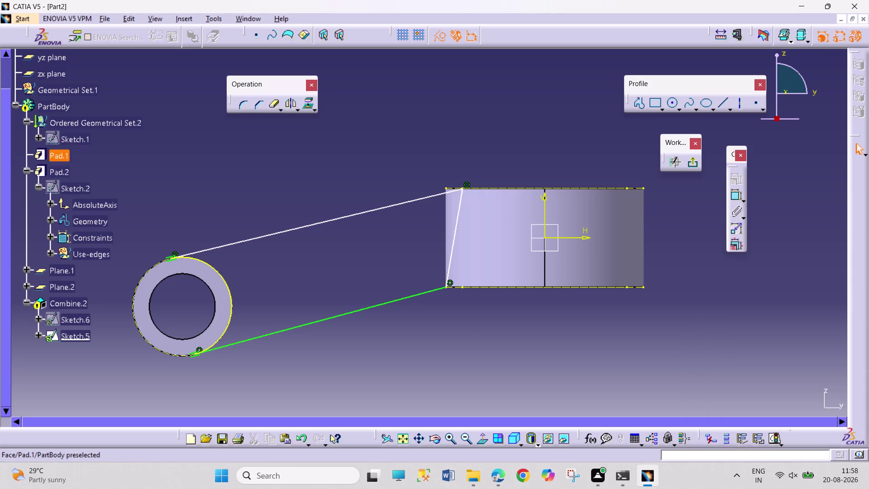
Drag the upper endpoint free, make it coincident with the upper corner, and exit.
drag(464, 188, 425, 189)
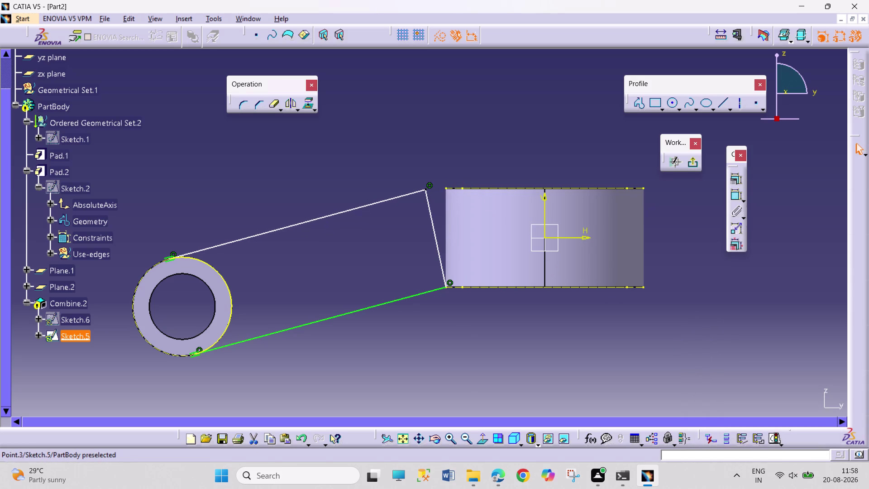
drag(425, 189, 425, 189)
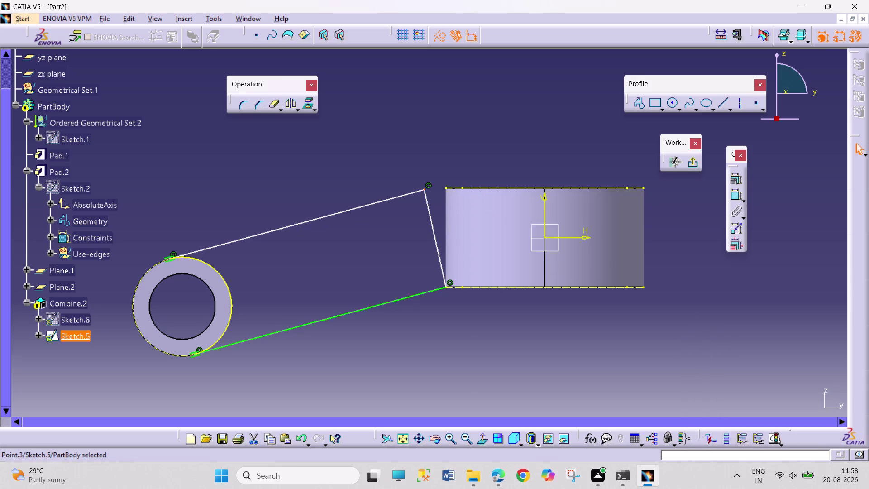
click(446, 188)
click(736, 179)
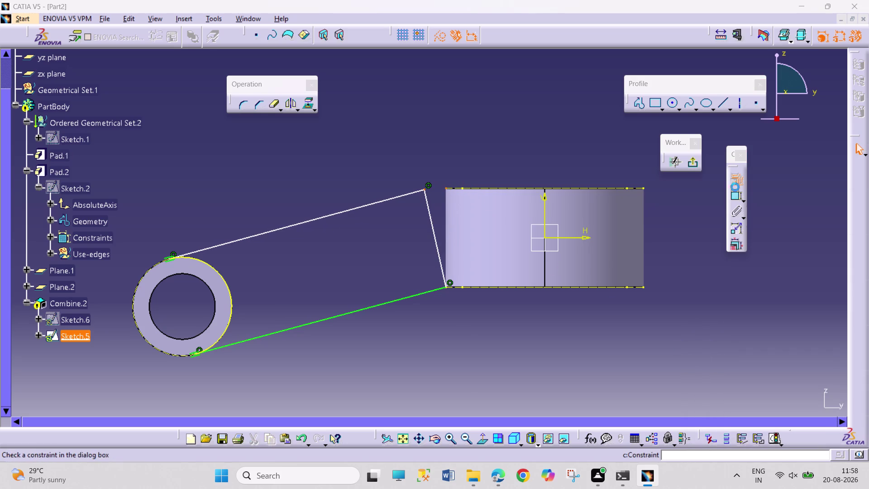
click(793, 300)
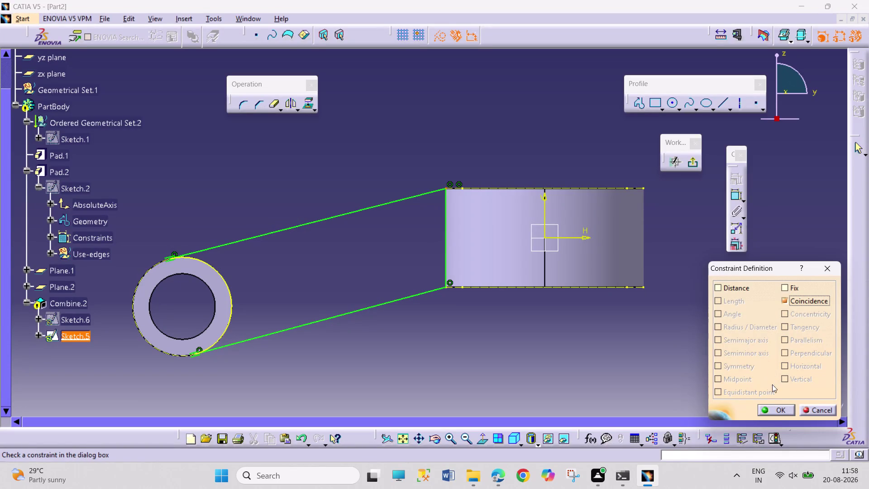
click(772, 410)
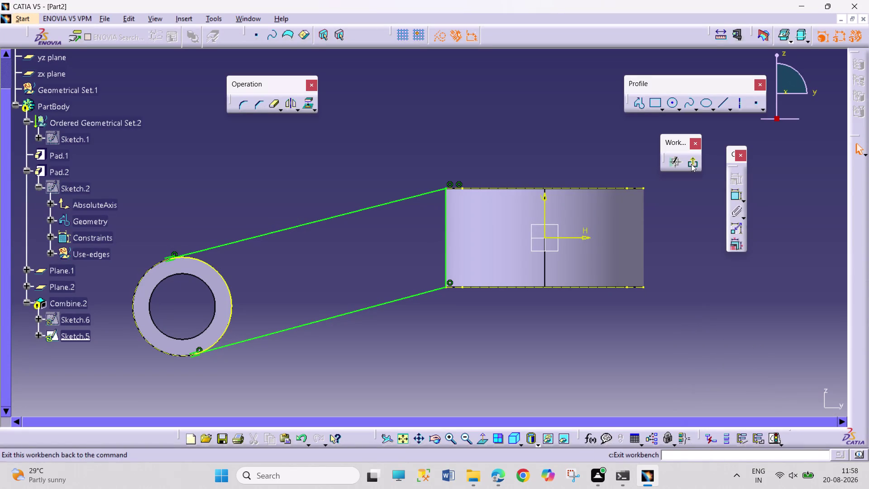
click(692, 164)
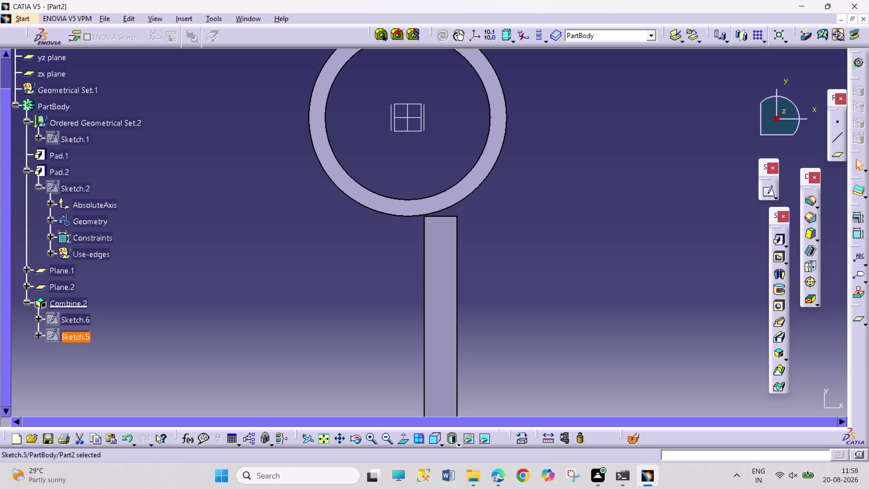
Delete Combine.2 together with its aggregated shank sketches.
right_drag(65, 300, 63, 313)
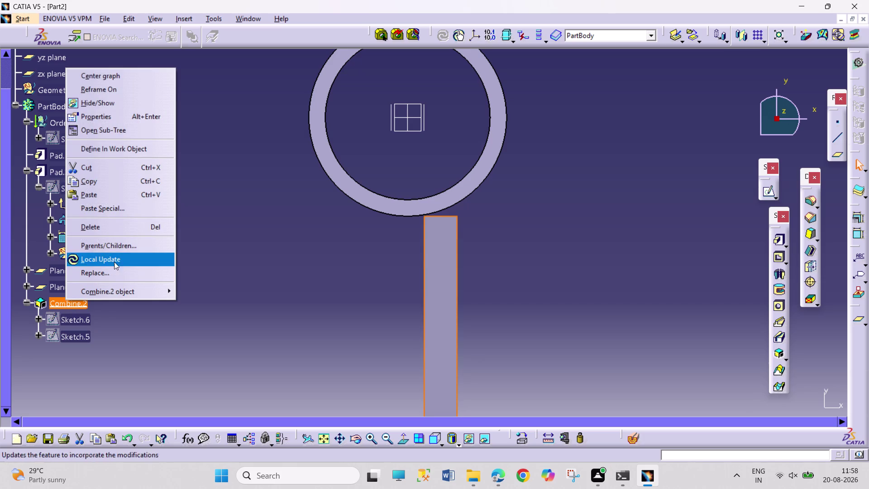
click(121, 232)
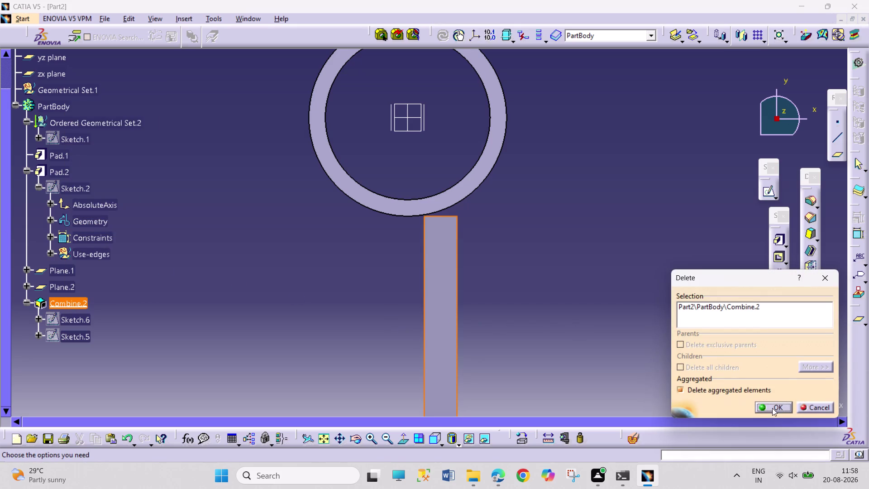
click(773, 407)
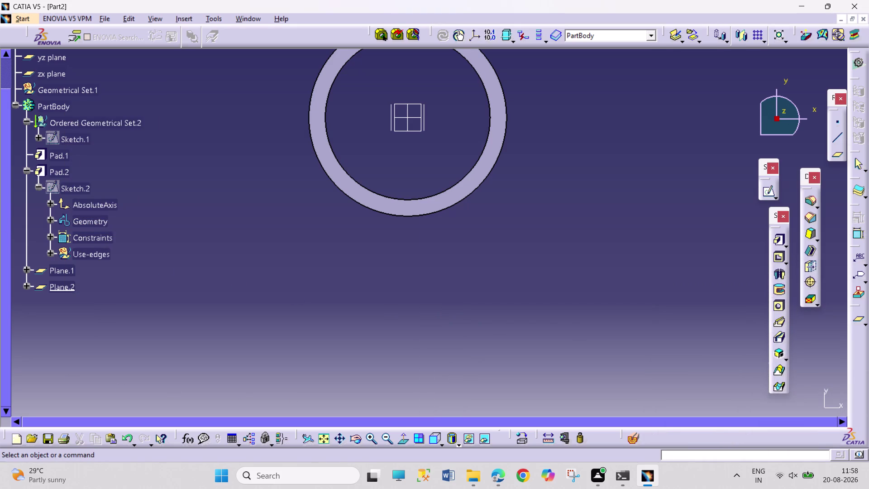
Delete Plane.1 and start a new sketch on Plane.2.
right_click(64, 273)
click(170, 330)
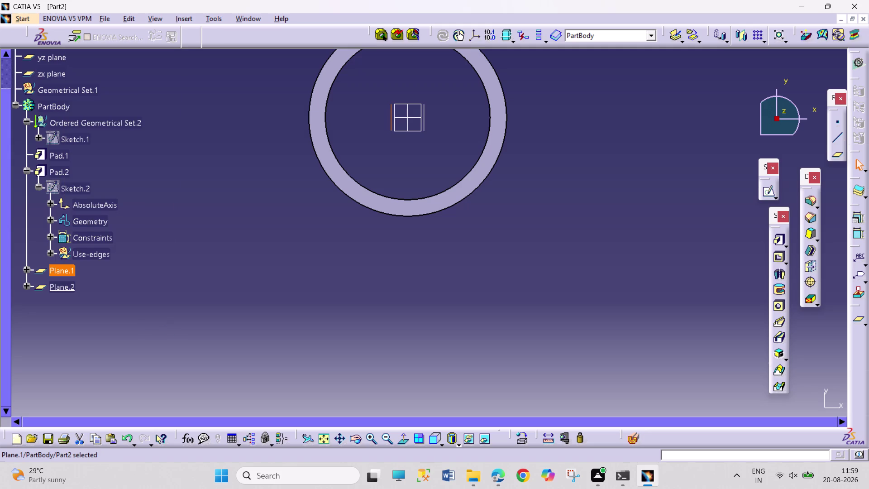
right_click(63, 271)
click(118, 198)
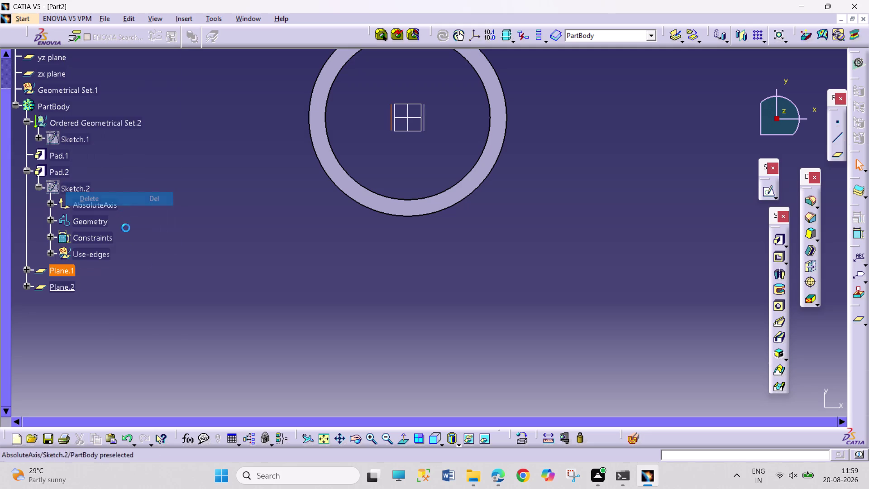
click(349, 339)
click(67, 273)
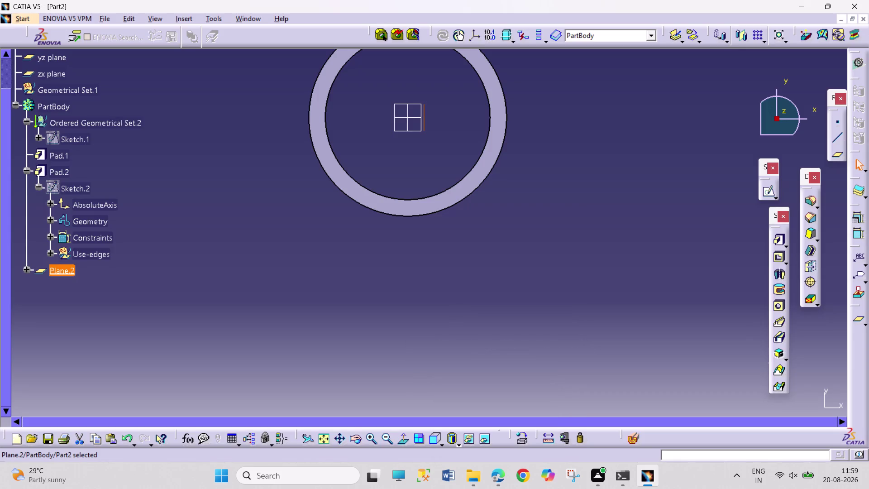
click(768, 191)
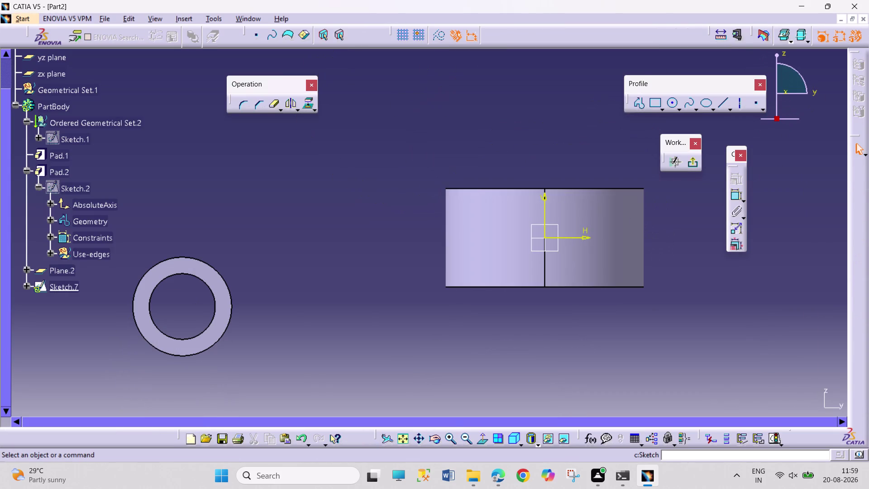
Project the big-end ring outline and draw the upper line from the ring past the boss top.
click(230, 329)
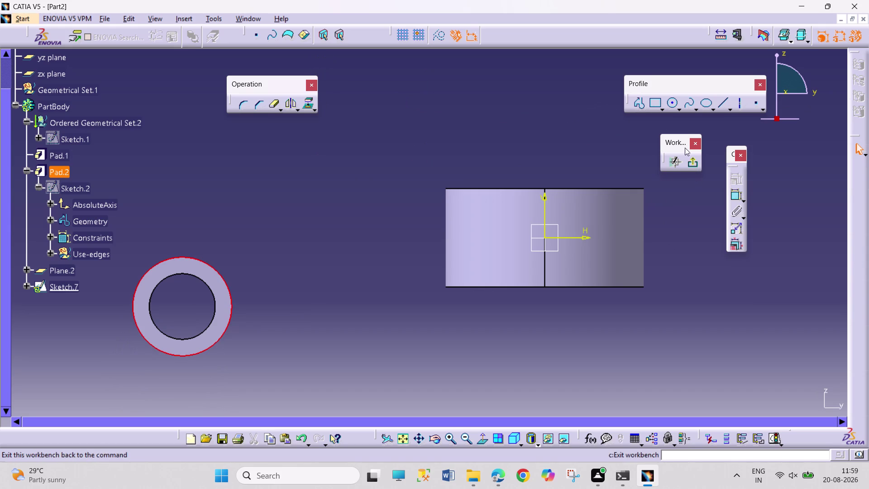
click(305, 110)
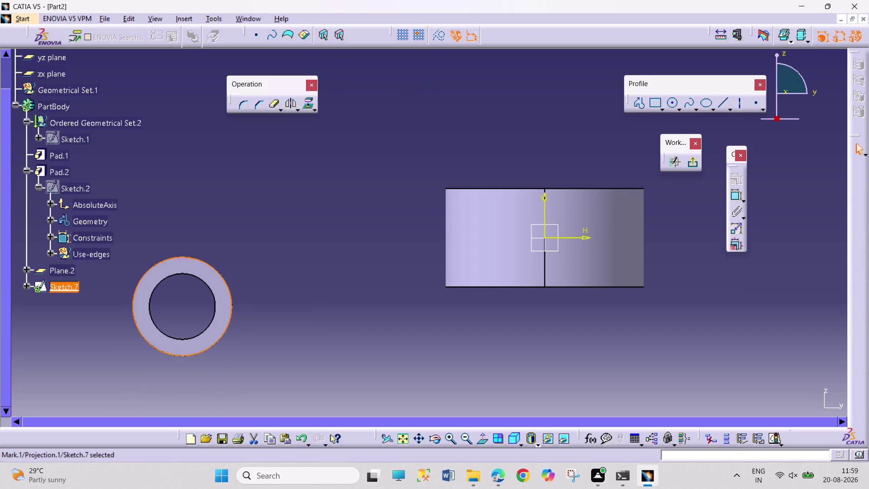
click(319, 198)
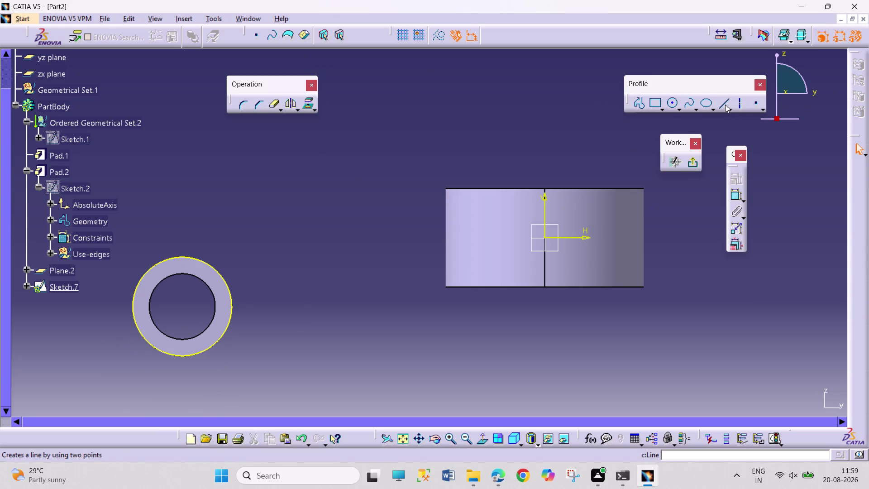
drag(724, 103, 716, 106)
click(164, 251)
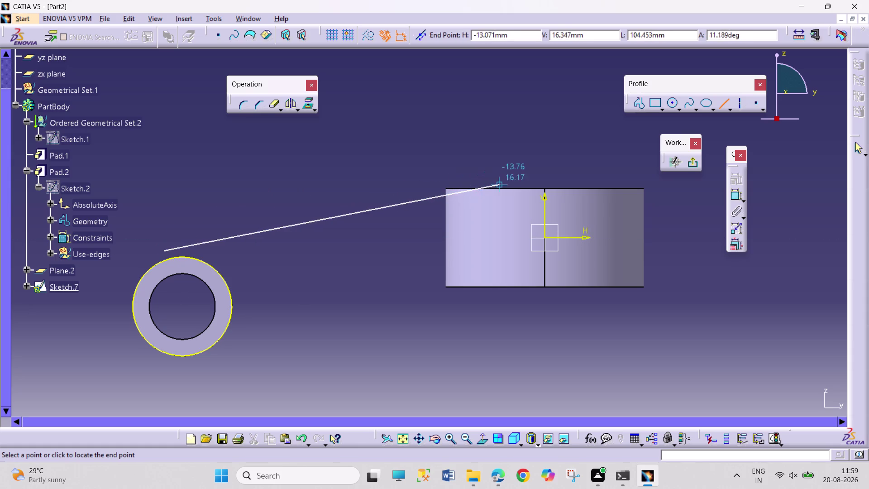
click(516, 182)
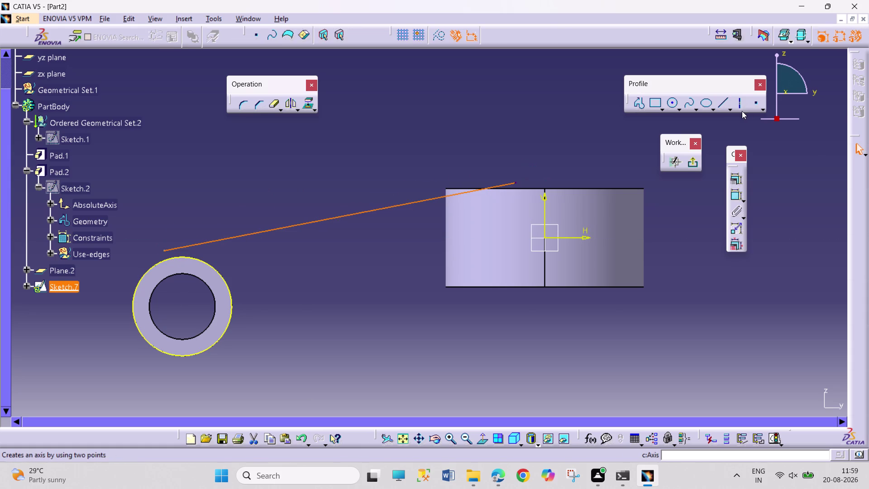
Draw the lower line to the boss's lower side and drag its start onto the ring edge.
click(719, 106)
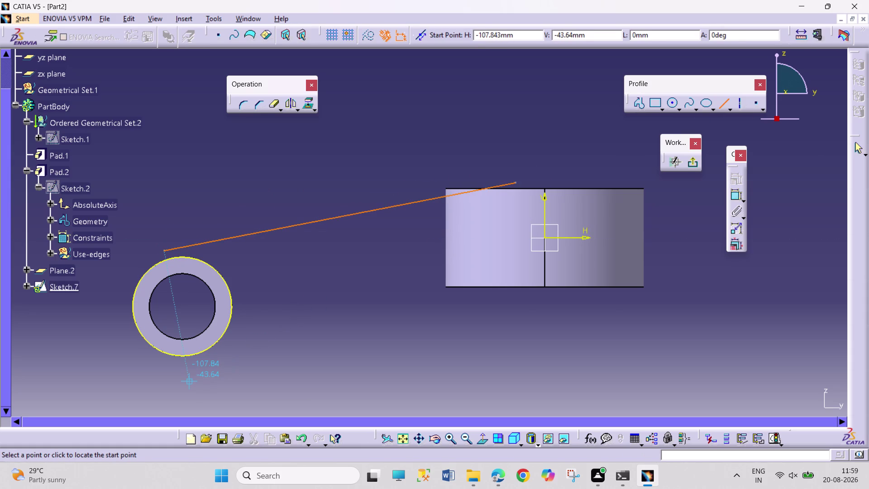
click(191, 381)
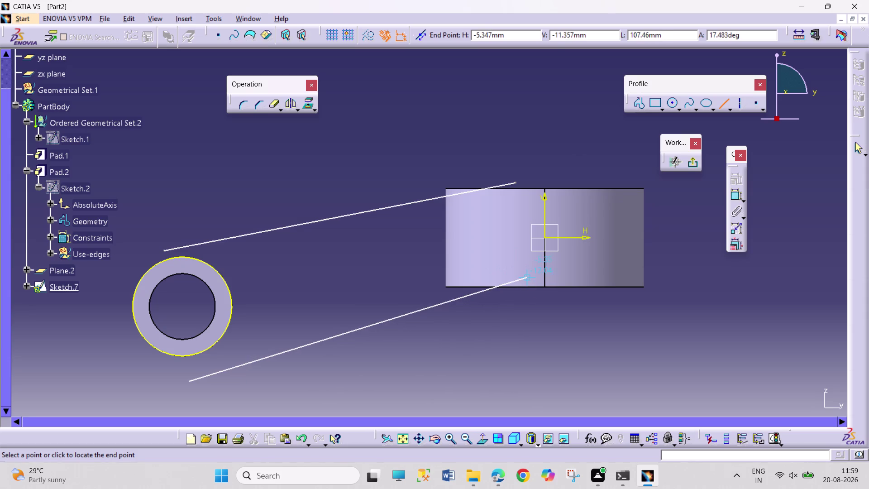
click(530, 316)
drag(347, 349, 346, 338)
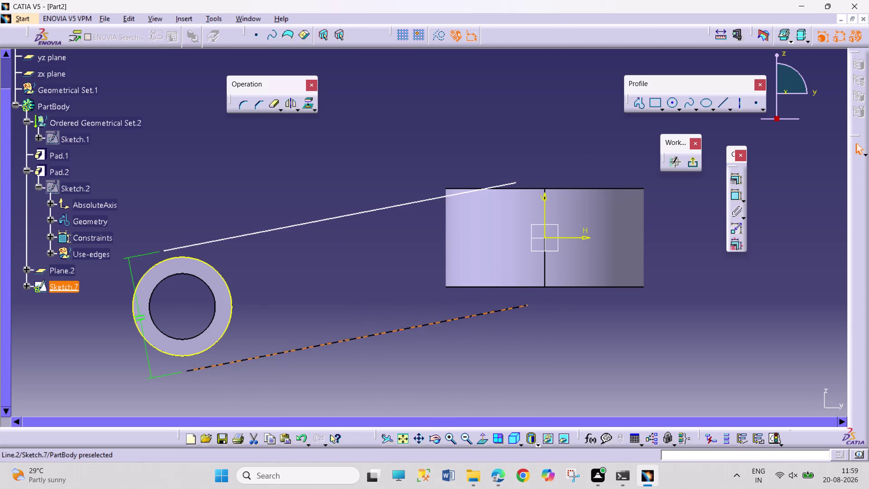
drag(347, 338, 344, 270)
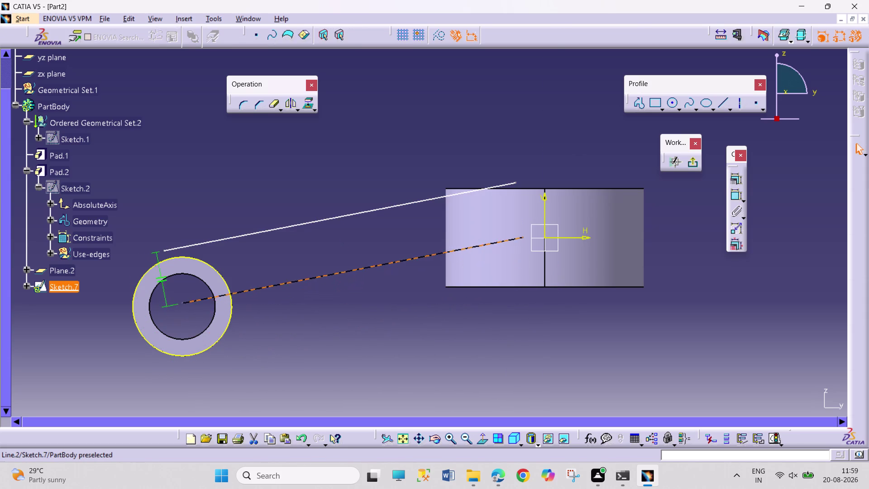
drag(344, 270, 342, 308)
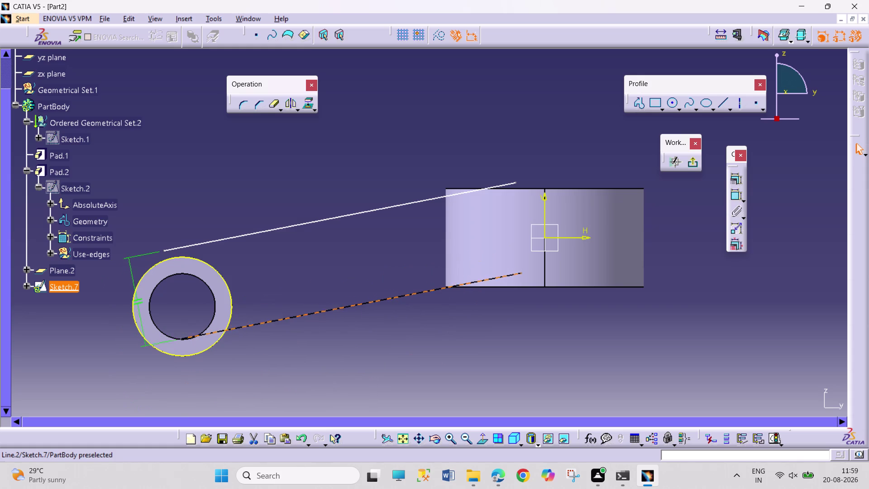
drag(342, 308, 345, 306)
click(345, 361)
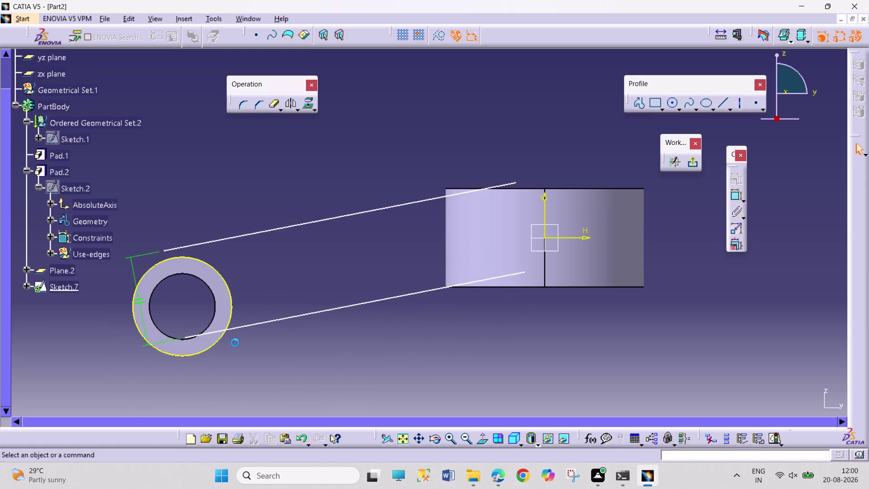
click(184, 335)
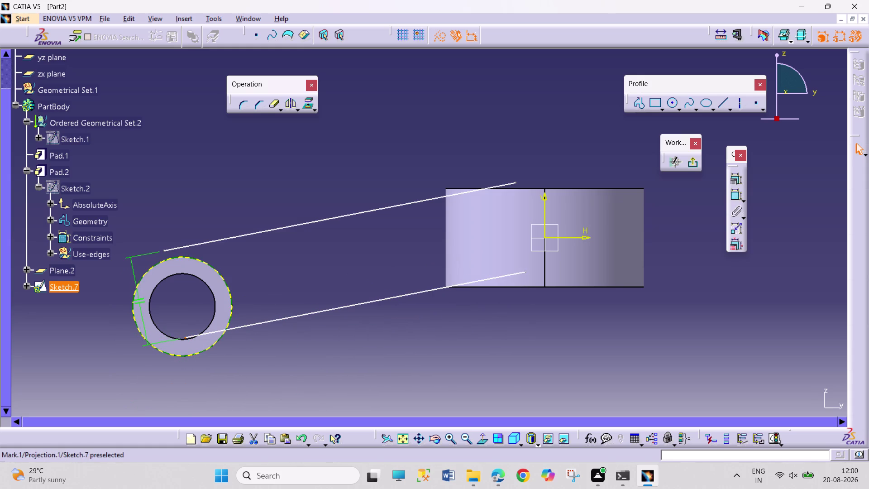
Make the lower shank line's end coincident with the projected ring outline.
click(203, 350)
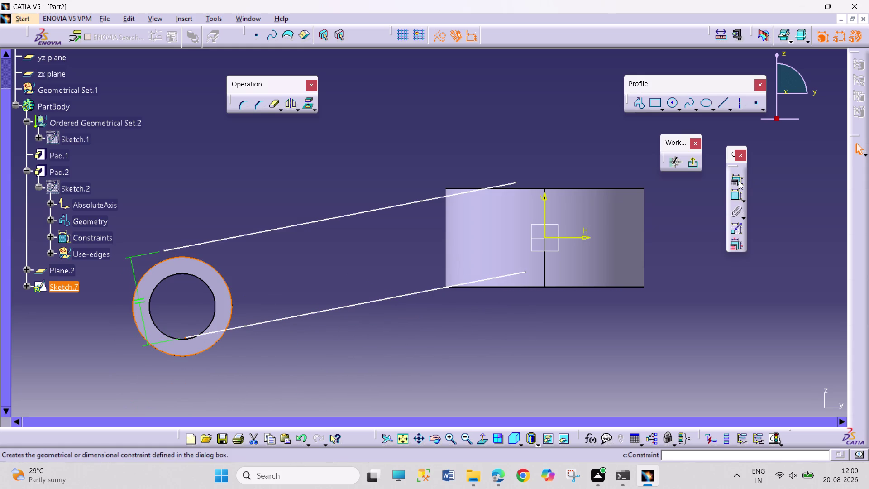
click(739, 181)
click(800, 317)
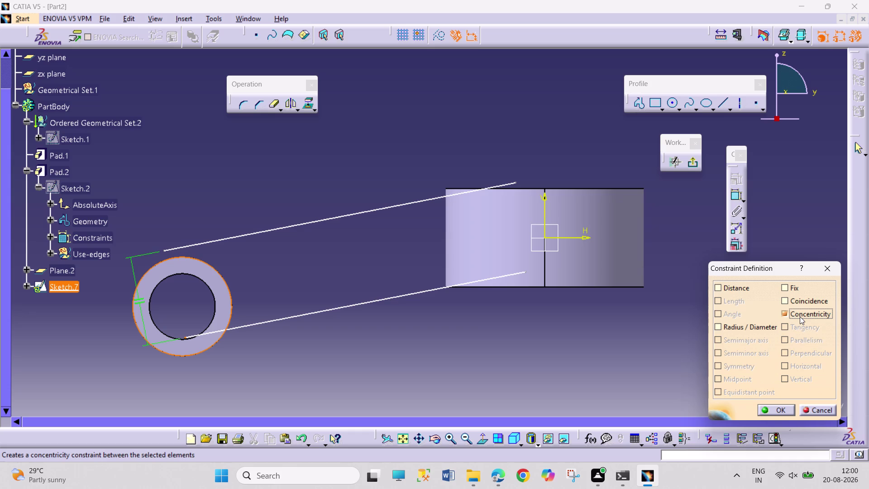
click(802, 313)
click(799, 297)
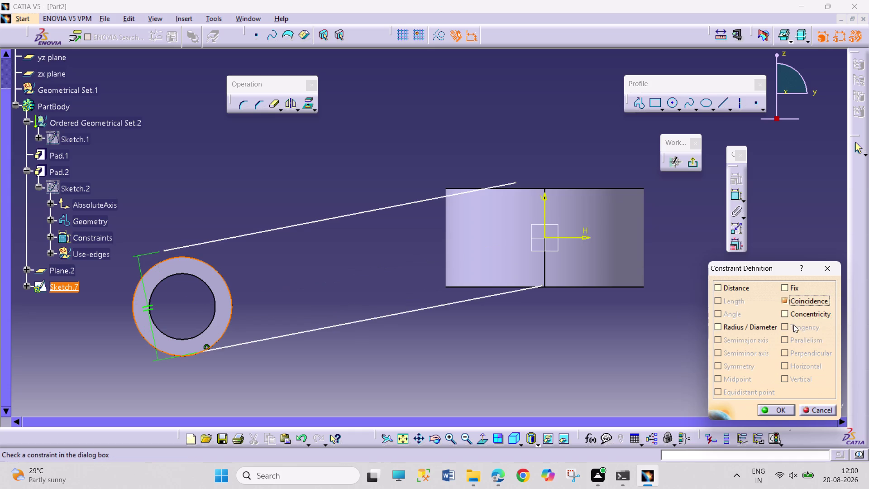
click(774, 407)
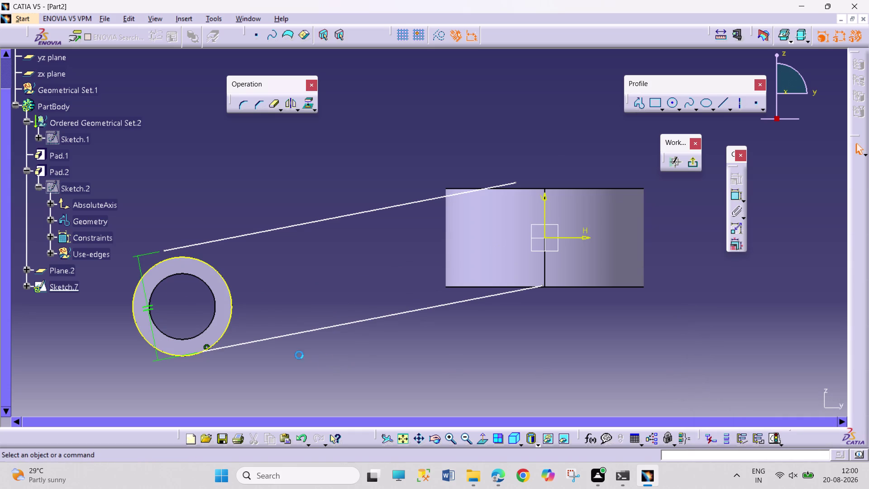
click(261, 340)
click(230, 326)
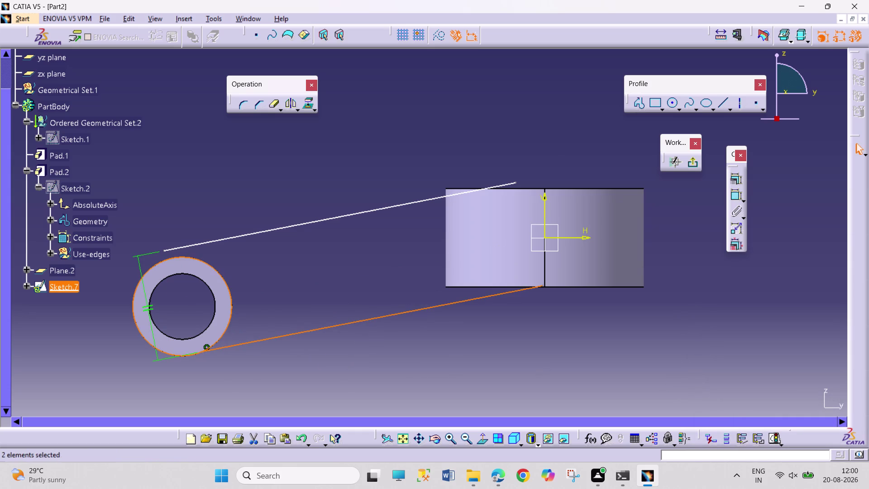
click(742, 178)
drag(801, 327, 800, 332)
click(776, 412)
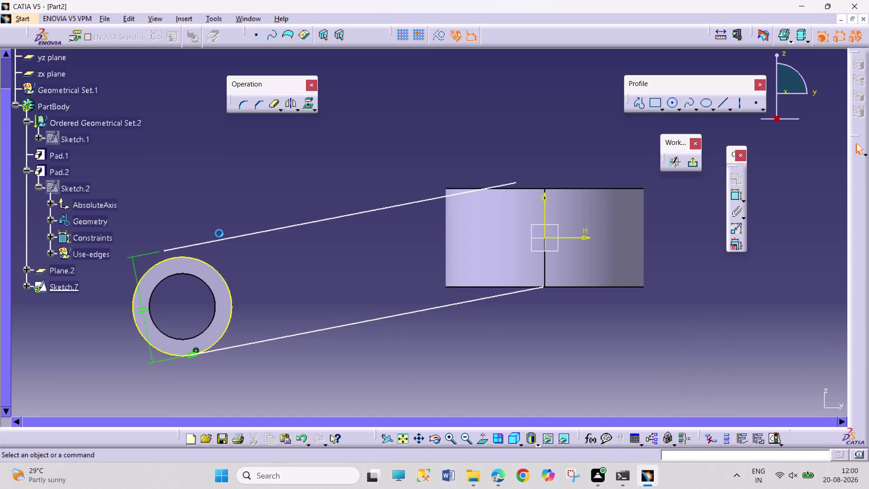
Make the upper shank line's end coincident with the ring outline.
click(164, 251)
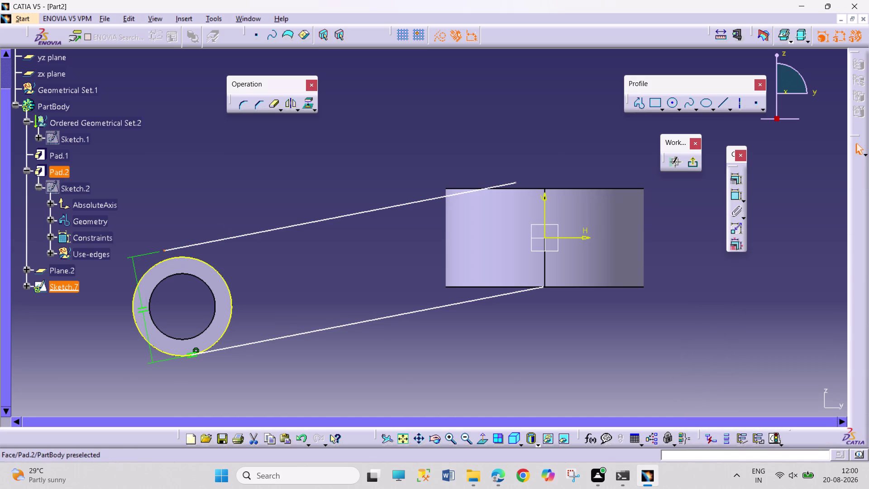
click(208, 261)
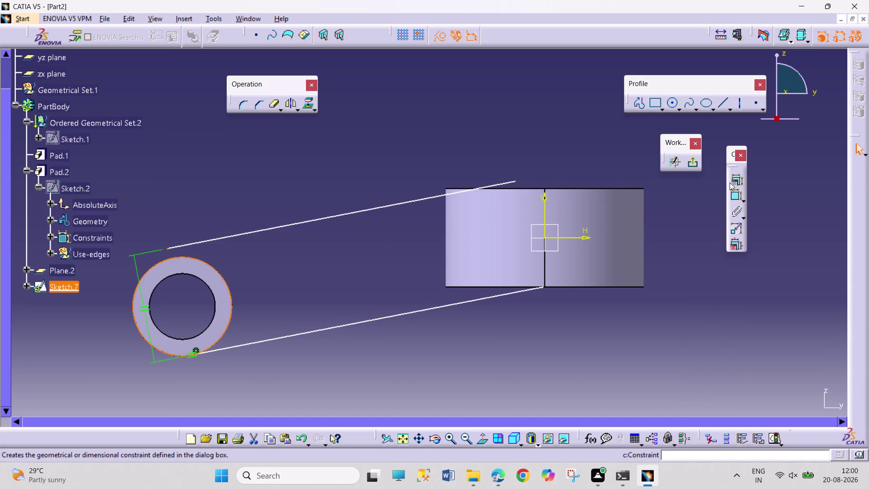
click(730, 182)
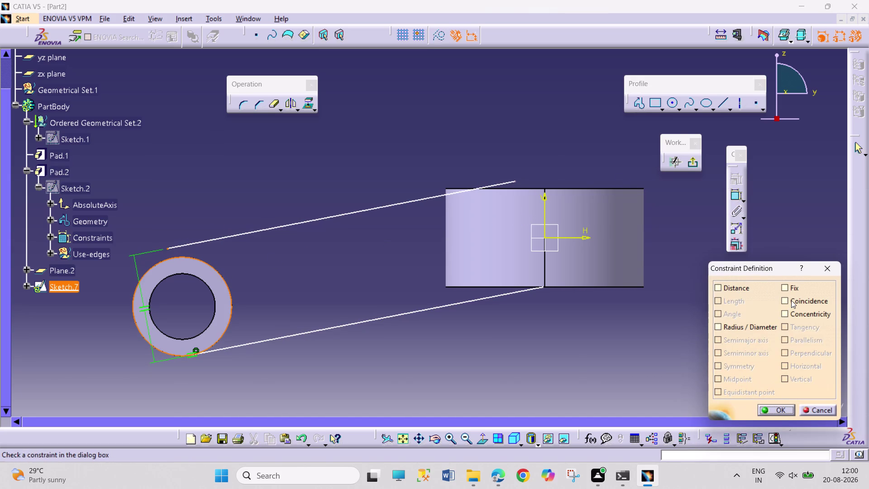
click(792, 300)
click(778, 409)
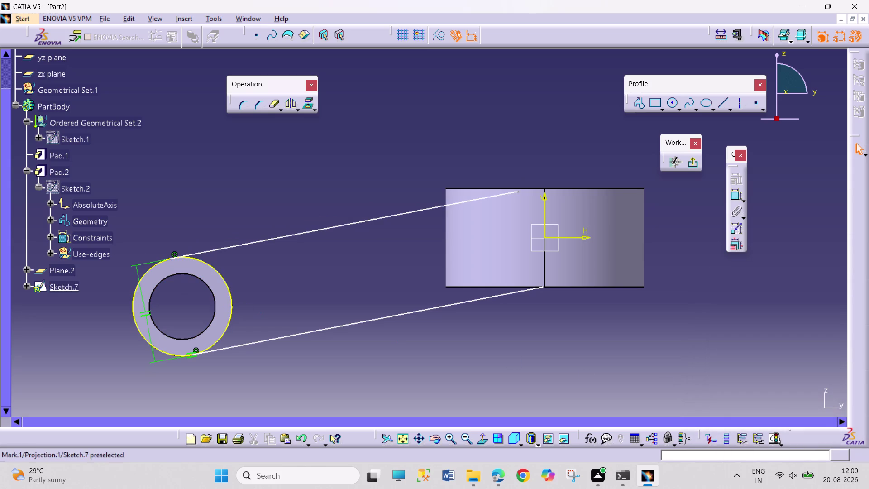
click(220, 248)
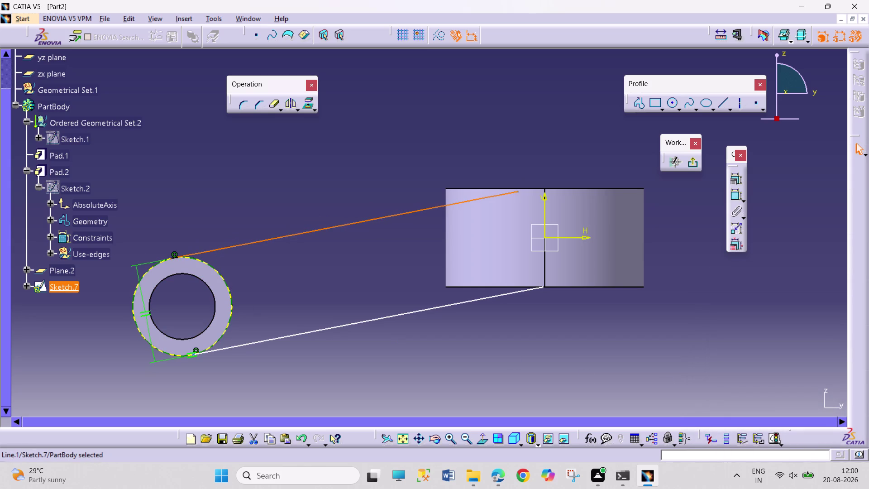
click(223, 280)
click(741, 180)
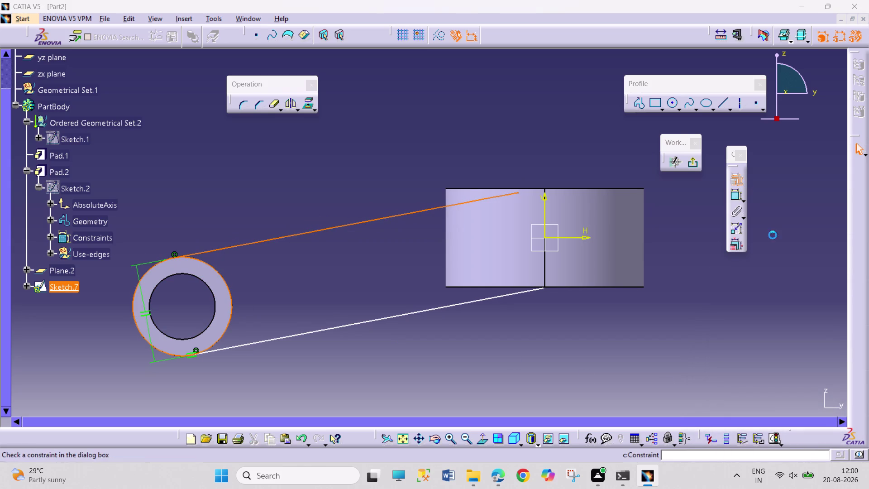
click(799, 329)
click(782, 412)
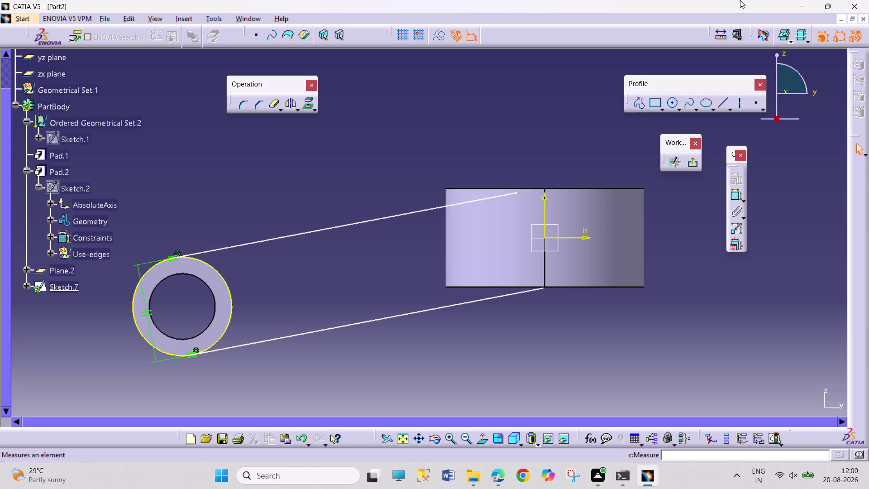
drag(458, 102, 538, 146)
drag(476, 124, 530, 143)
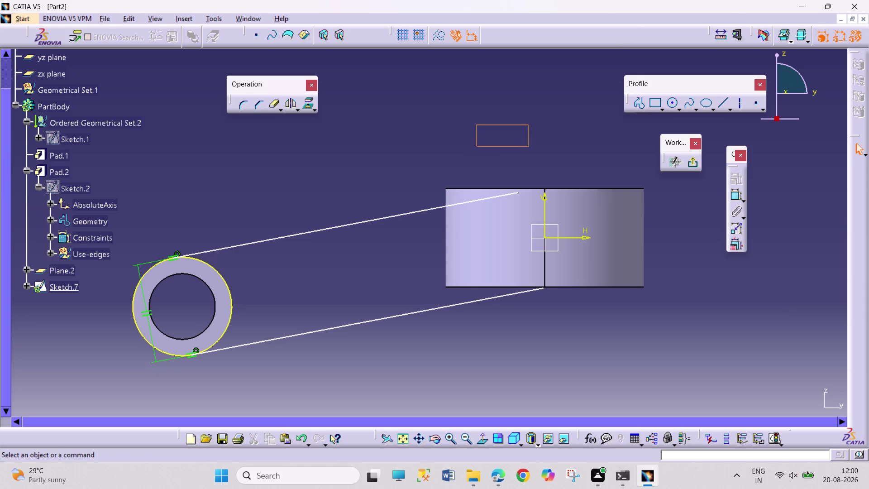
drag(476, 107, 520, 156)
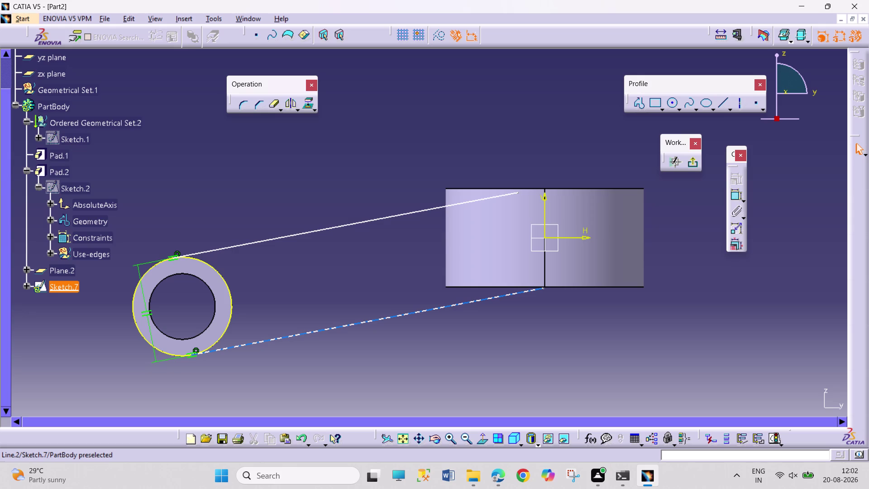
Shorten the lower line and swing both tangent lines around the ring until parallel.
click(565, 318)
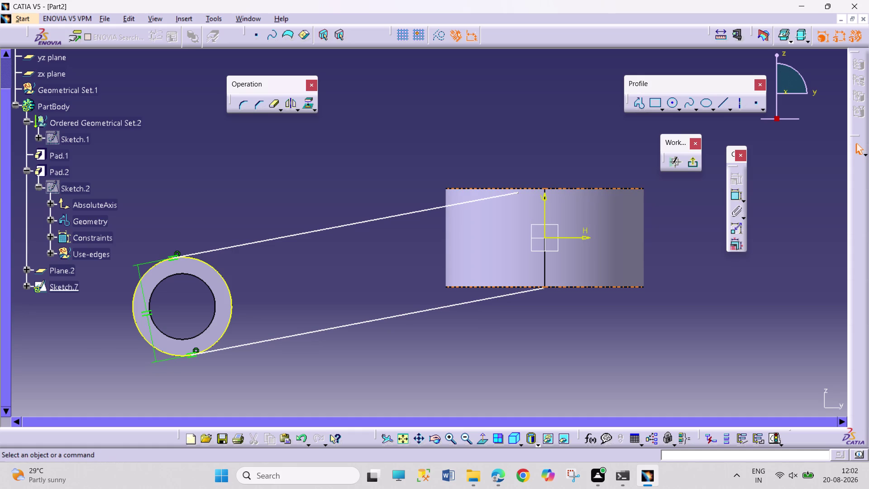
click(522, 291)
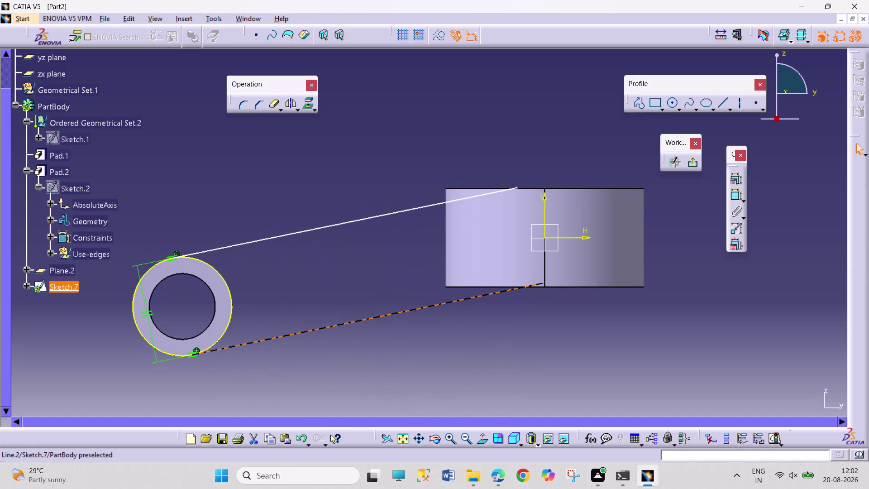
drag(542, 284, 530, 281)
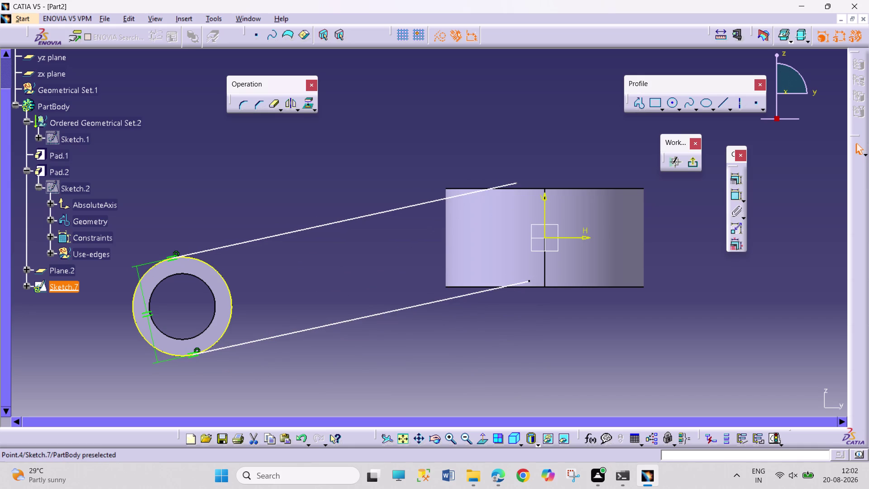
drag(529, 281, 511, 281)
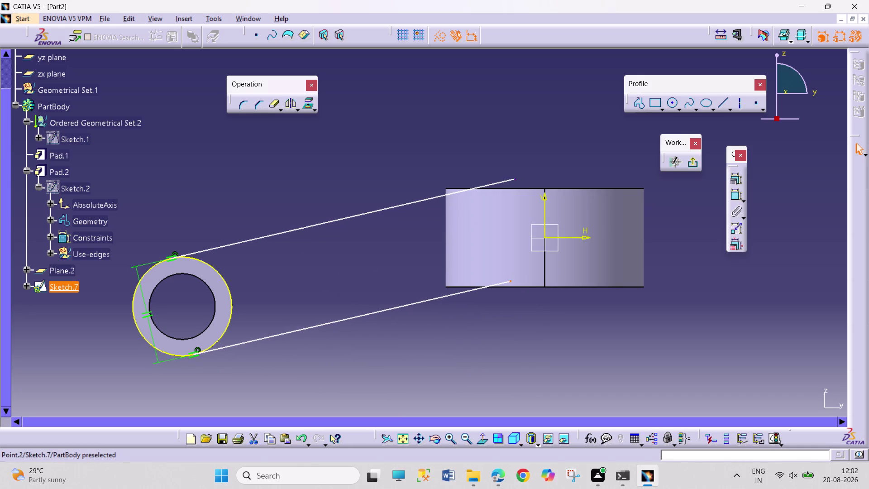
drag(513, 178, 506, 215)
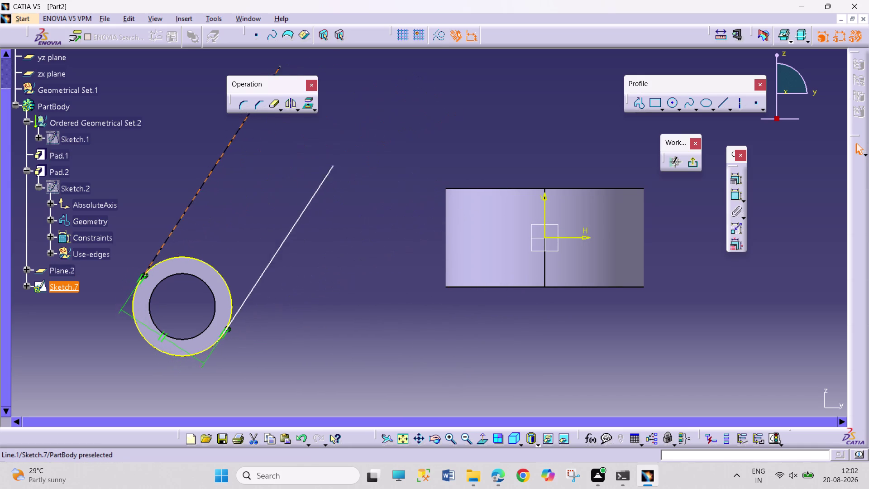
drag(507, 214, 279, 173)
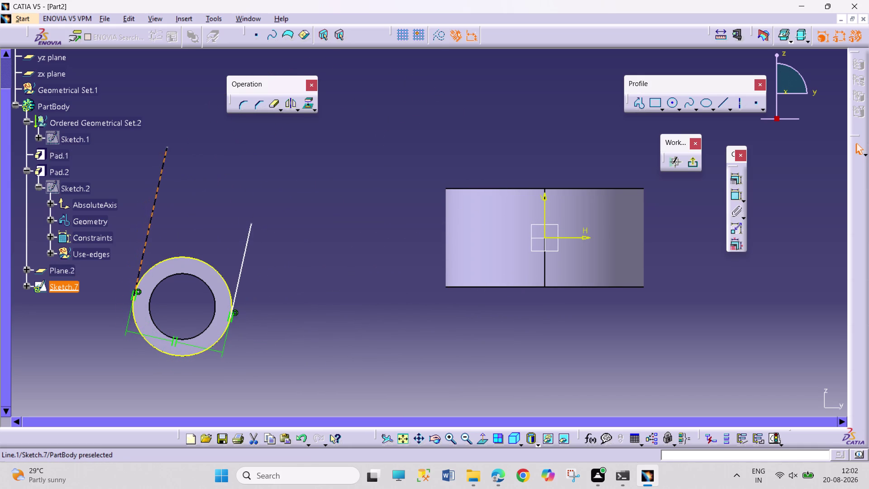
drag(278, 173, 155, 147)
drag(165, 151, 187, 153)
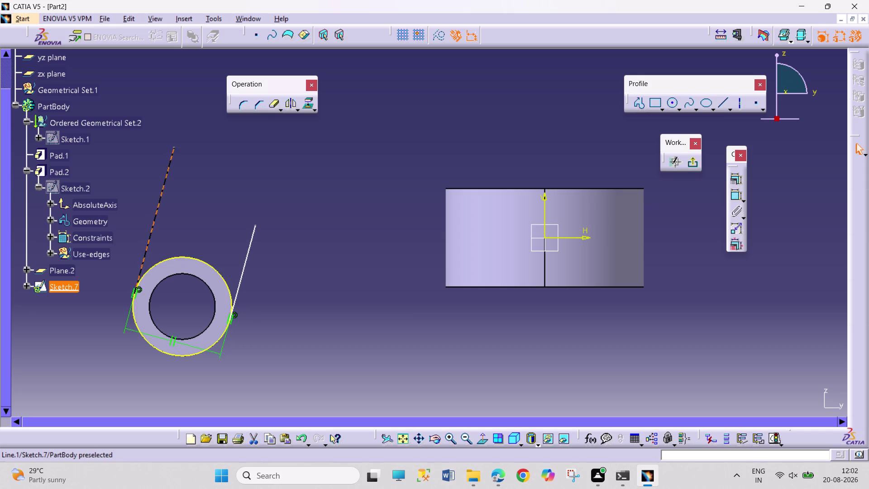
drag(186, 153, 457, 306)
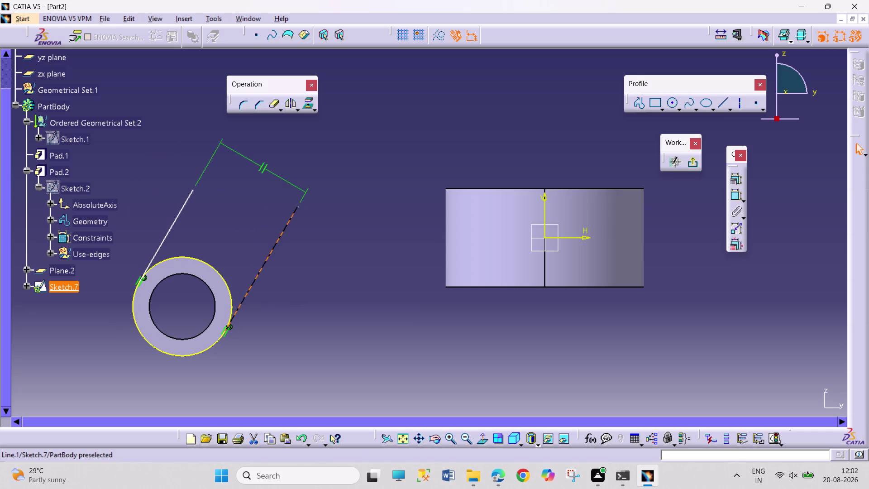
drag(457, 306, 294, 405)
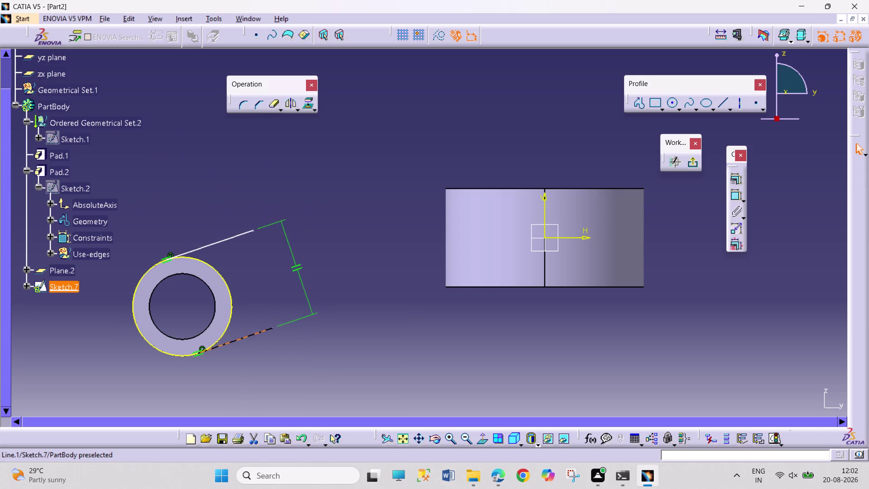
drag(295, 405, 274, 416)
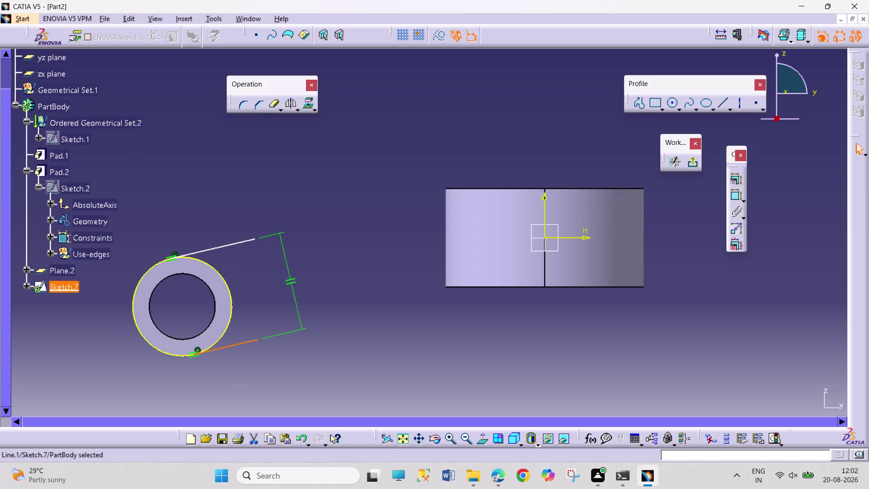
Extend the upper and lower shank lines onto the boss edge.
drag(253, 240, 392, 218)
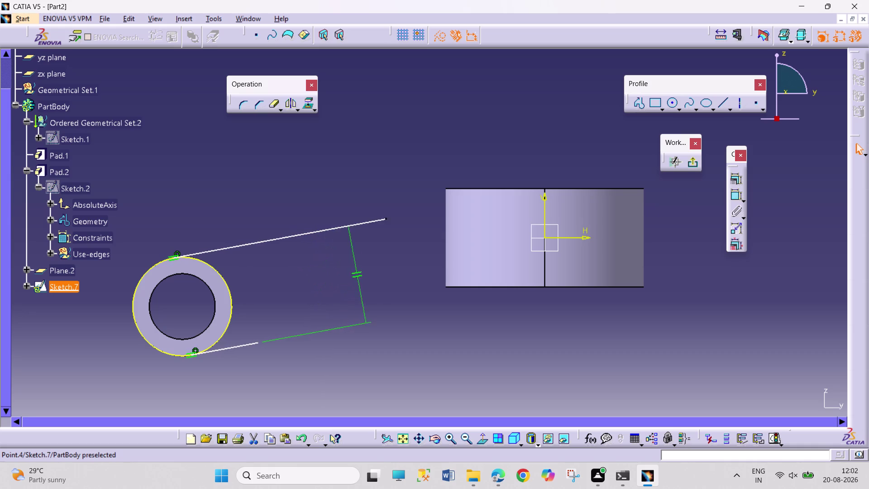
drag(392, 218, 457, 195)
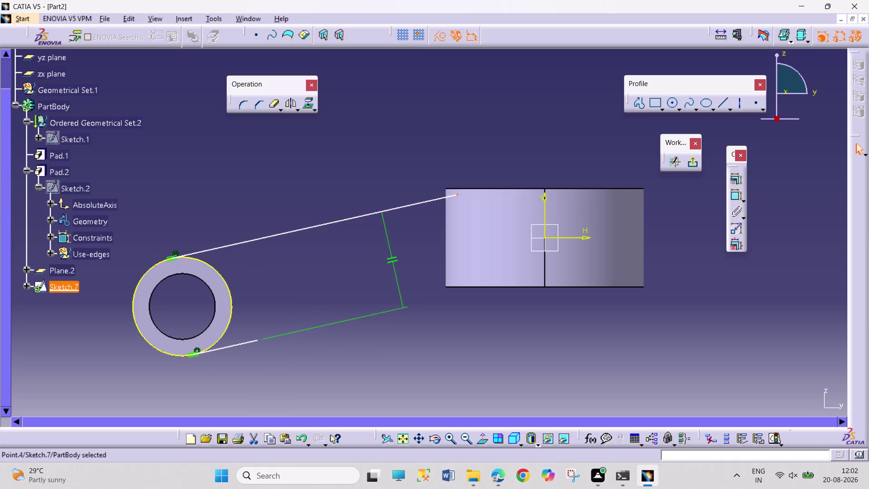
drag(256, 340, 306, 331)
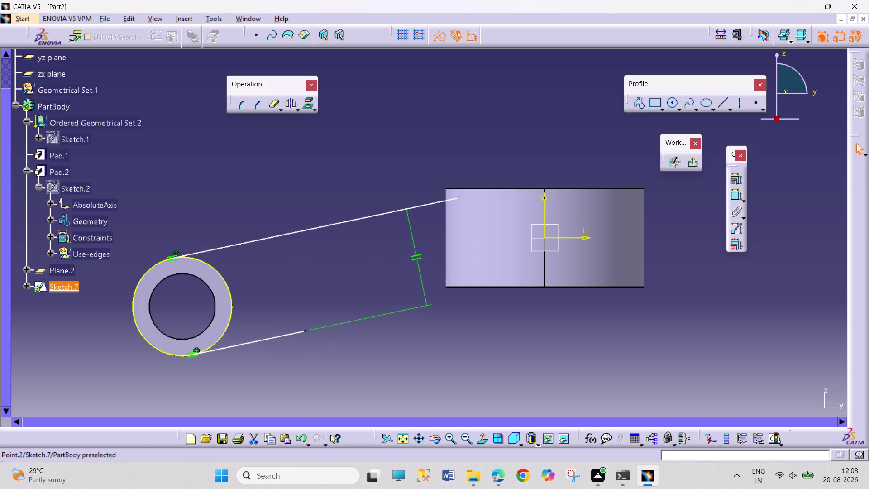
drag(307, 331, 477, 288)
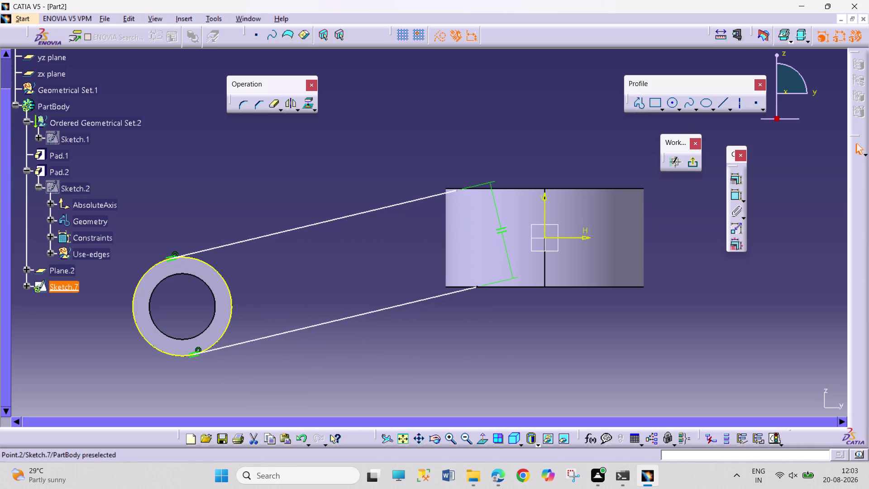
drag(477, 288, 473, 284)
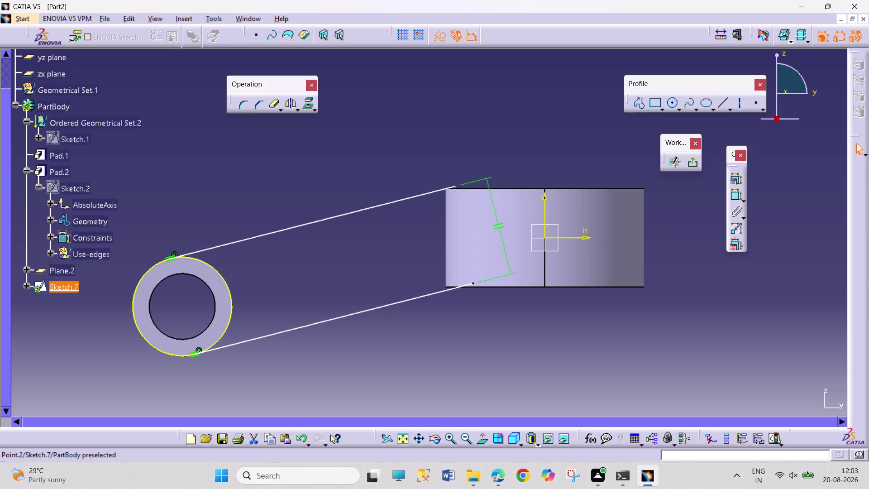
drag(473, 283, 472, 283)
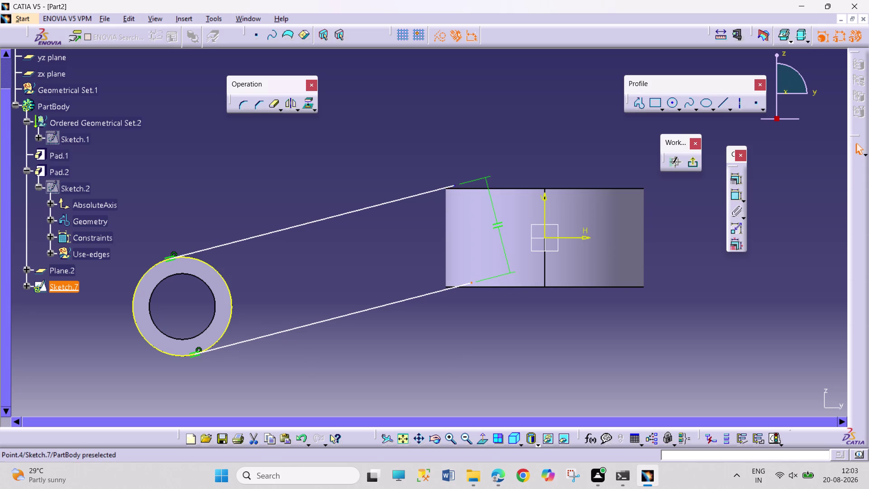
click(453, 188)
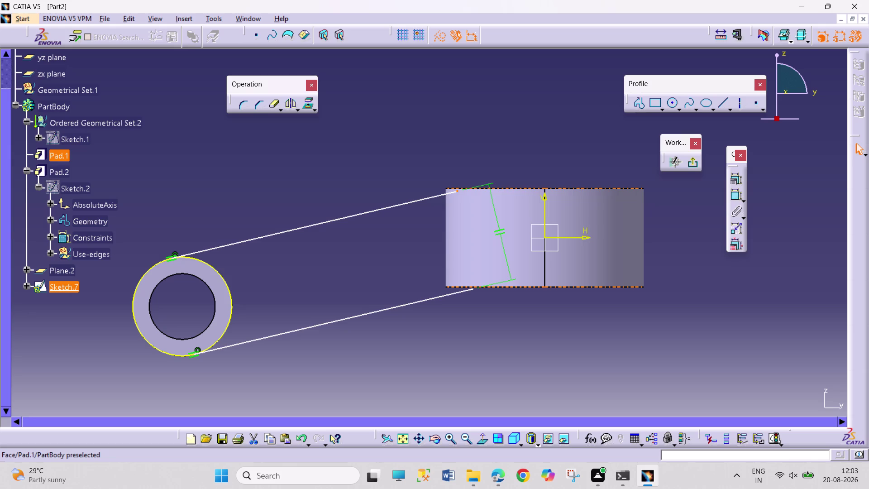
Adjust the shank line ends in the boss and draw the closing line between them.
drag(473, 289, 487, 281)
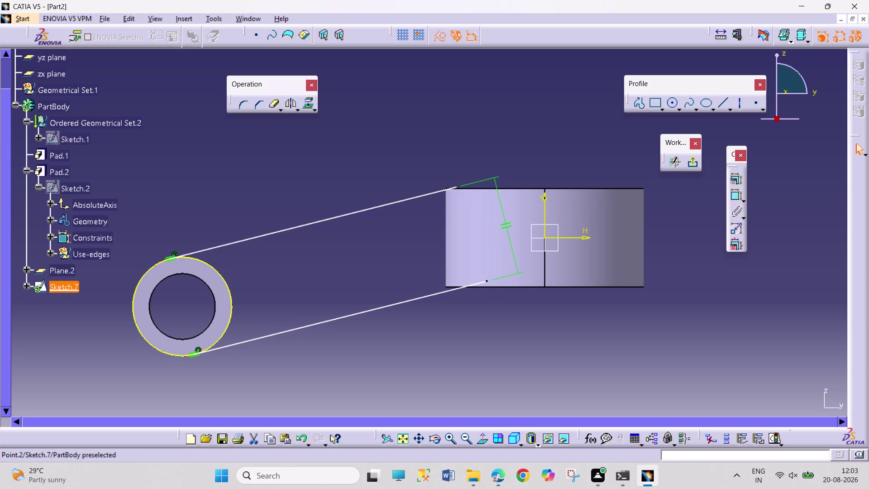
drag(487, 282, 488, 281)
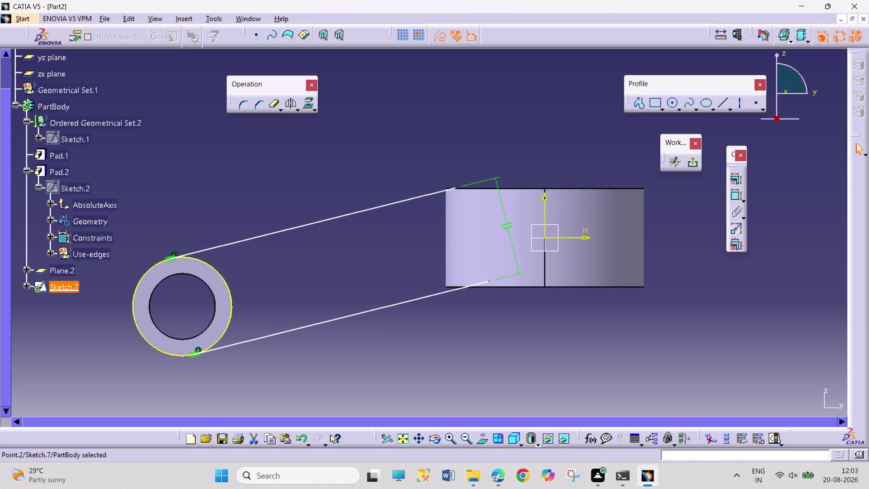
drag(457, 188, 463, 188)
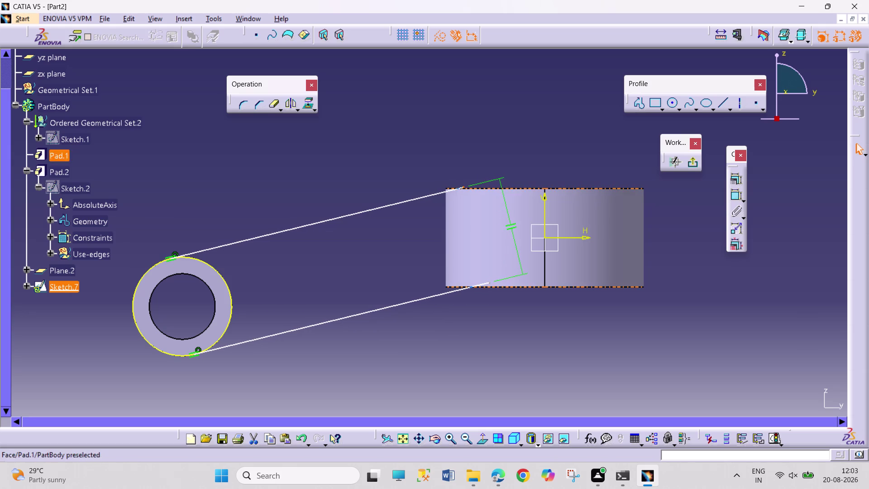
click(718, 104)
click(462, 187)
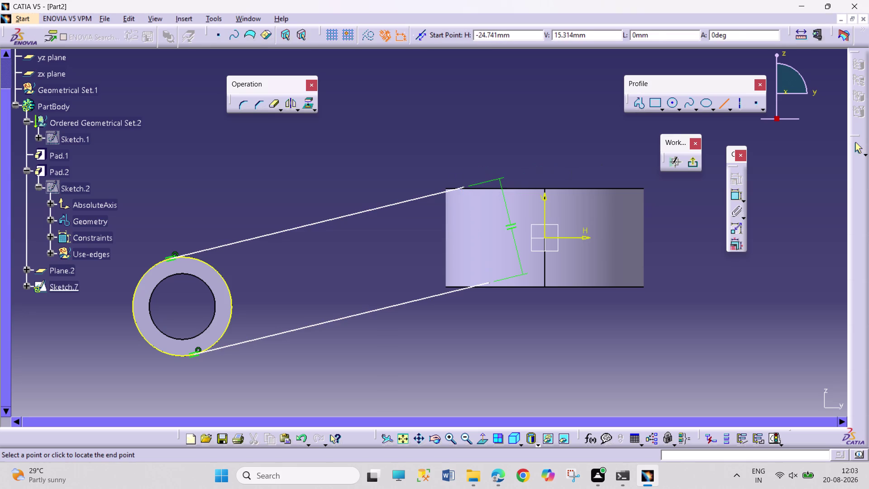
click(489, 283)
click(502, 331)
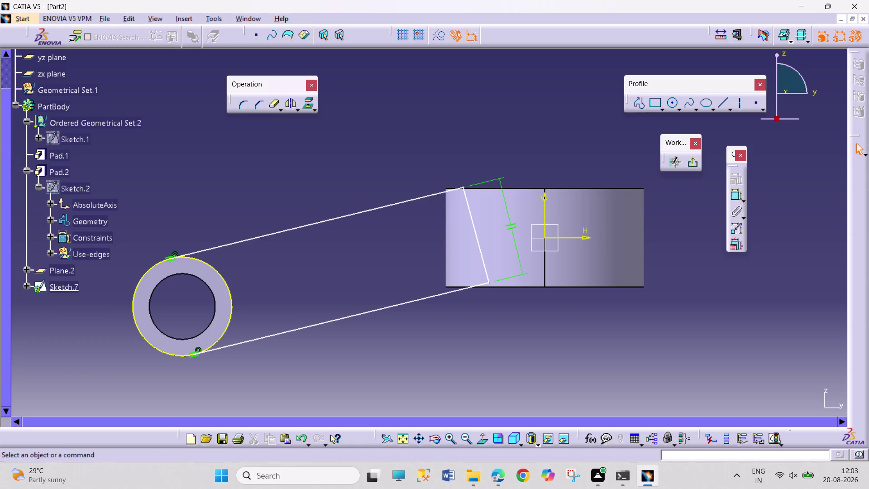
Dimension the gap between the two shank lines as 30.
click(274, 108)
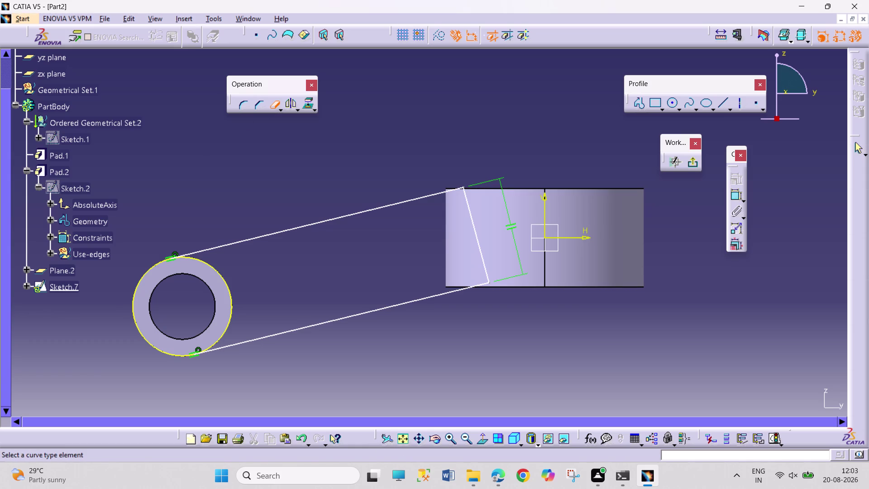
click(139, 284)
click(209, 204)
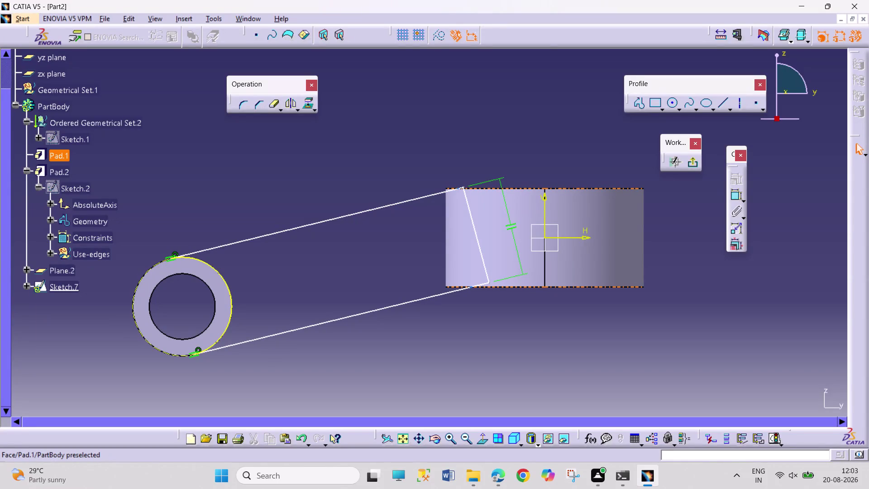
click(734, 193)
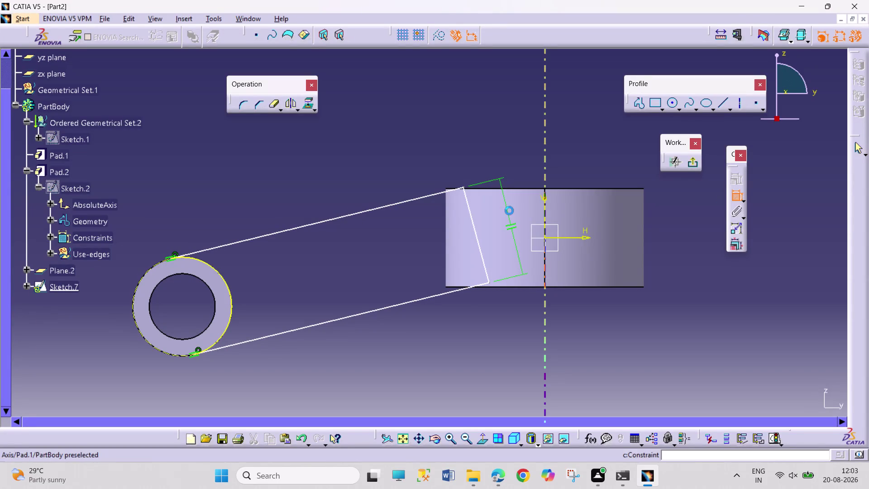
click(299, 226)
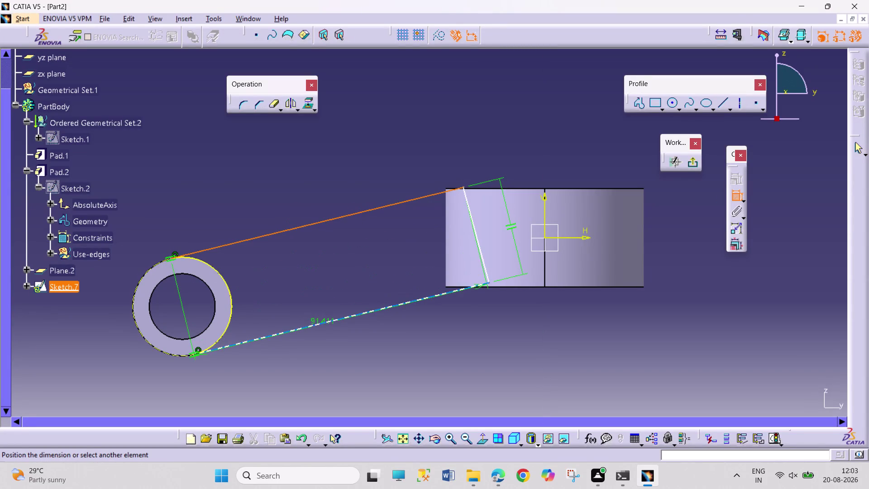
click(323, 324)
click(313, 287)
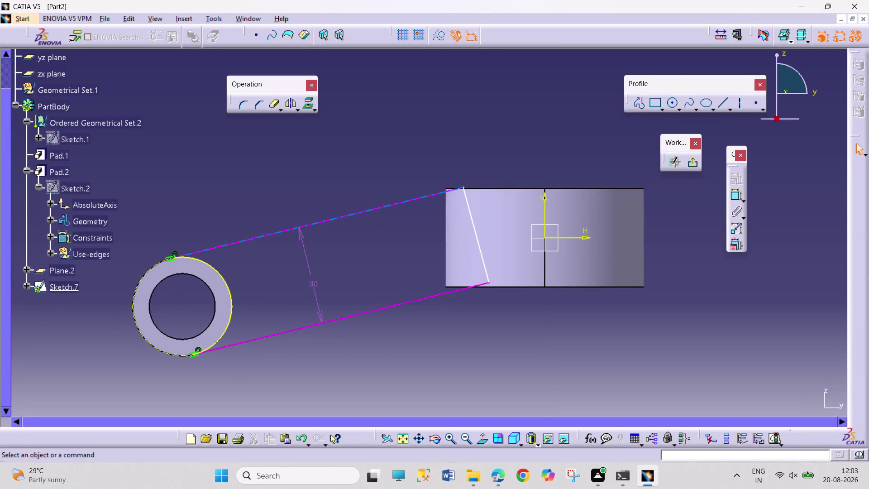
right_click(312, 285)
click(368, 255)
click(449, 344)
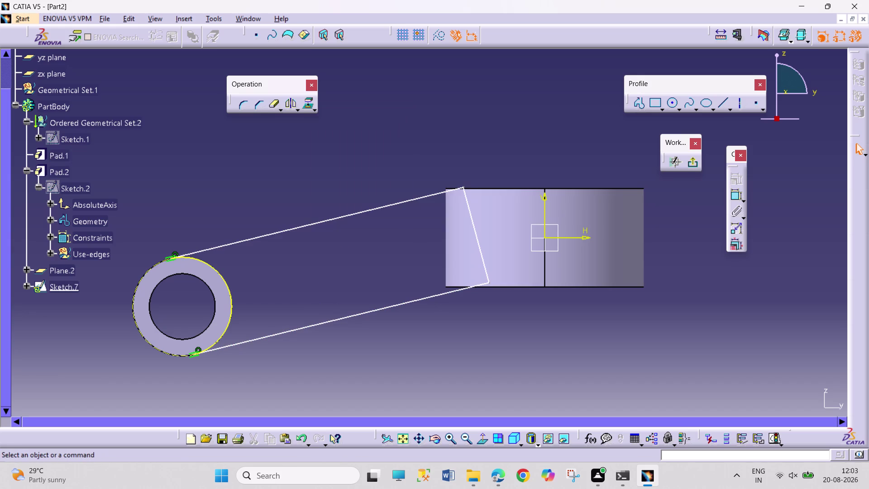
Move the closing line's endpoints along the boss and select the slanted closing line.
drag(462, 186, 482, 195)
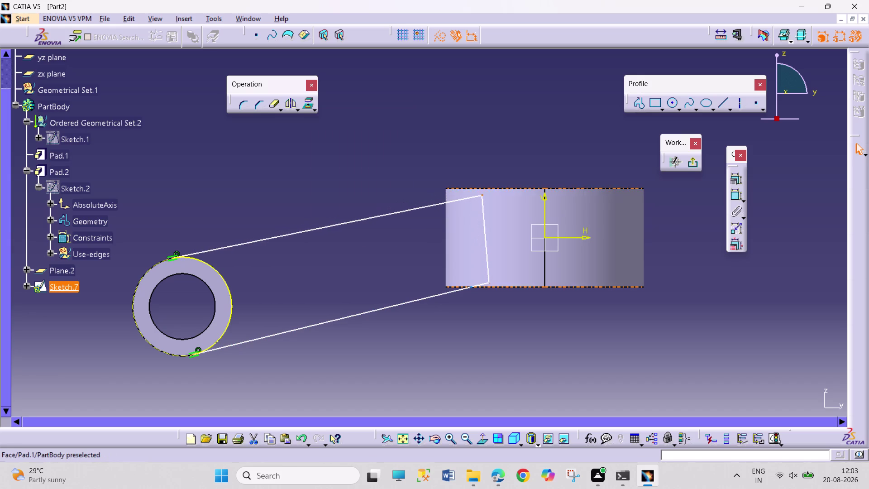
drag(489, 282, 498, 274)
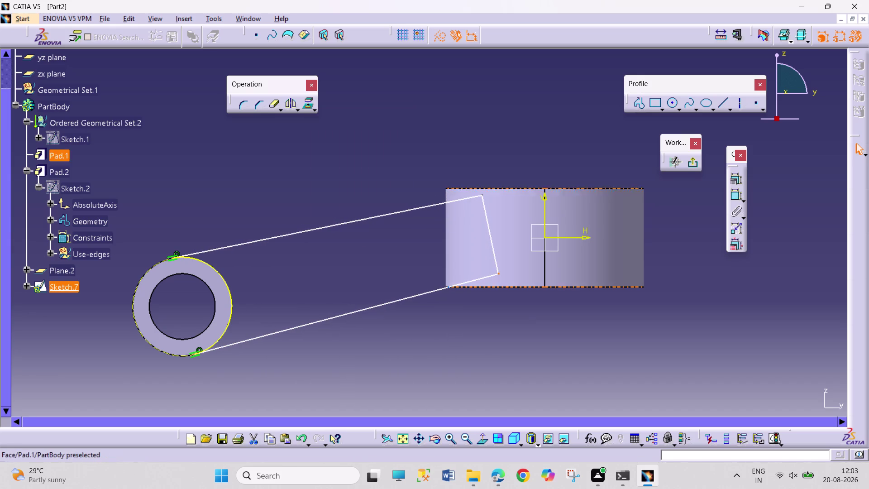
click(524, 323)
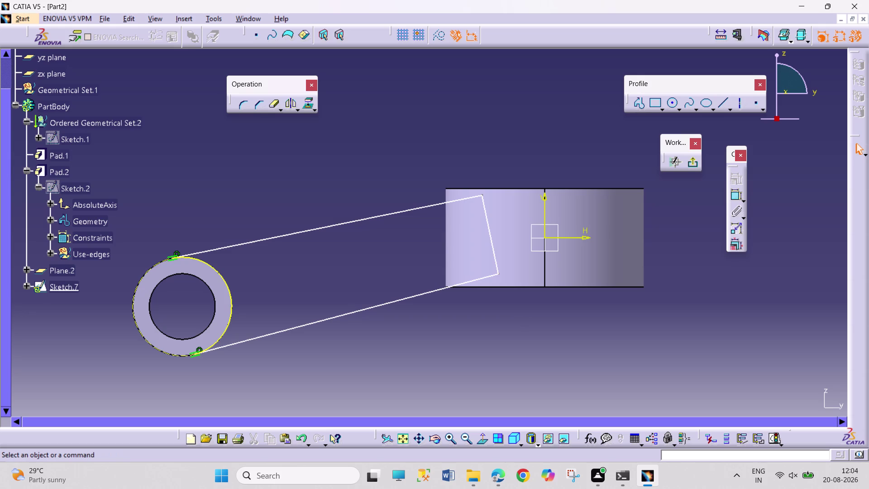
click(495, 255)
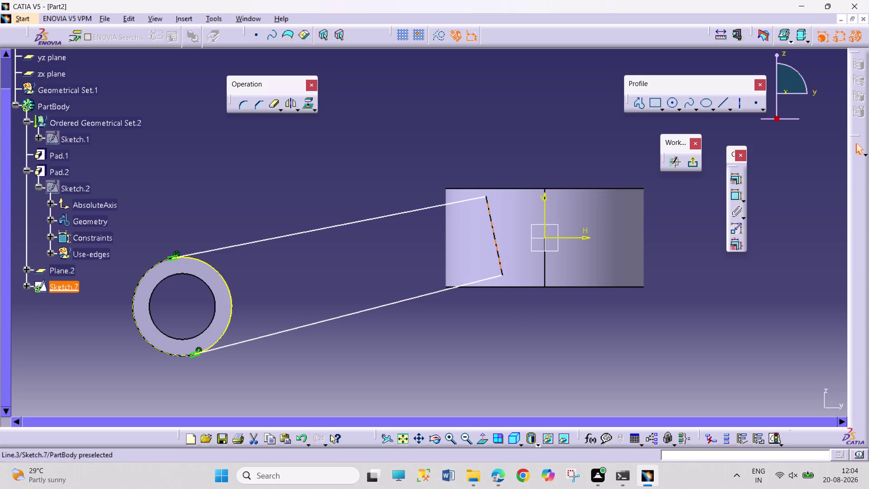
click(517, 331)
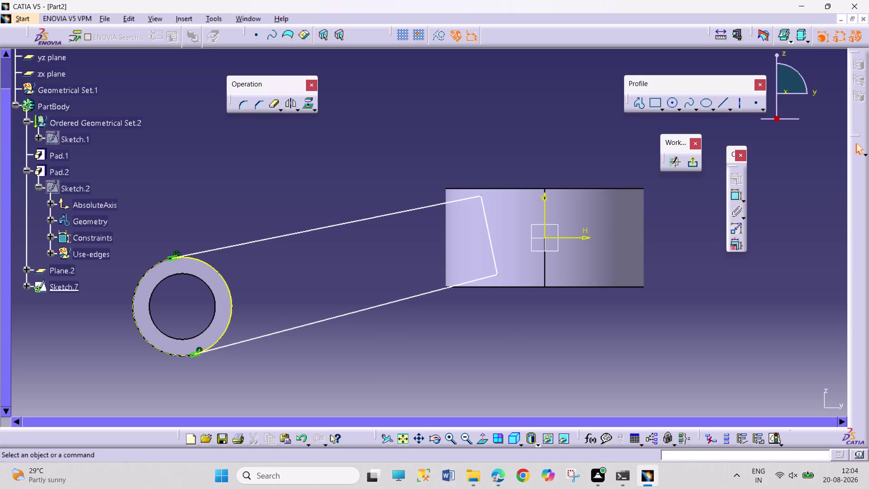
click(436, 437)
drag(360, 166, 417, 364)
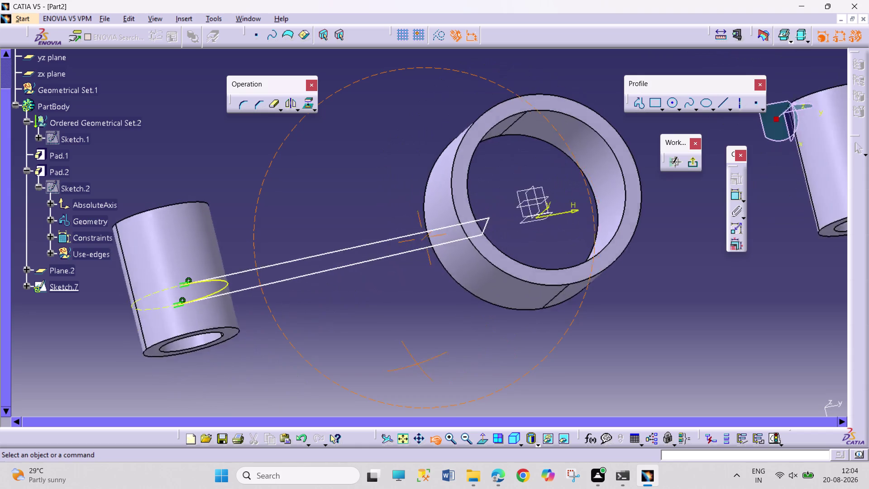
Project the ring's inner edge and make the upper shank line end coincident with it.
drag(417, 364, 343, 330)
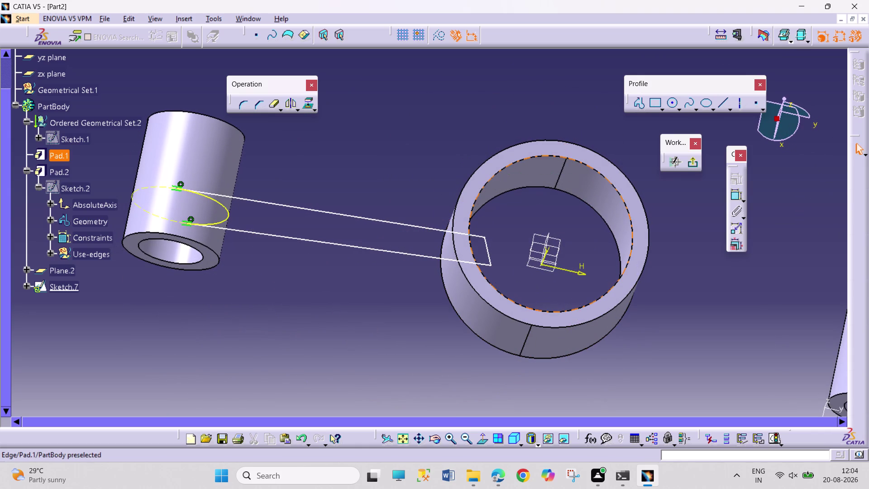
click(494, 286)
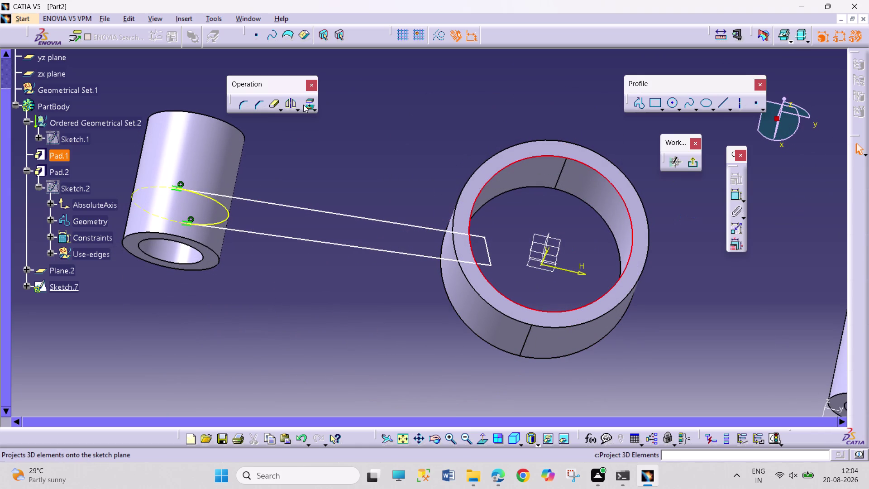
click(303, 105)
click(360, 99)
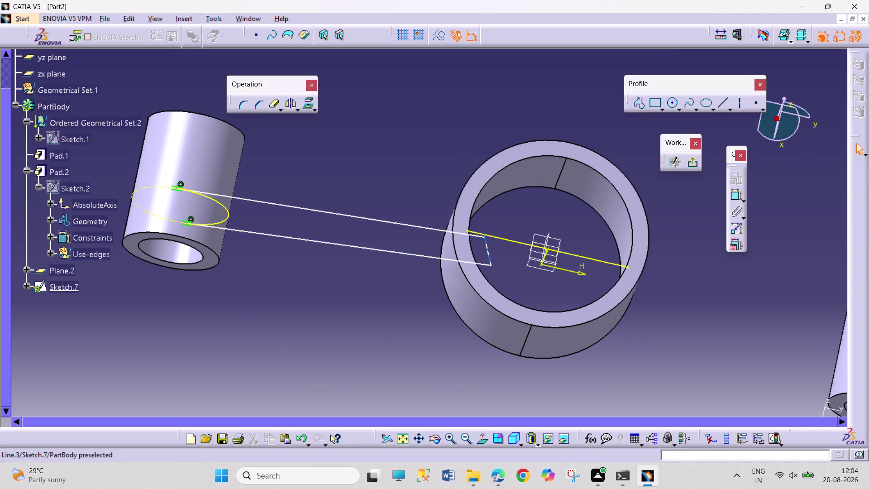
click(485, 237)
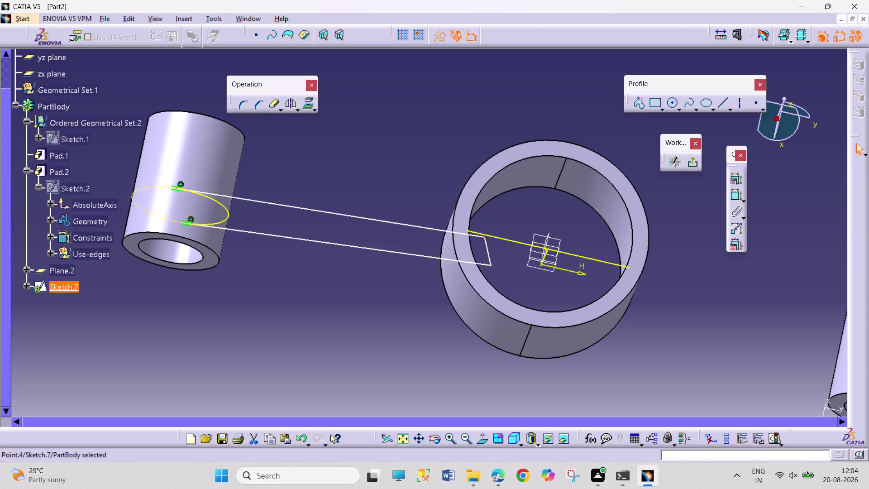
click(469, 231)
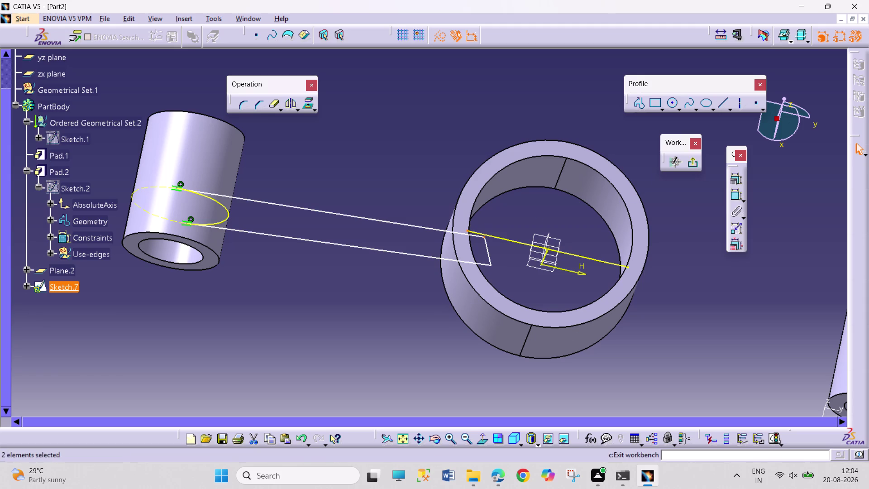
click(736, 175)
click(786, 302)
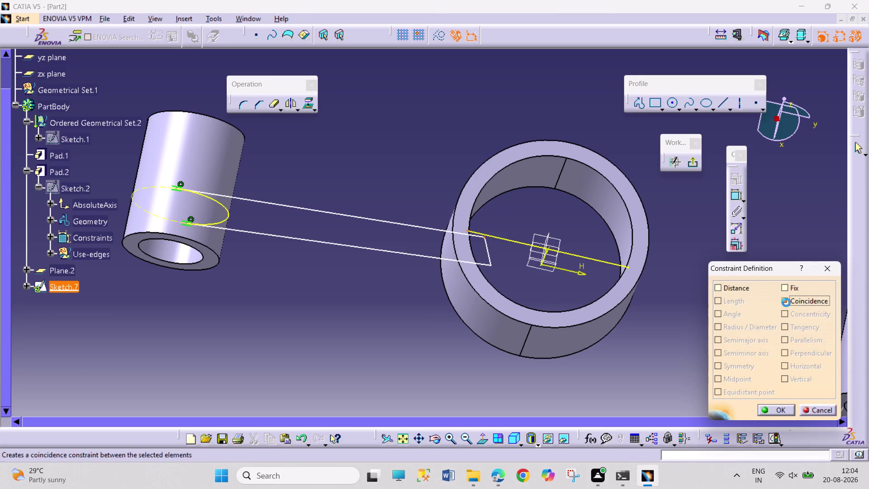
click(772, 410)
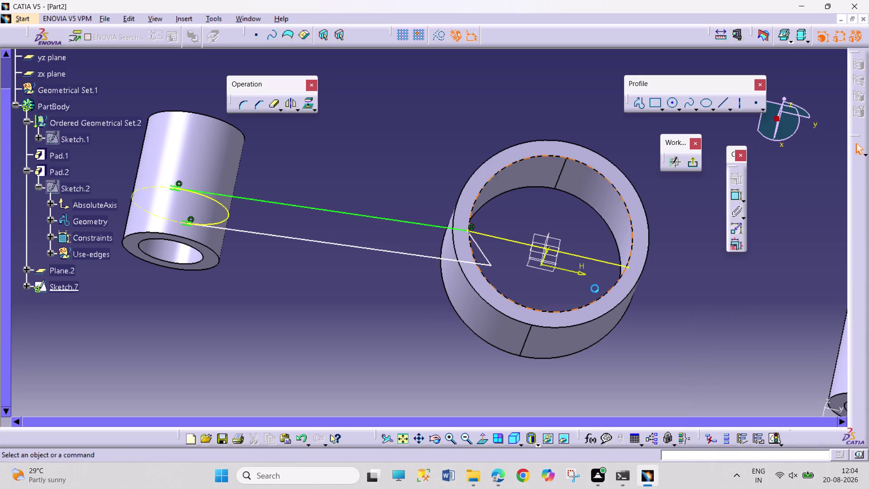
Convert the line crossing the ring to construction and project the outer ring edge.
click(604, 257)
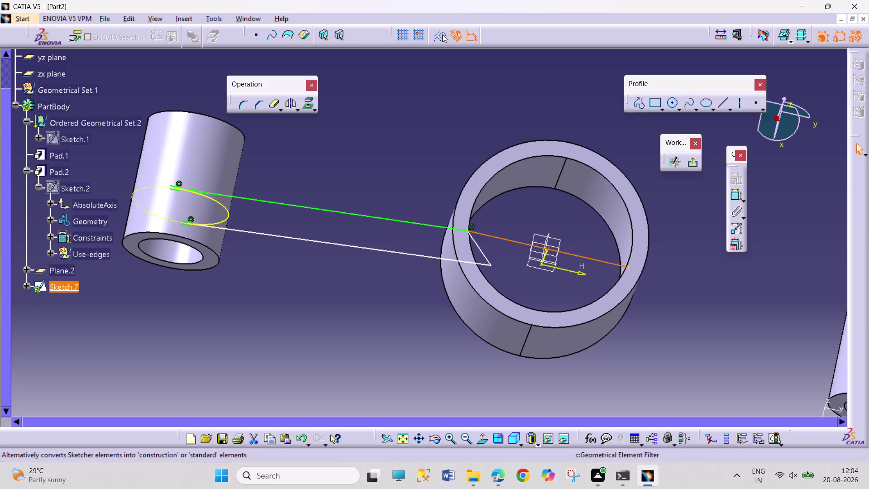
click(442, 35)
click(677, 244)
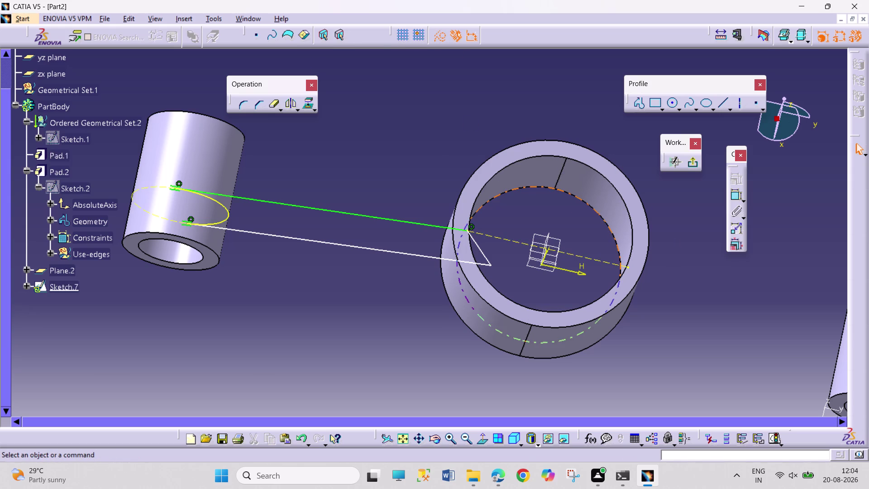
click(578, 198)
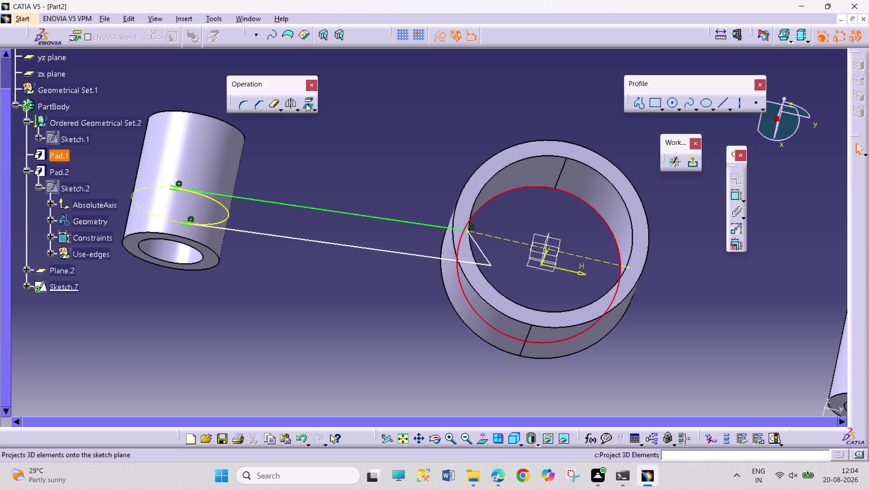
click(306, 104)
click(463, 109)
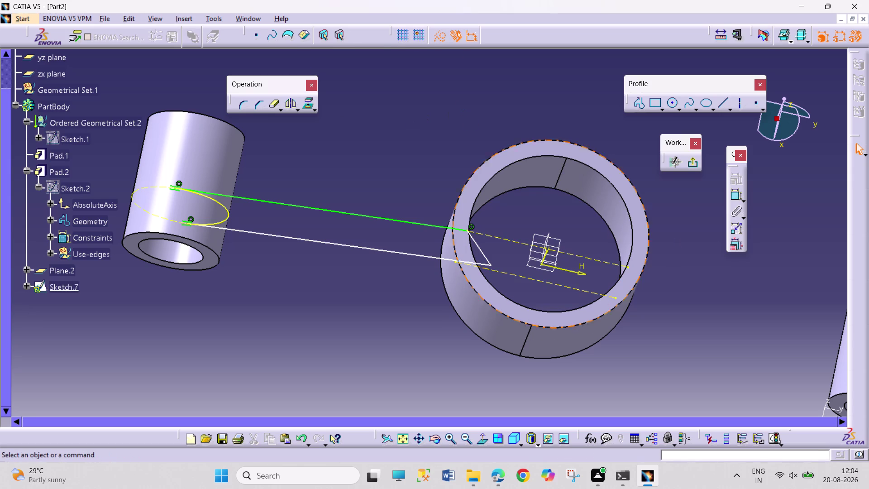
click(434, 433)
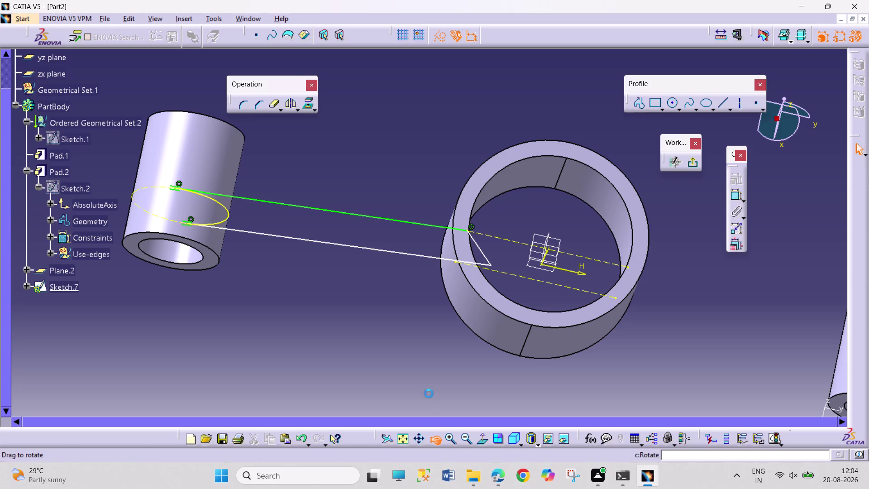
Make the lower shank line's end coincident with the projected ring edge.
drag(428, 393, 305, 322)
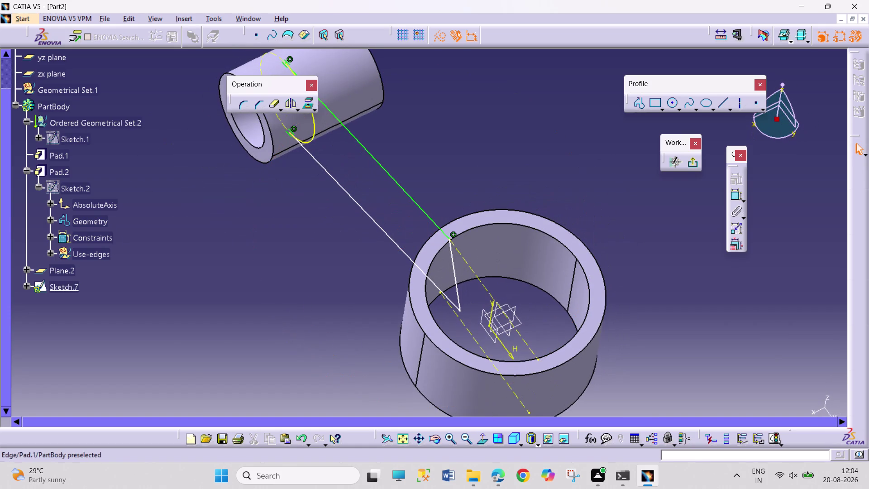
click(459, 311)
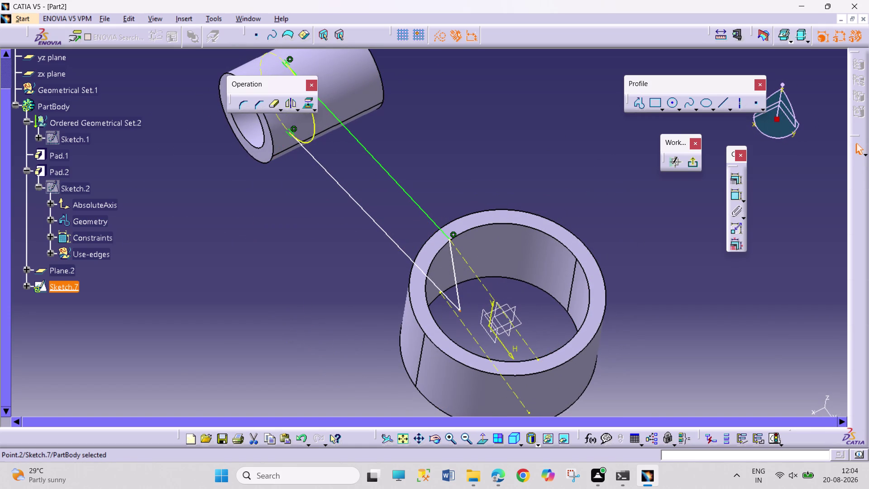
click(439, 292)
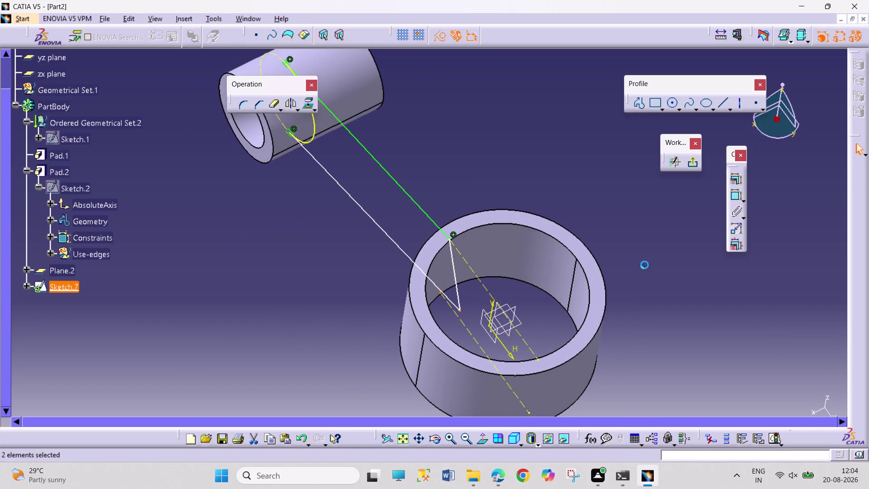
click(742, 177)
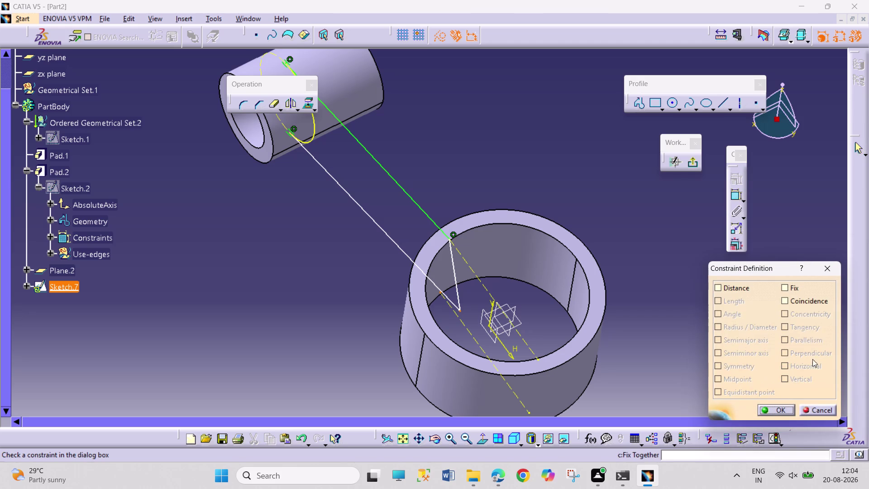
click(802, 305)
click(774, 410)
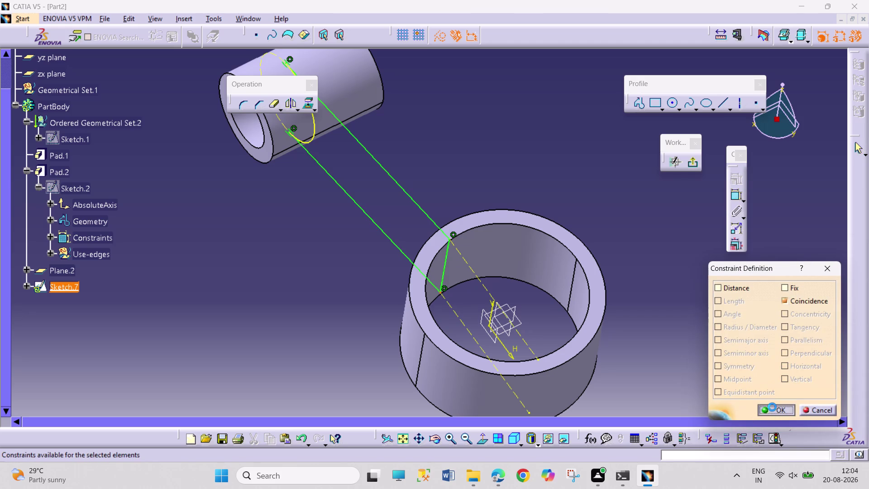
click(679, 357)
click(437, 438)
drag(361, 346, 368, 359)
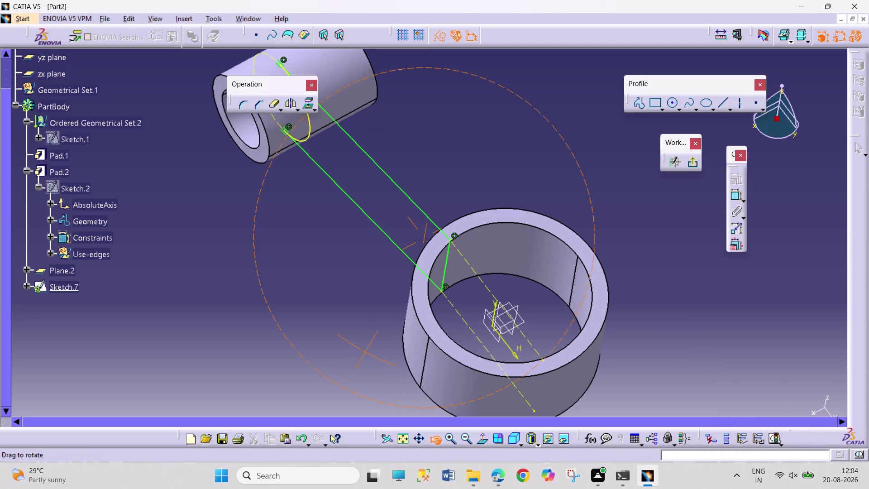
Orbit the model to inspect the constrained shank outline around the big-end ring.
drag(368, 359, 466, 403)
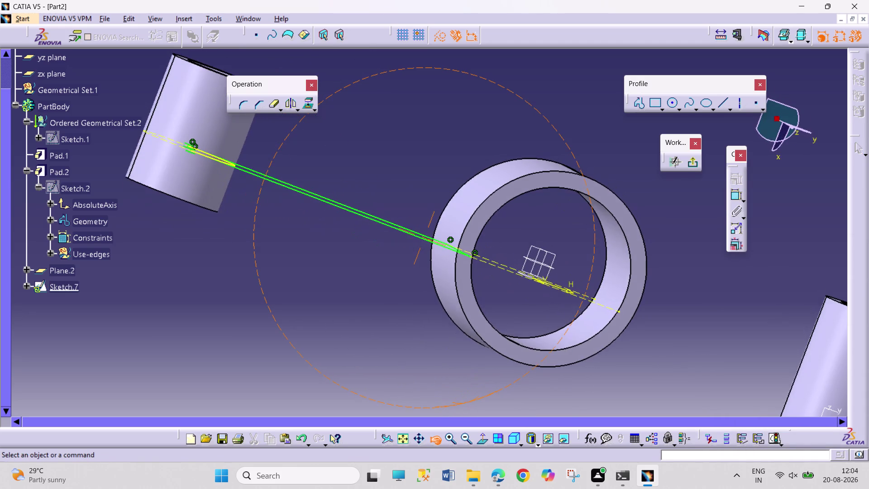
drag(467, 403, 508, 258)
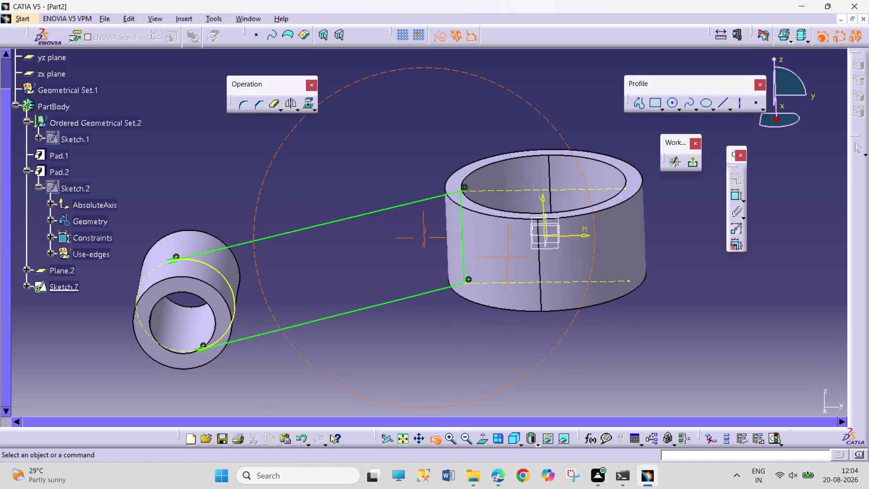
drag(508, 258, 507, 259)
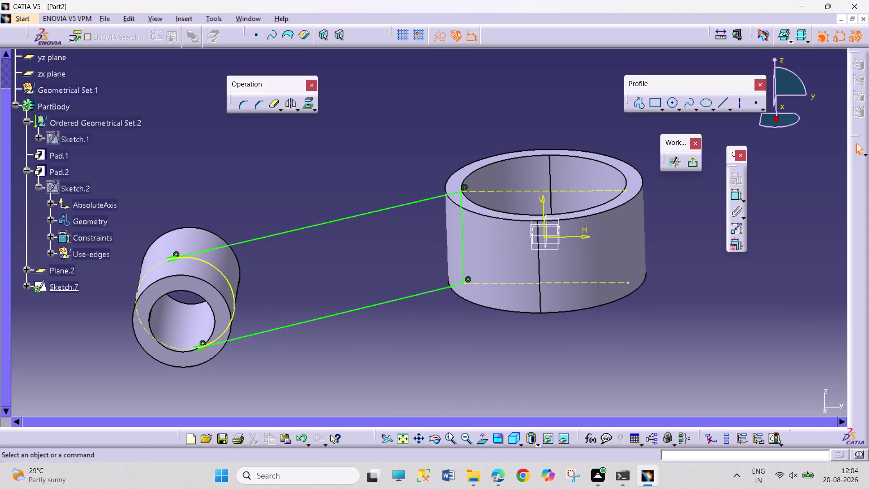
drag(432, 439, 434, 433)
drag(443, 330, 308, 355)
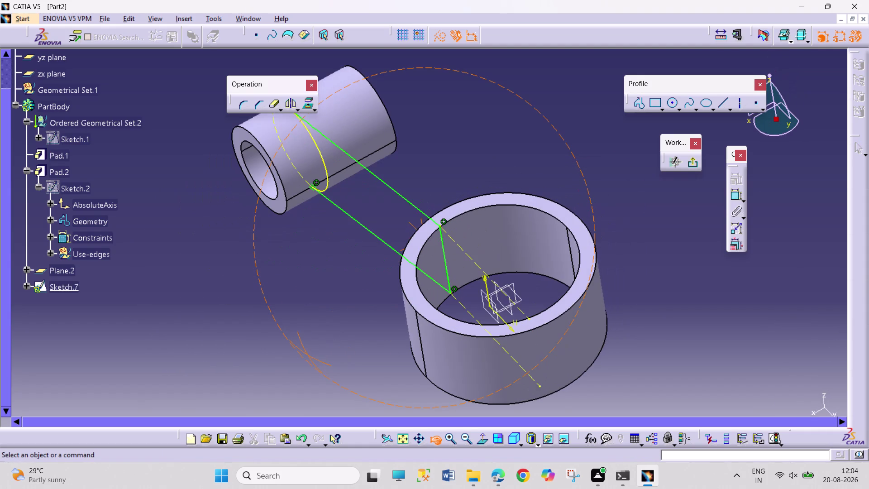
drag(308, 355, 309, 356)
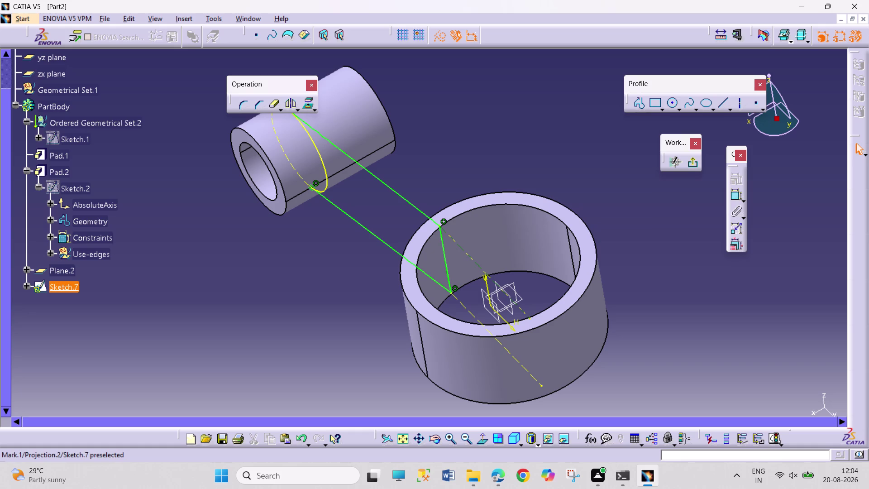
Attempt another constraint between outline elements, then exit Sketch.7.
click(493, 303)
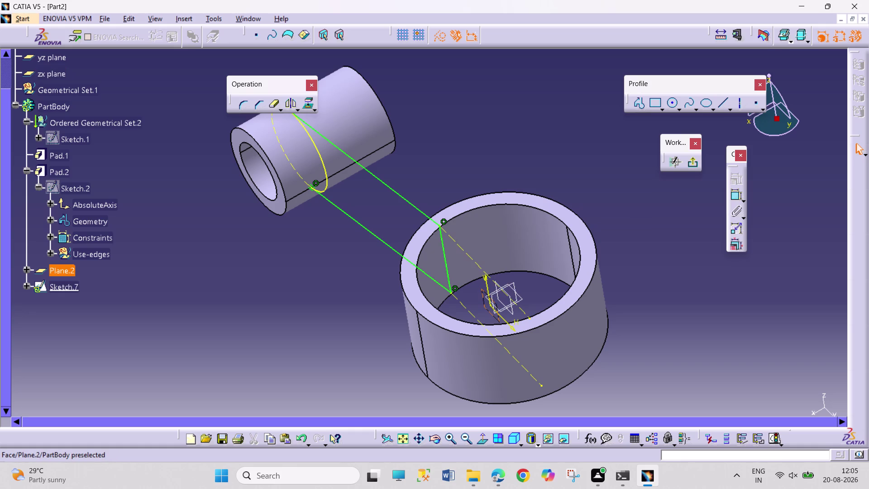
click(650, 342)
click(523, 299)
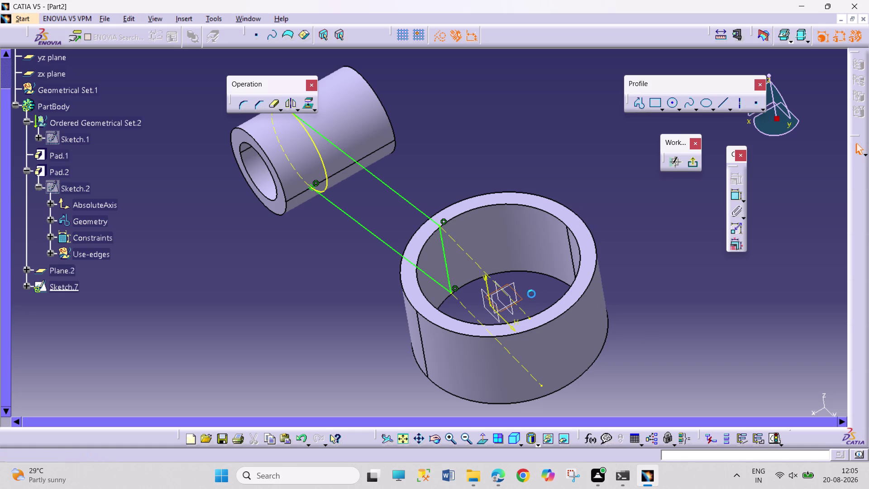
click(729, 196)
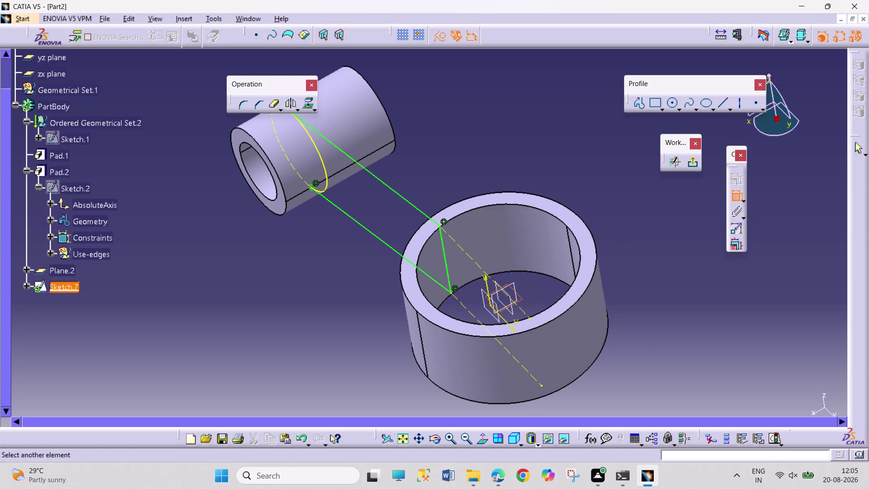
click(735, 197)
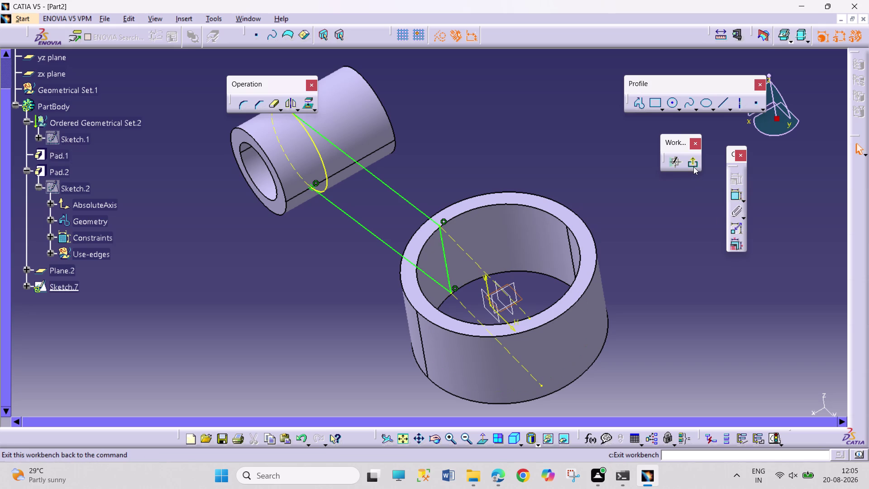
click(694, 166)
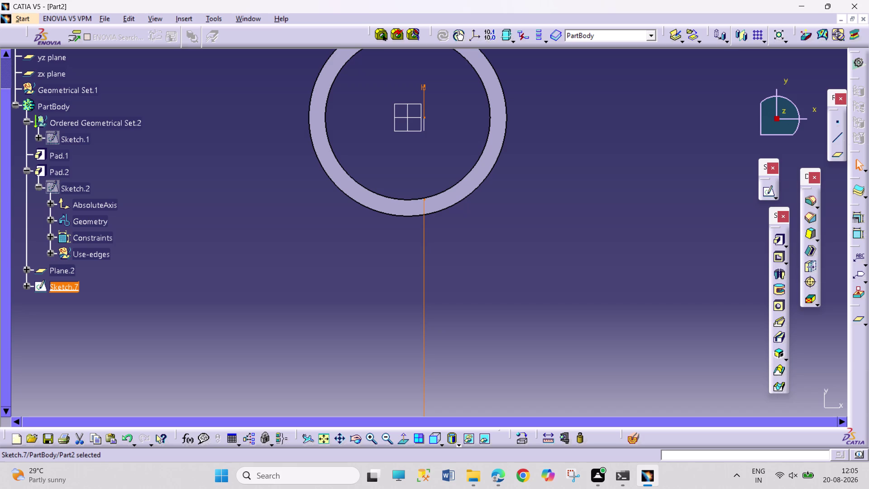
Select Sketch.7, rotate to the ring face, and start Sketch.8 on the yz plane.
click(359, 437)
drag(546, 325, 489, 323)
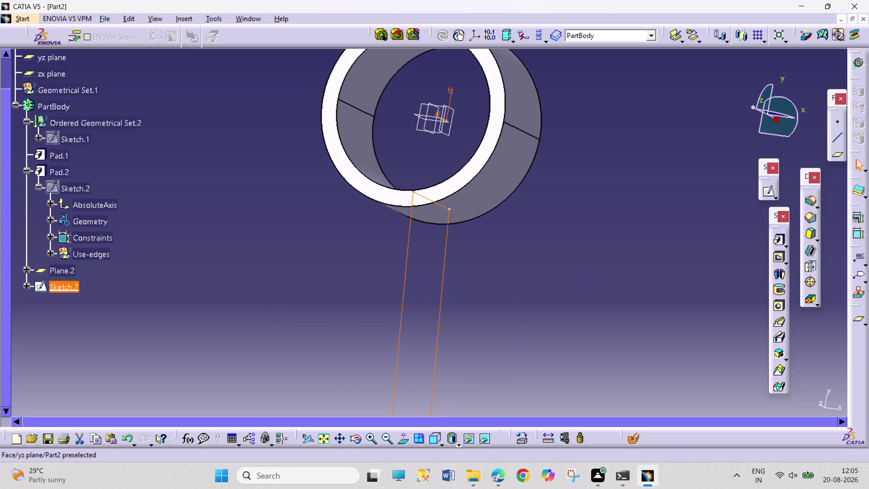
click(419, 131)
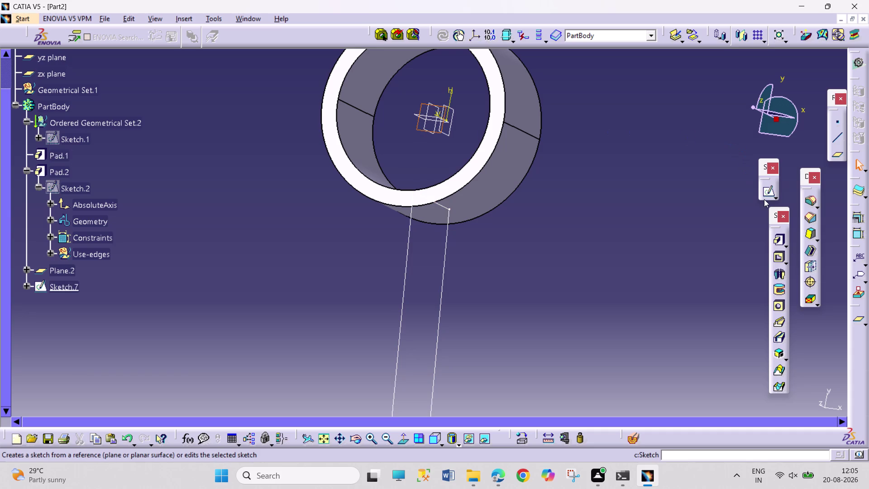
click(766, 193)
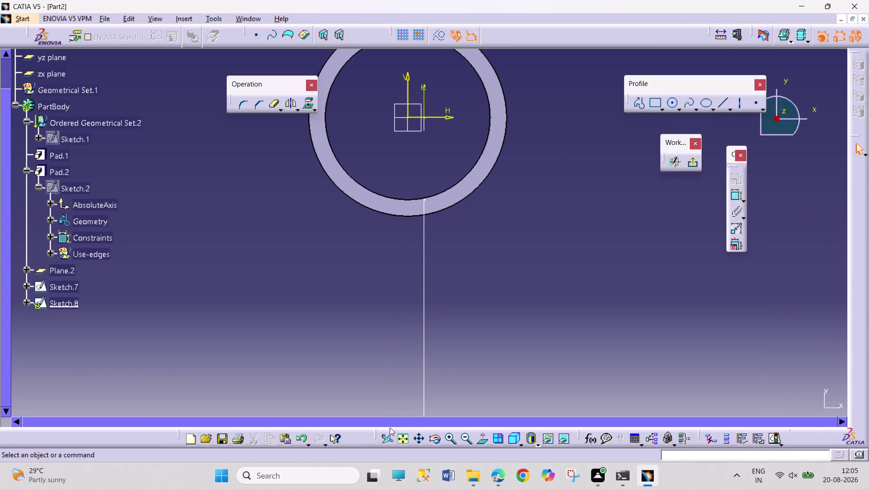
click(404, 437)
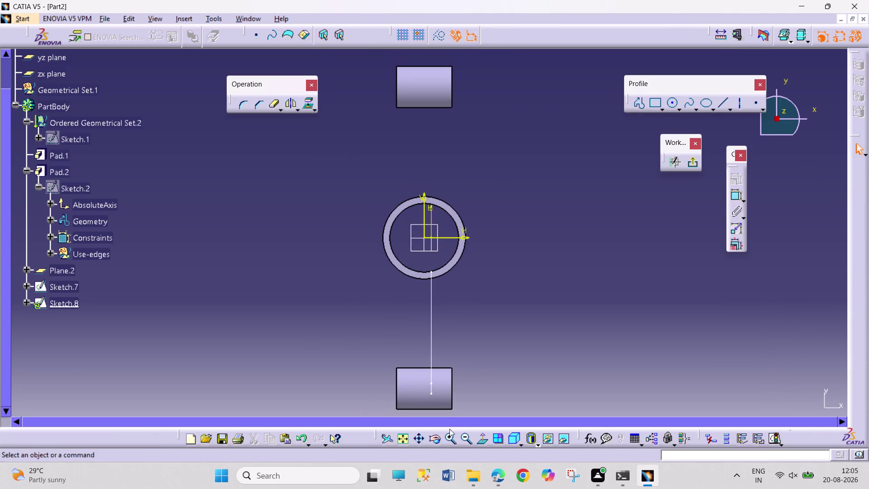
middle_drag(483, 333, 482, 296)
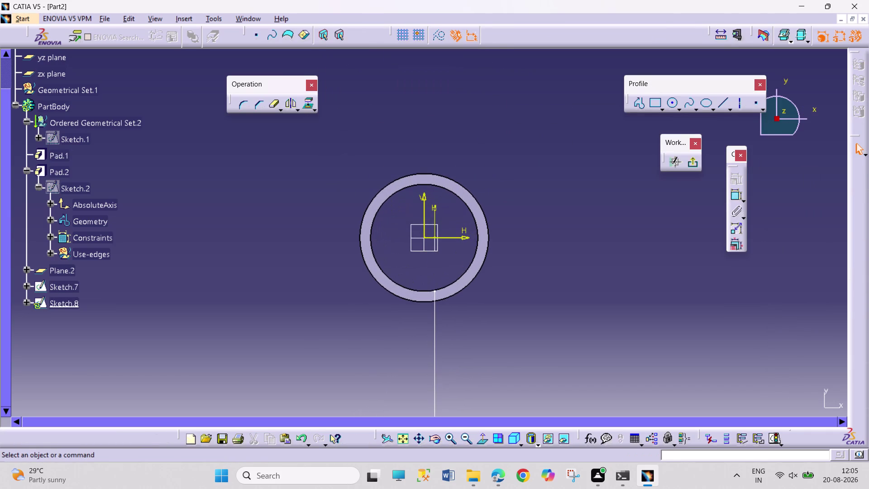
middle_drag(551, 345, 541, 209)
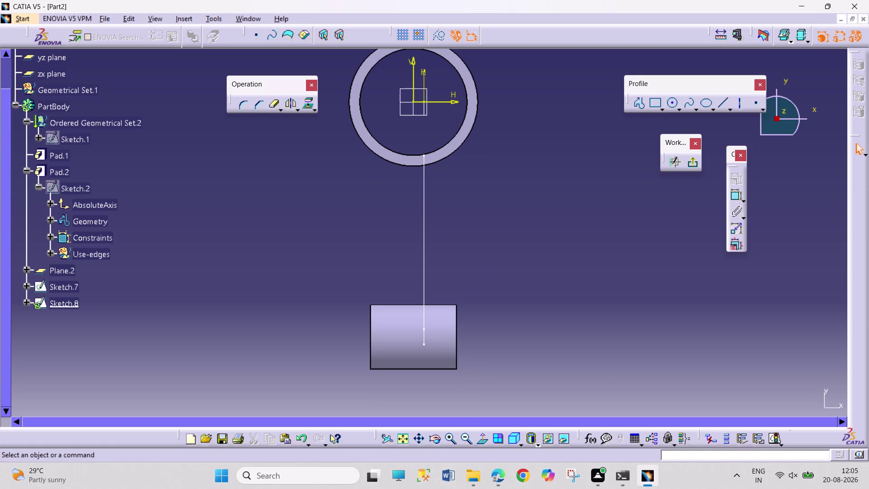
middle_drag(529, 238, 520, 204)
middle_drag(527, 211, 526, 240)
scroll(up, 3)
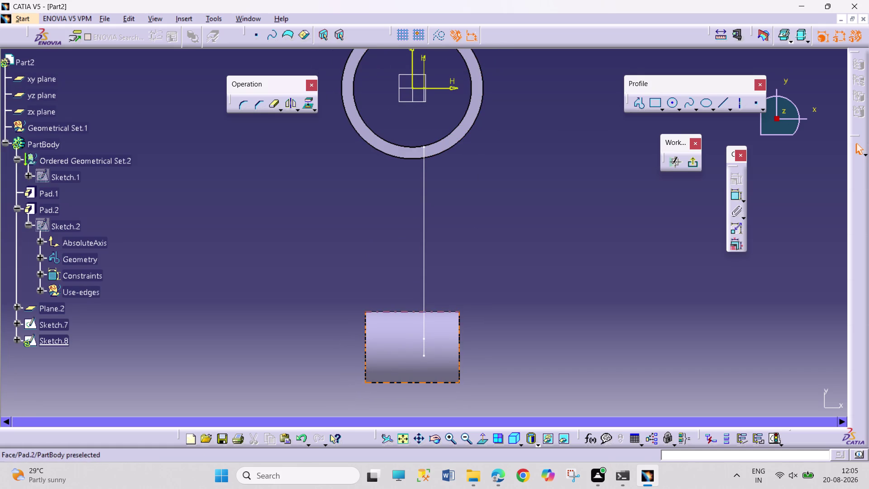
click(638, 106)
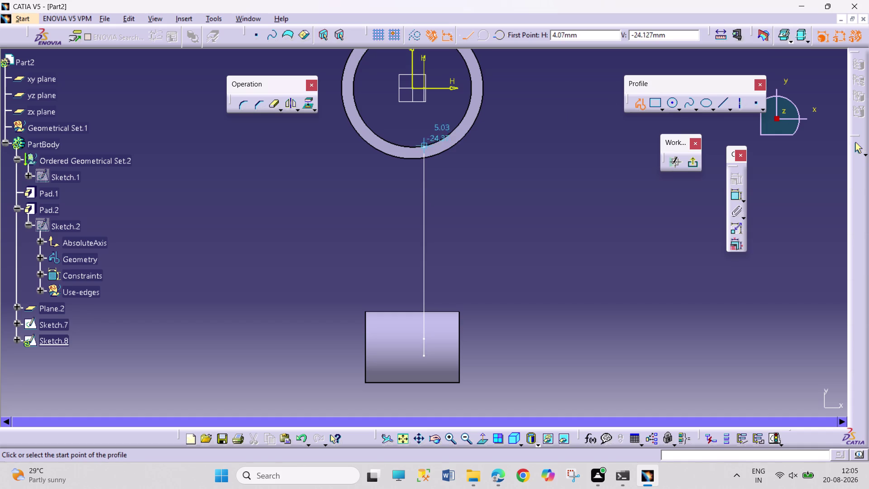
Draw a closed four-corner narrow profile from just below the ring down into the boss.
click(426, 136)
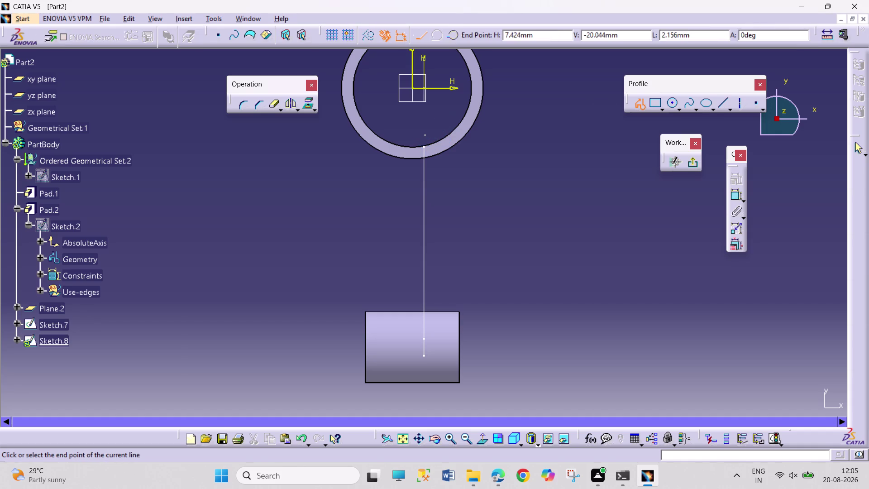
click(448, 135)
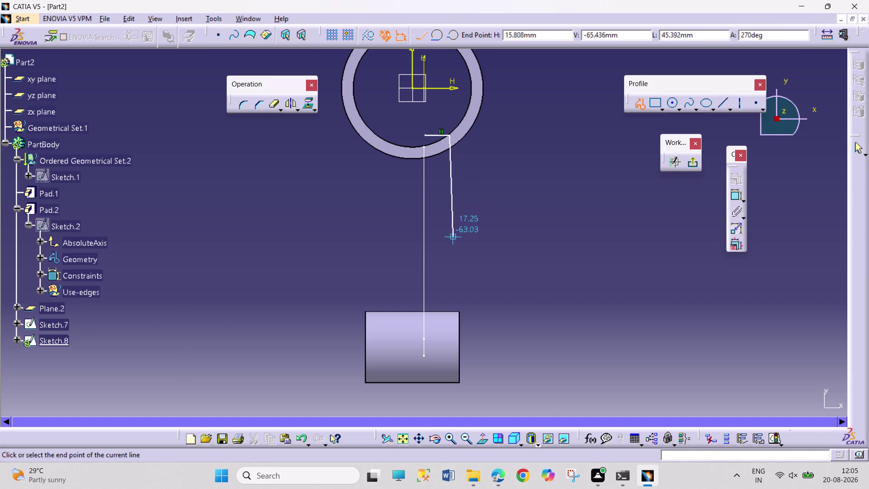
click(452, 360)
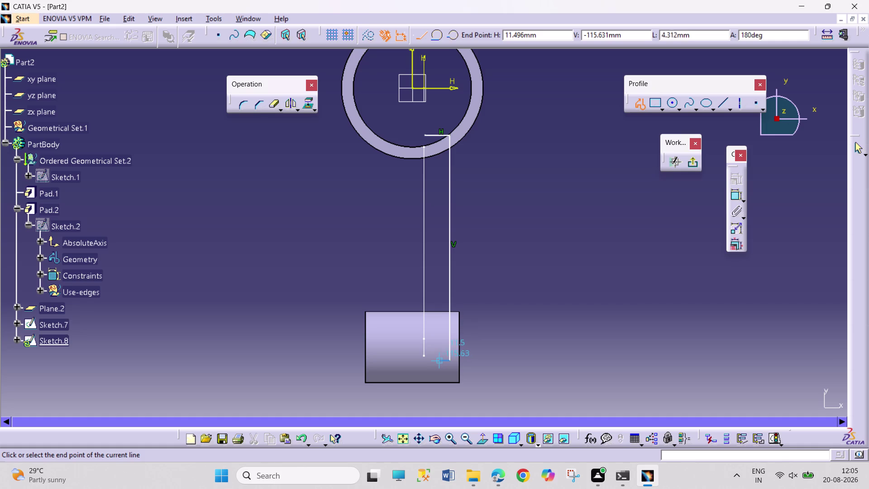
click(433, 359)
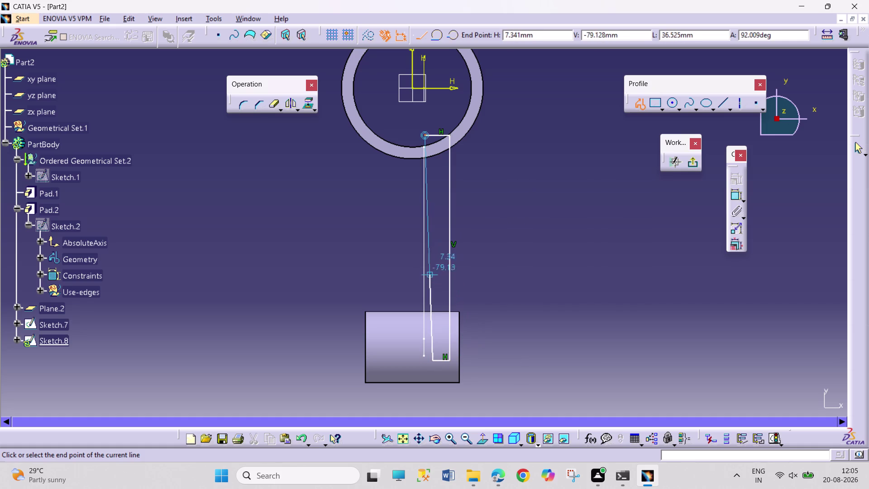
click(429, 136)
click(503, 171)
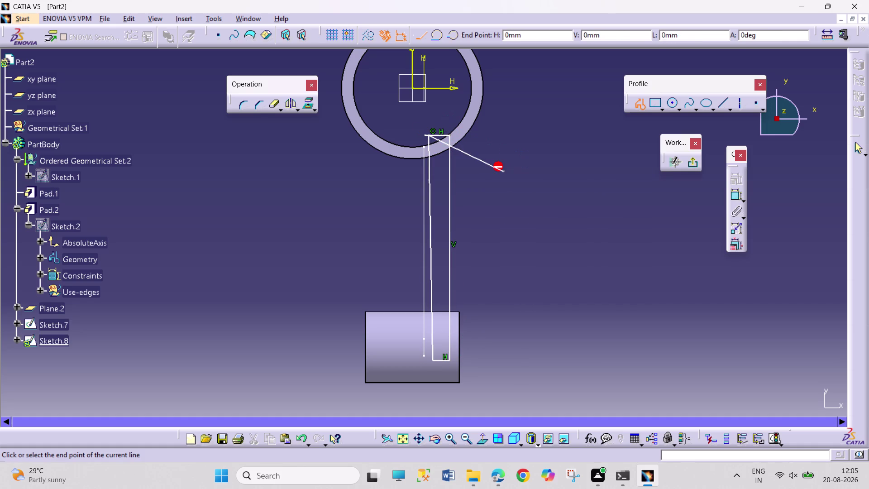
Stop the Profile tool and delete a selected element near the profile start.
key(Escape)
key(Escape)
key(Escape)
click(488, 164)
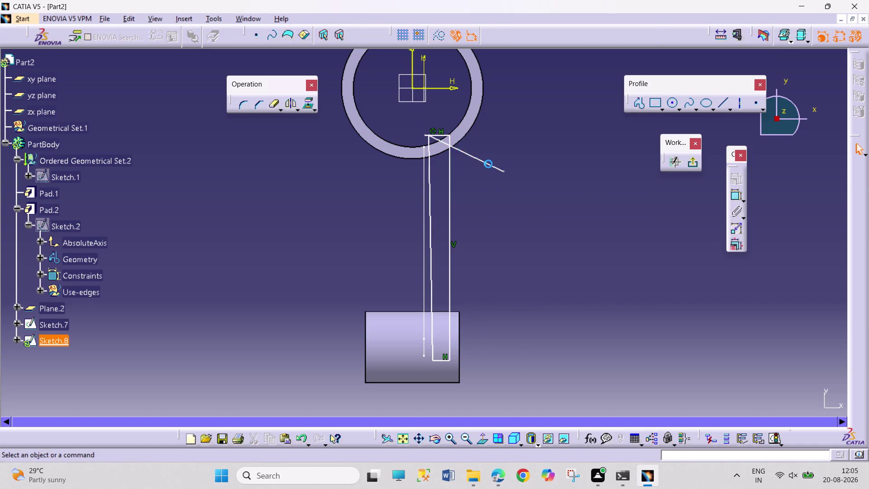
key(Delete)
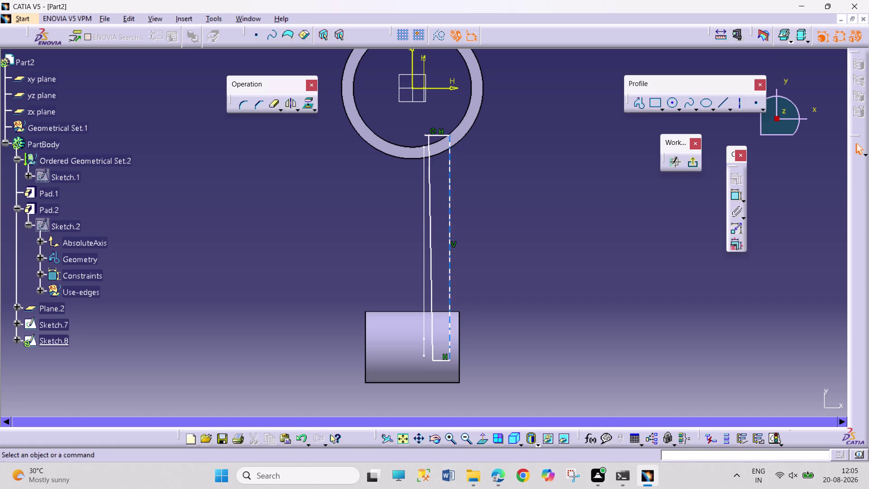
click(425, 137)
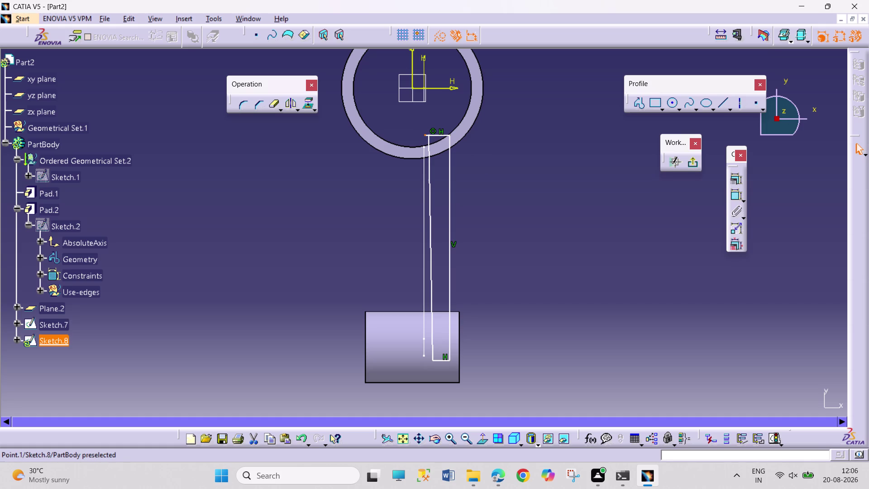
Make the shank profile's top corner coincident with a second point, then drag its edges into position.
click(430, 136)
click(730, 179)
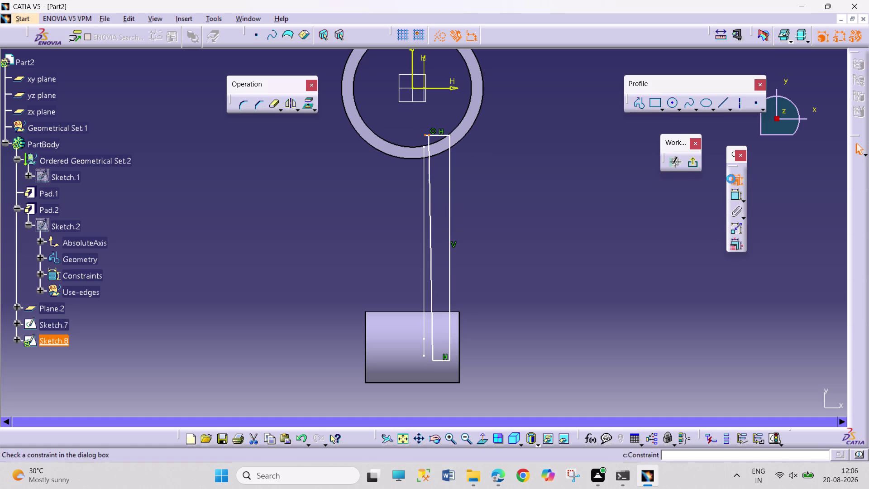
click(791, 303)
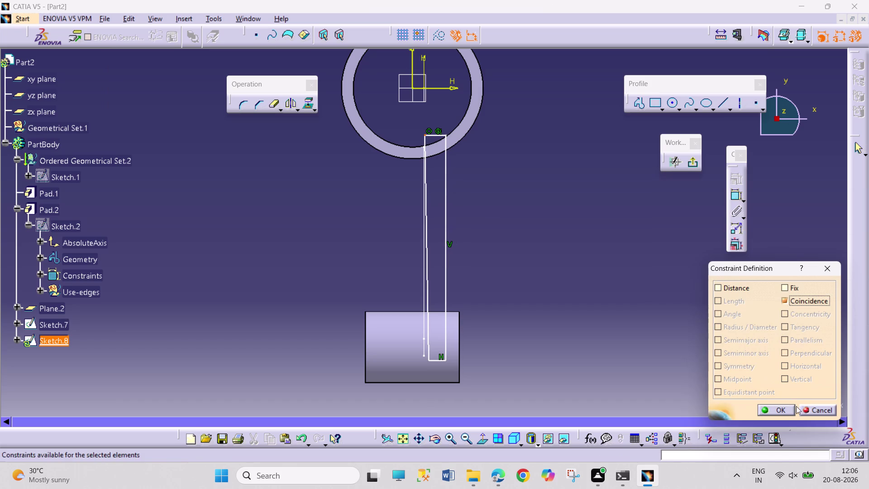
click(774, 412)
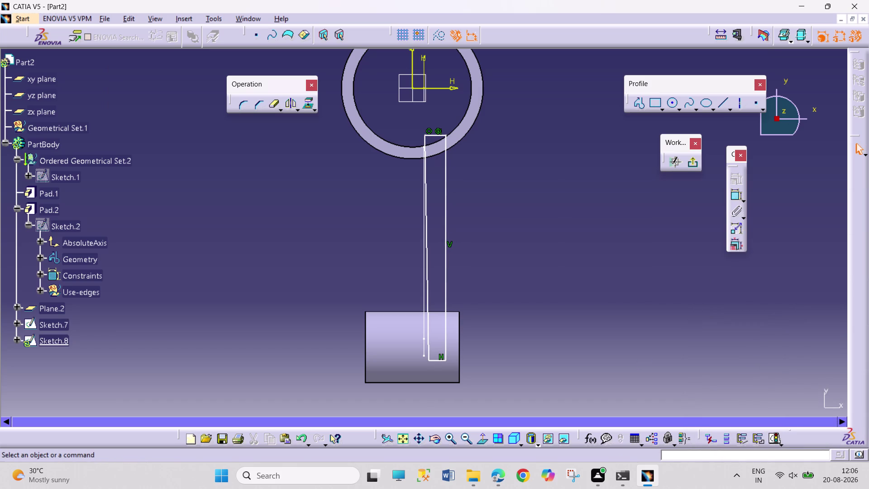
drag(446, 263, 477, 270)
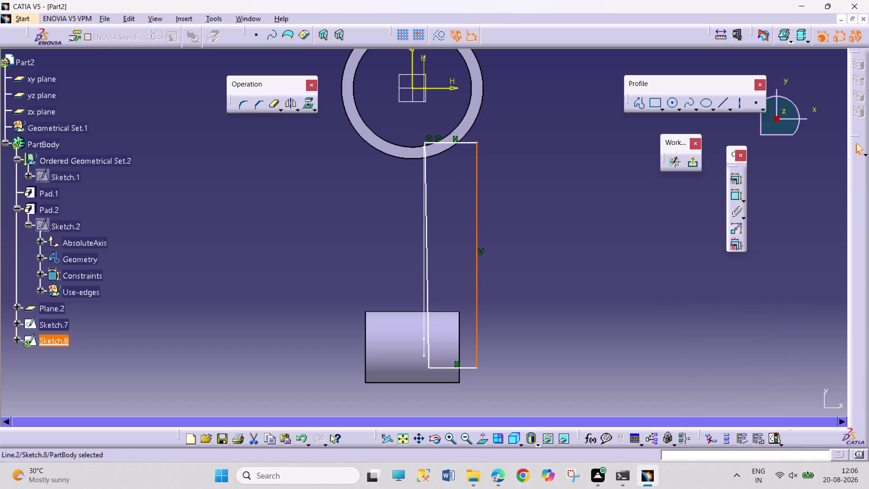
drag(429, 269, 441, 269)
drag(643, 228, 637, 229)
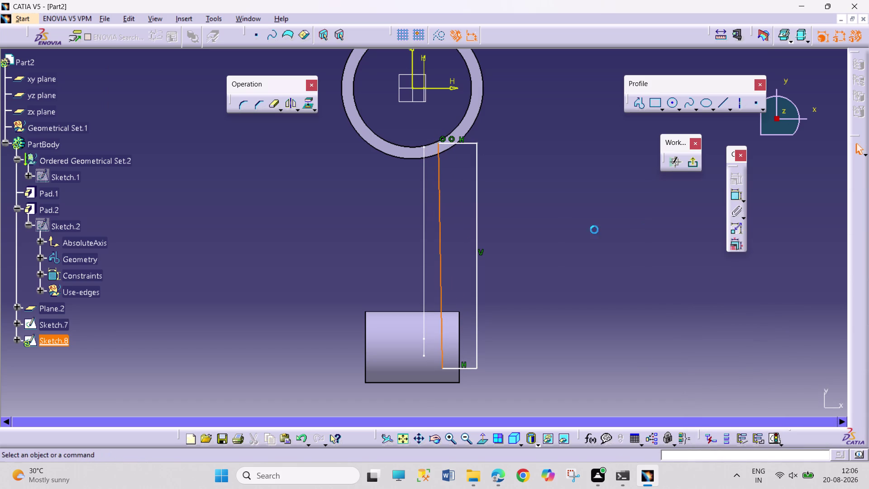
click(422, 150)
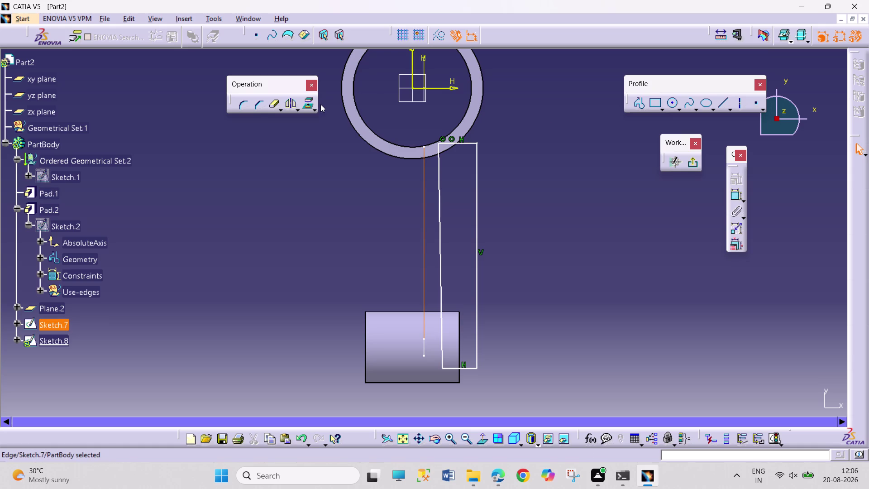
Make the centre line coincident with the small-end pad edge.
click(307, 103)
click(506, 148)
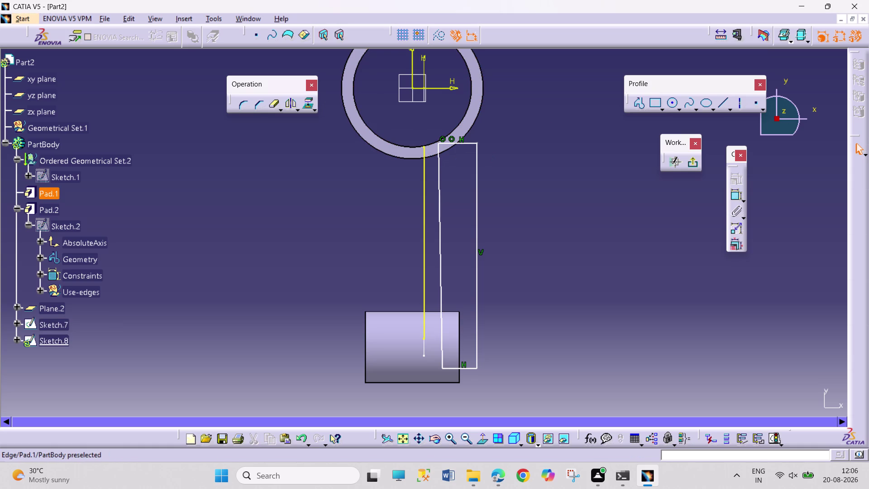
click(436, 142)
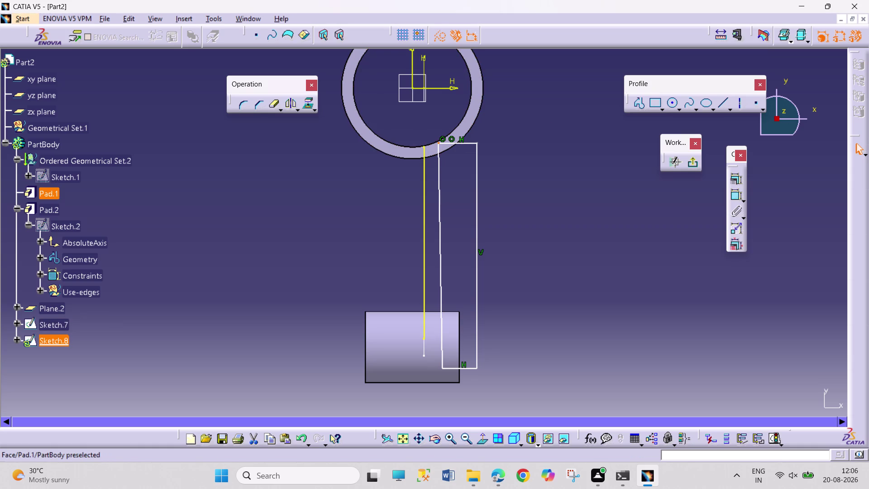
click(424, 147)
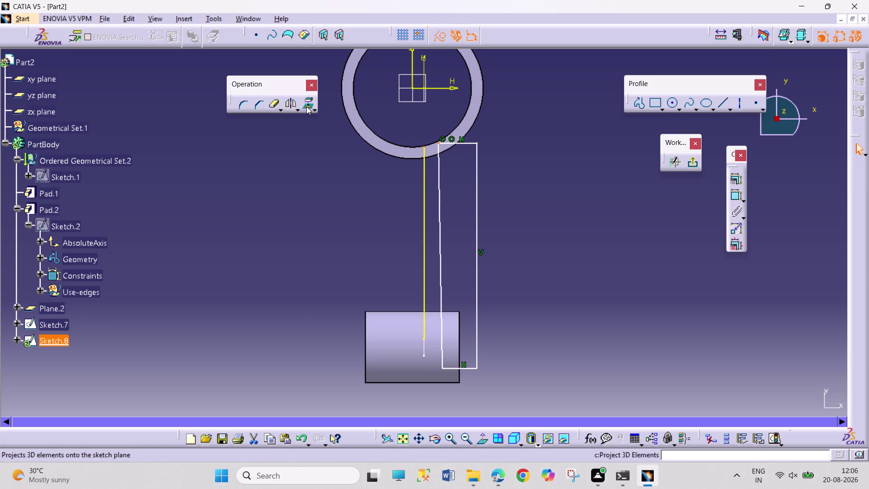
click(731, 178)
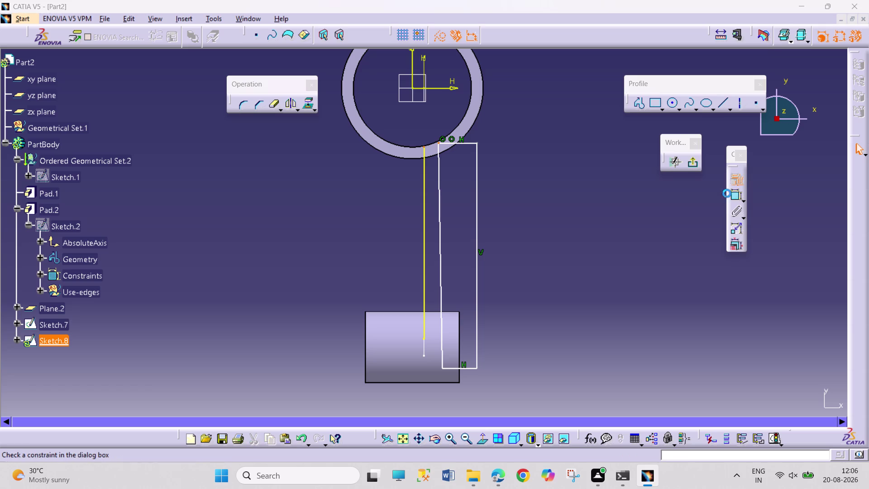
click(798, 306)
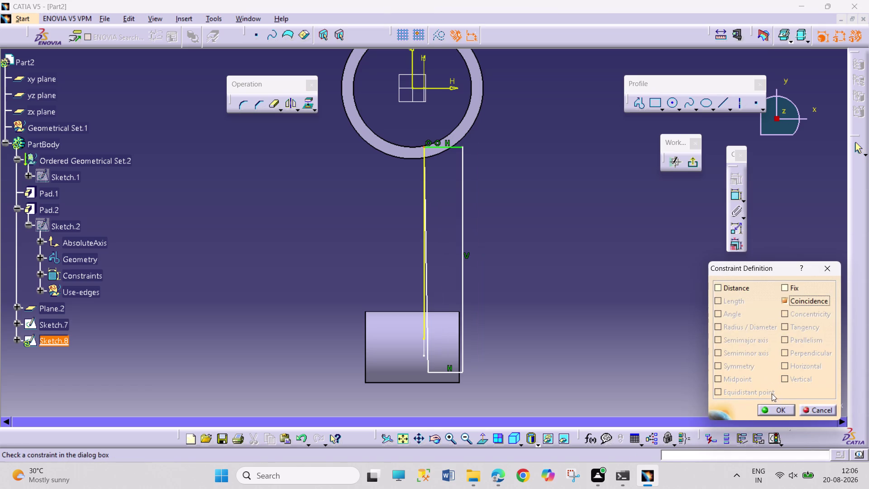
click(770, 410)
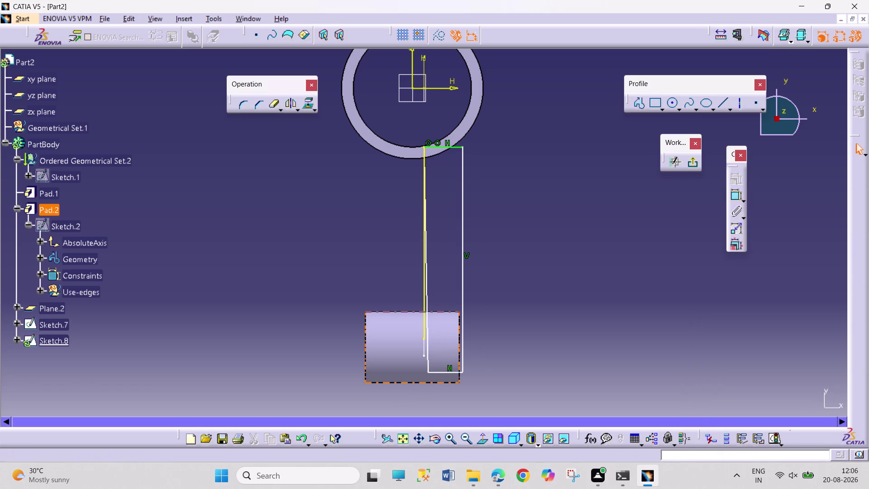
Make the shank outline's lower corner coincident with the small-end point.
click(424, 355)
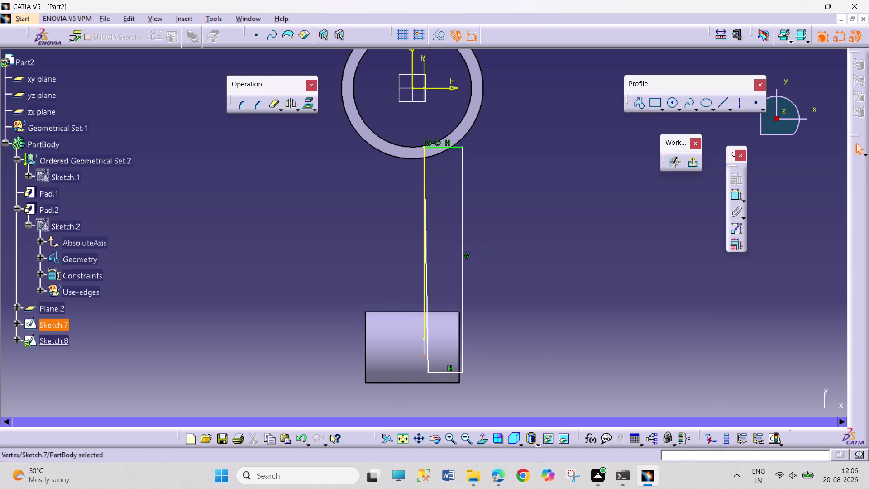
click(428, 371)
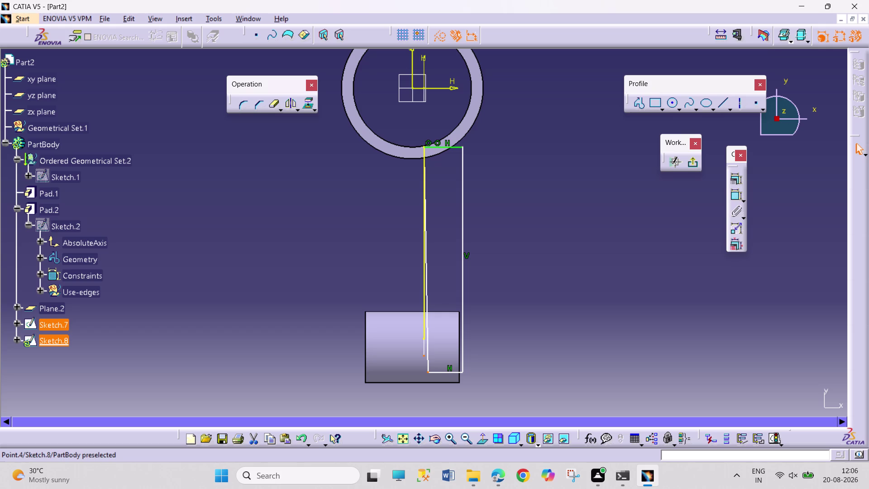
click(742, 177)
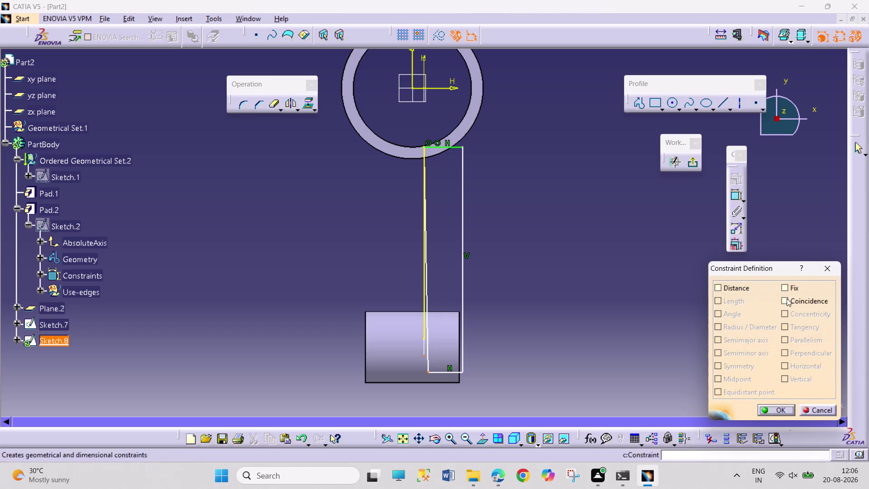
click(788, 299)
click(777, 416)
click(778, 412)
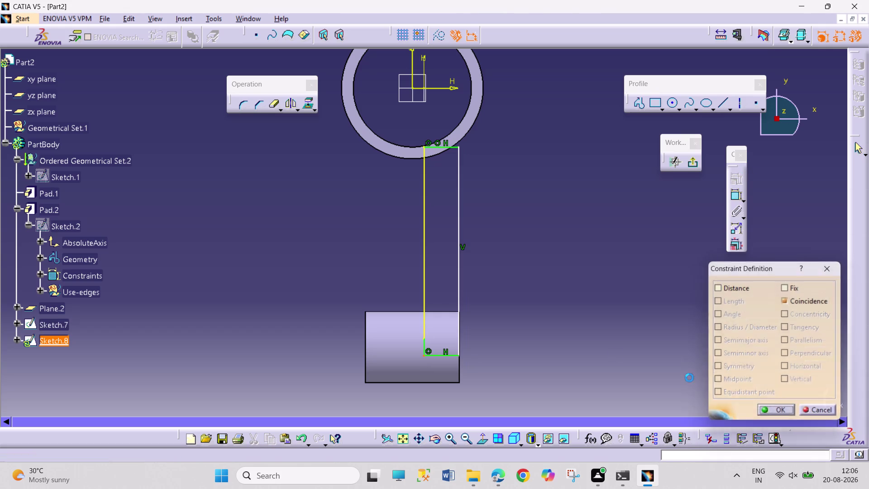
click(425, 288)
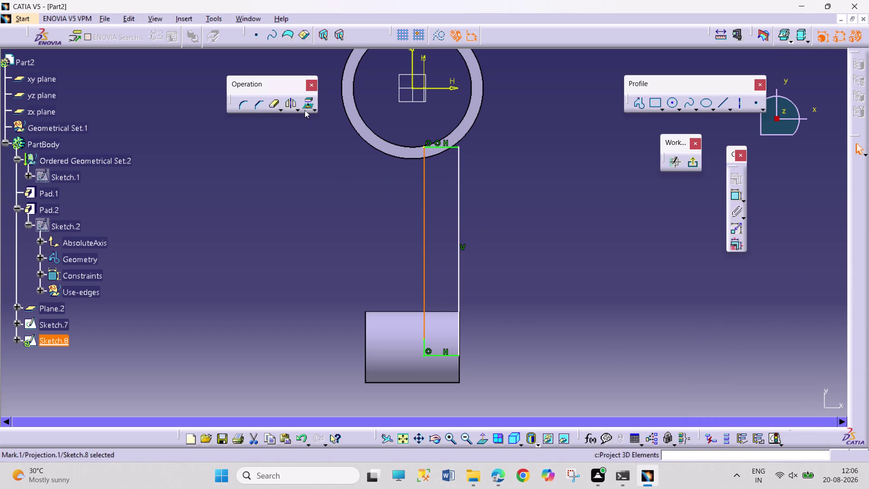
Project Pad.1's big-end ring outer circular edge into the sketch.
click(435, 36)
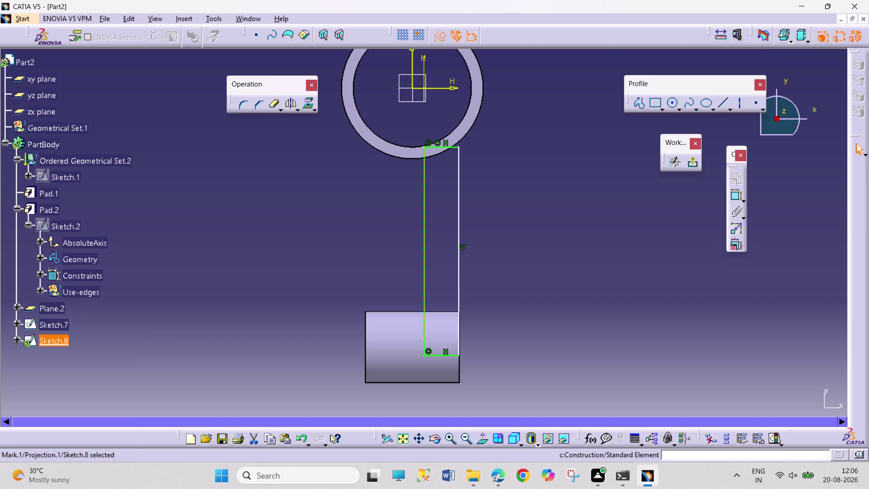
click(517, 192)
click(442, 37)
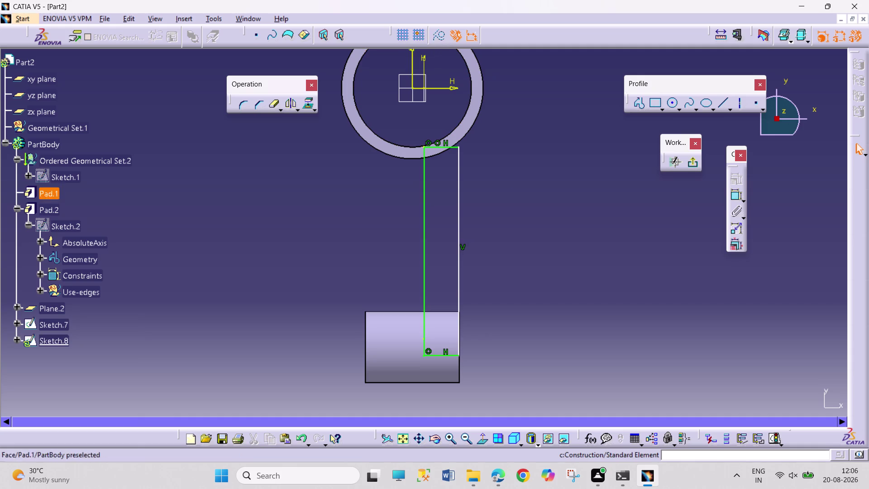
click(538, 183)
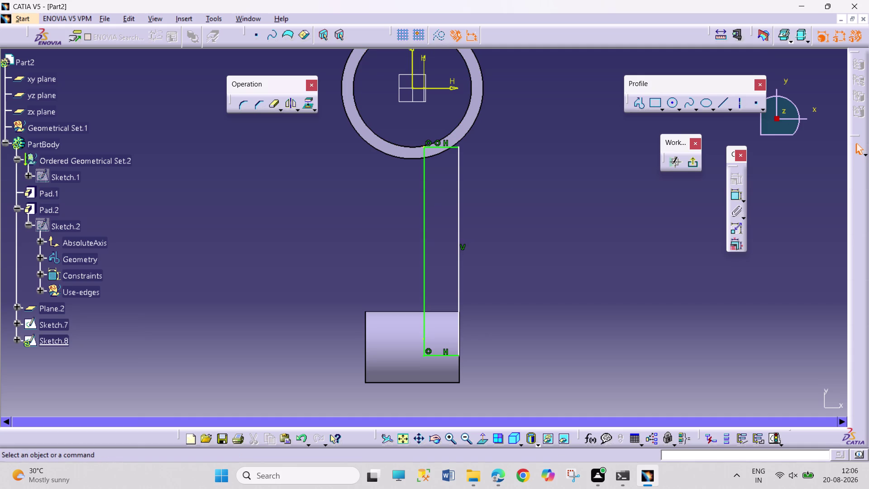
click(461, 139)
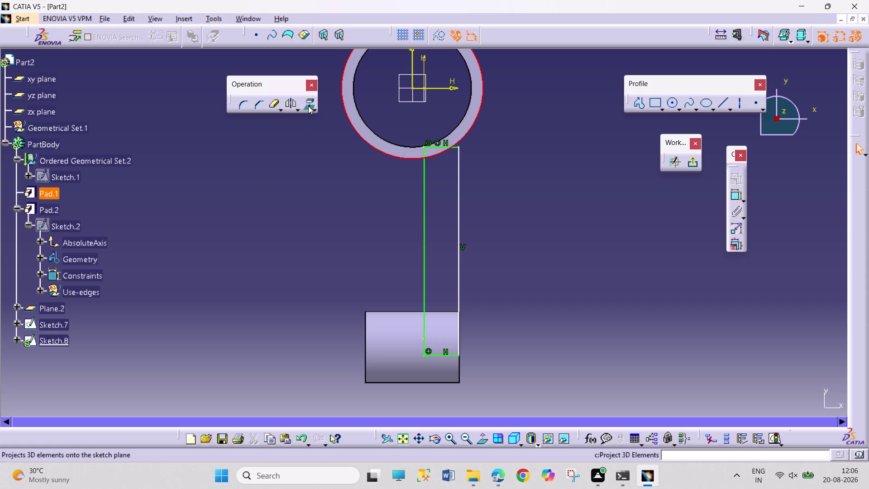
click(308, 106)
click(552, 194)
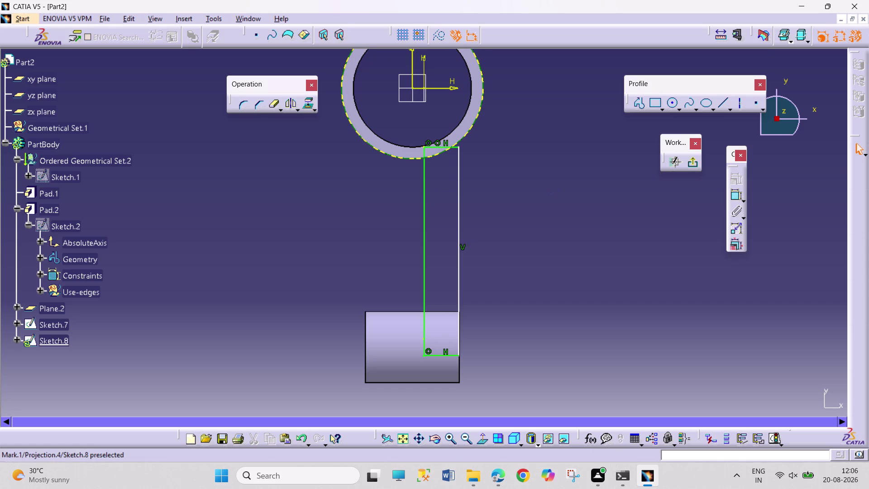
drag(444, 146, 447, 111)
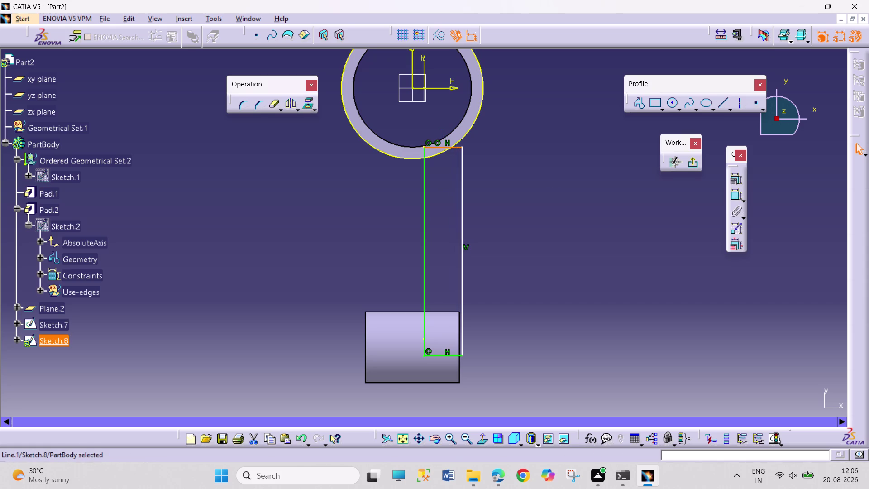
drag(453, 147, 456, 133)
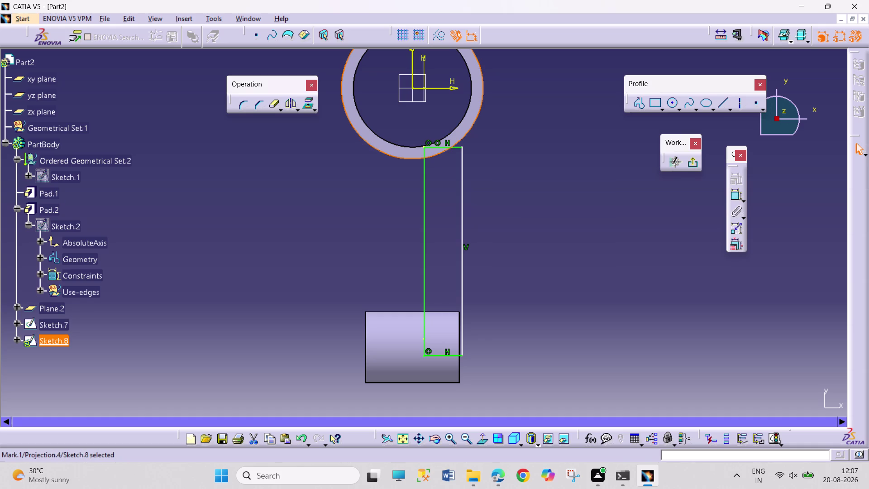
Dimension the shank's bottom edge to a 10 mm width.
click(734, 196)
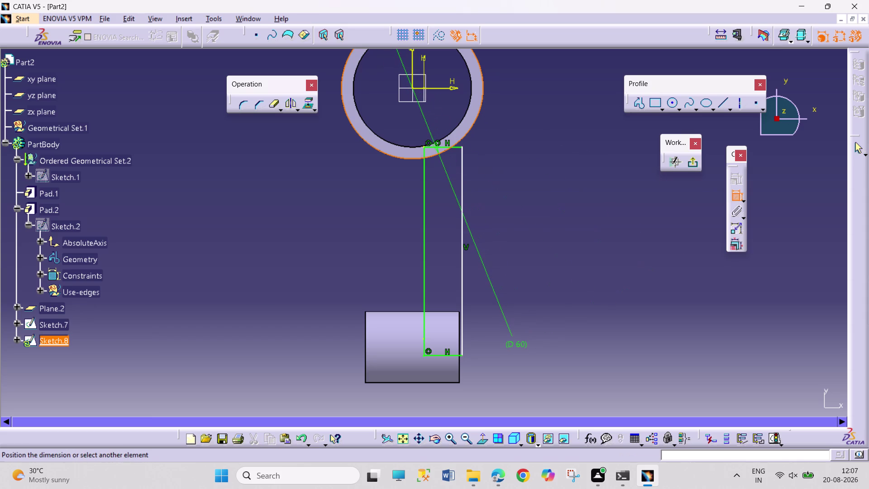
key(Escape)
key(Escape)
key(Escape)
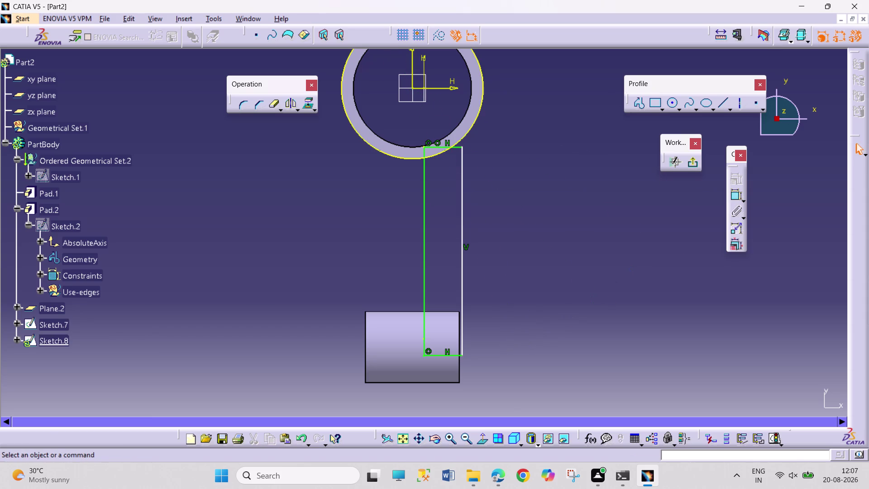
click(732, 197)
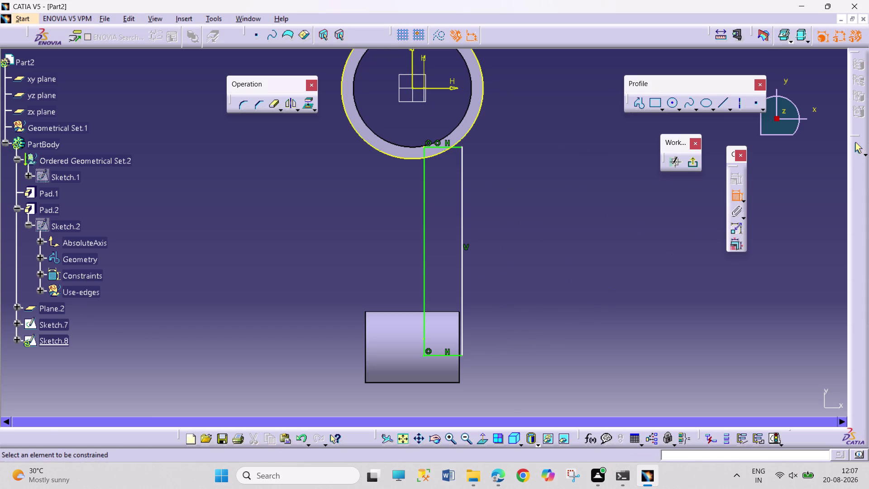
click(451, 356)
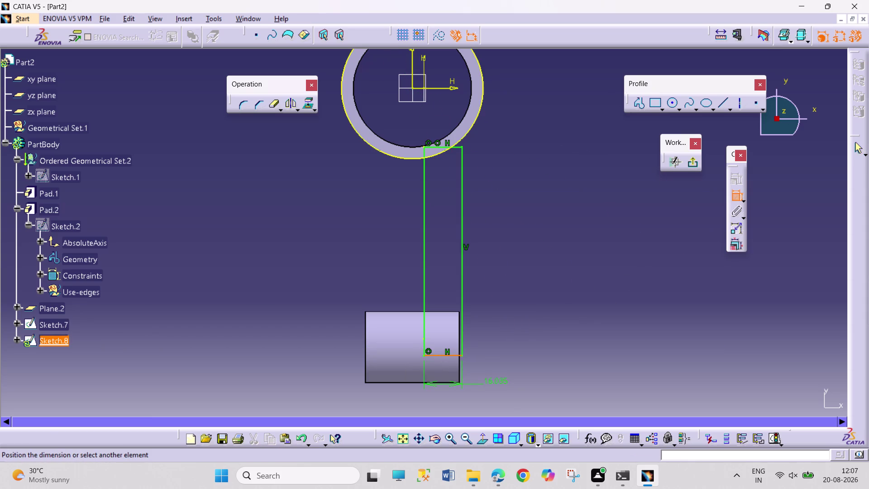
click(504, 384)
double_click(509, 382)
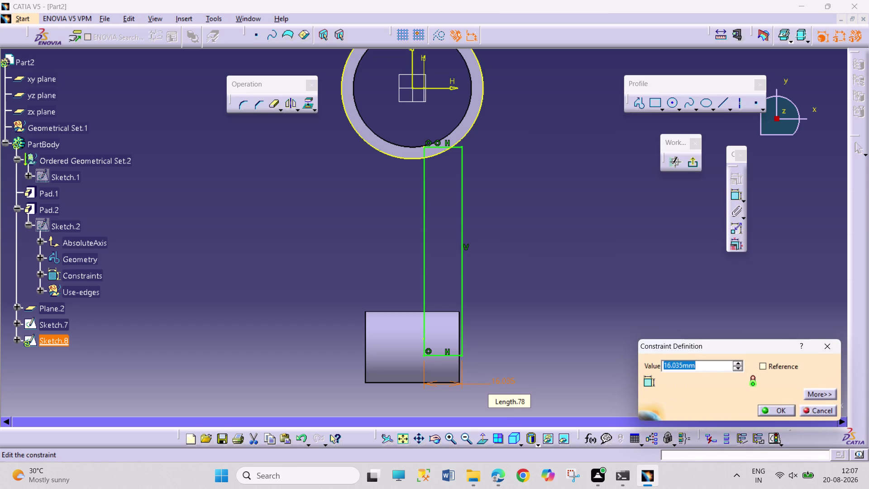
text(10)
key(Return)
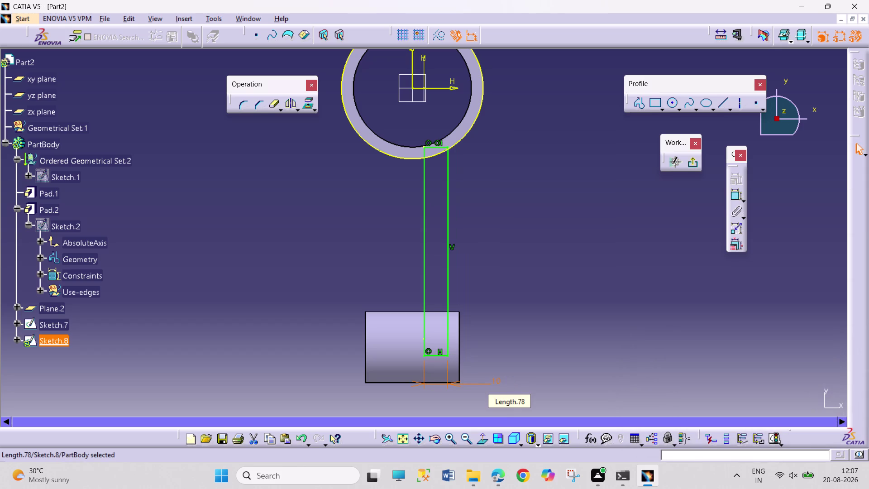
Quick Trim the shank's short top edge and exit the sketch.
click(276, 103)
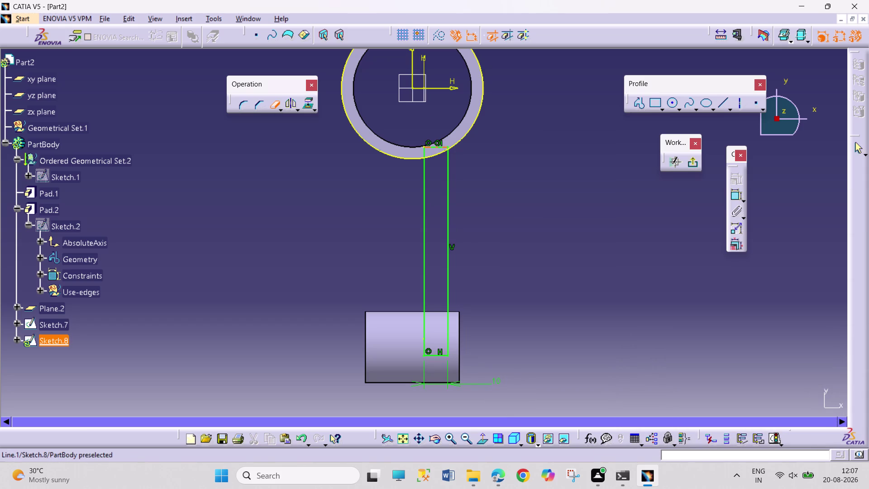
click(434, 147)
click(275, 105)
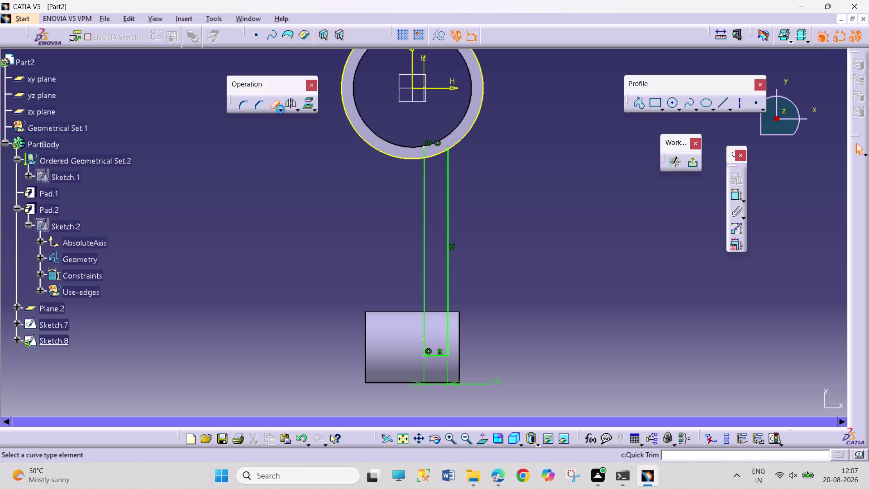
click(397, 157)
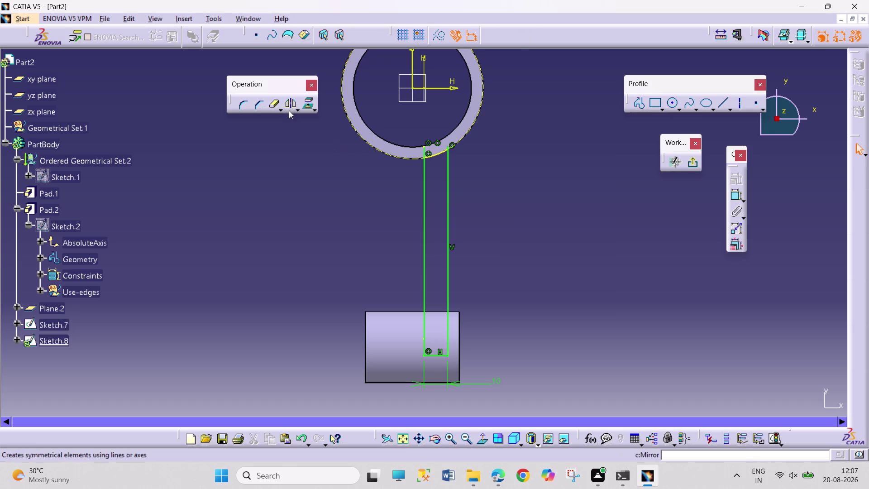
click(272, 103)
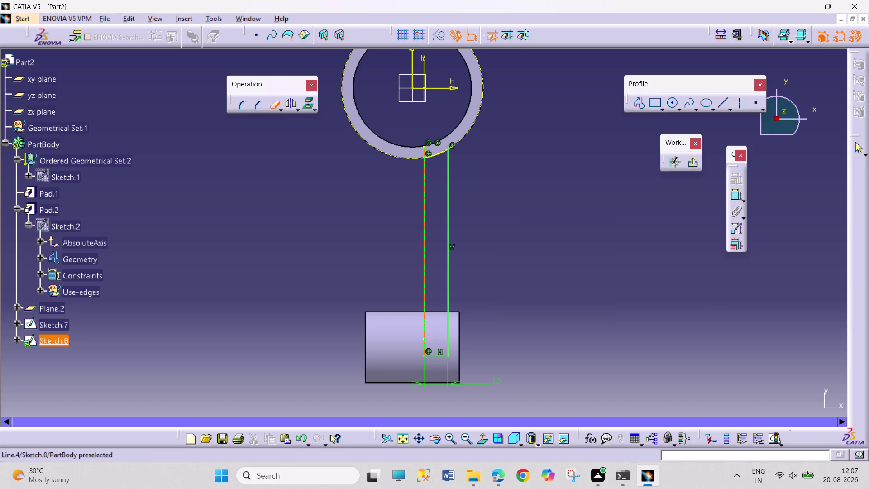
click(426, 150)
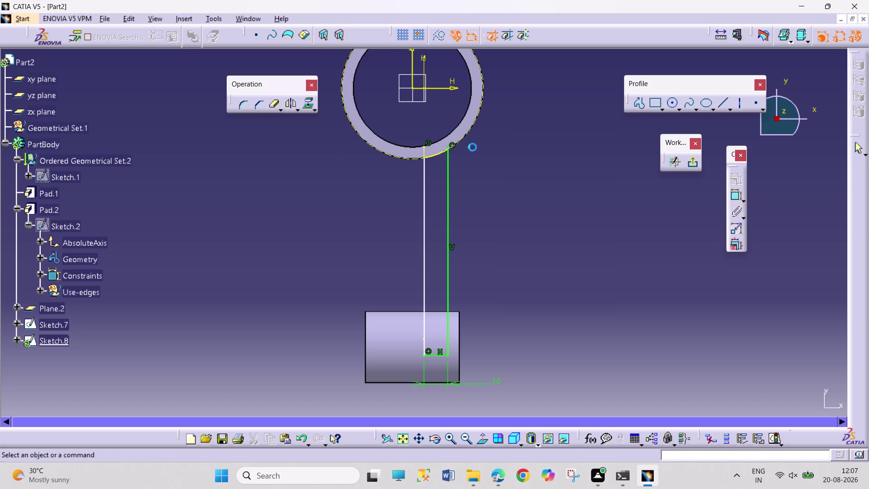
click(326, 169)
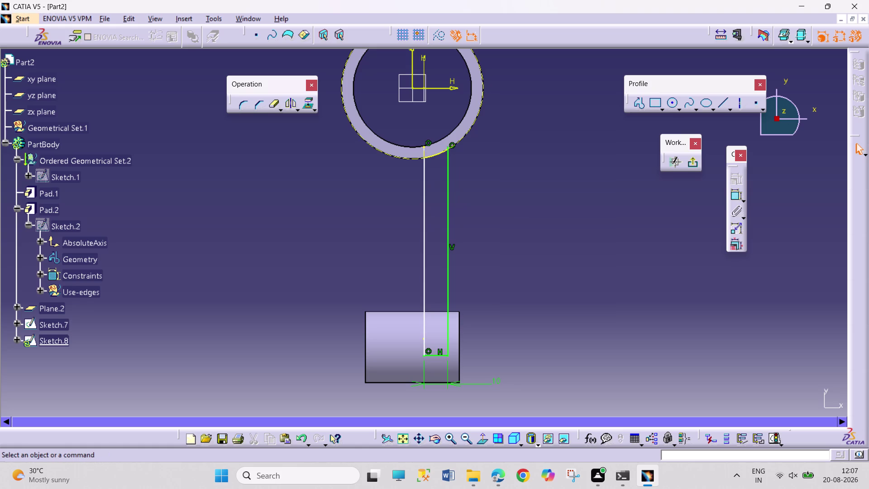
click(696, 166)
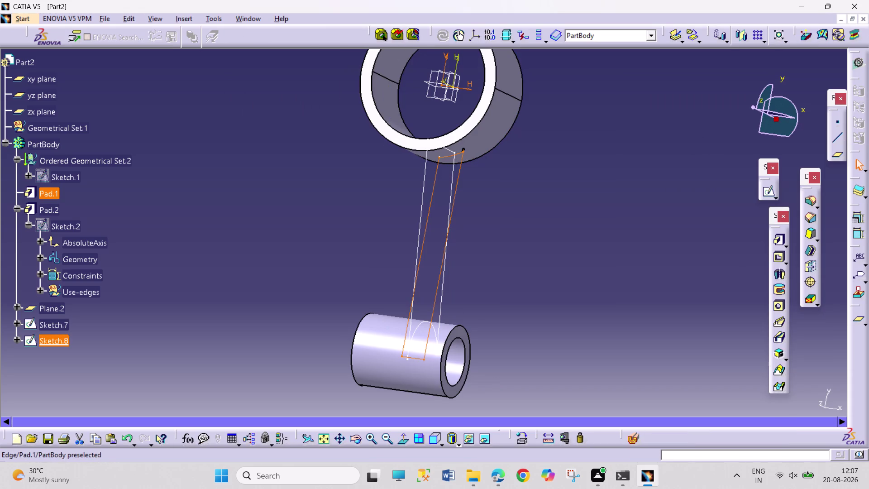
Reopen Sketch.8 and zoom in on where the shank meets the ring.
double_click(60, 339)
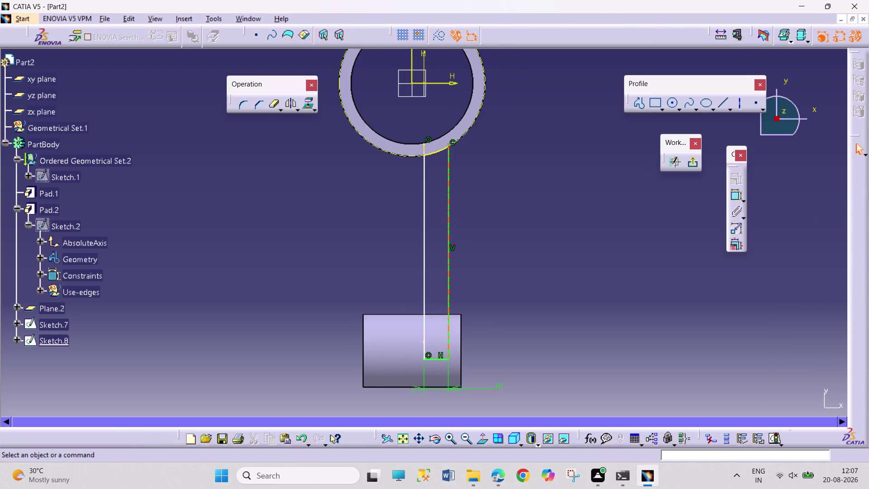
middle_drag(467, 271, 483, 117)
middle_drag(483, 116, 476, 146)
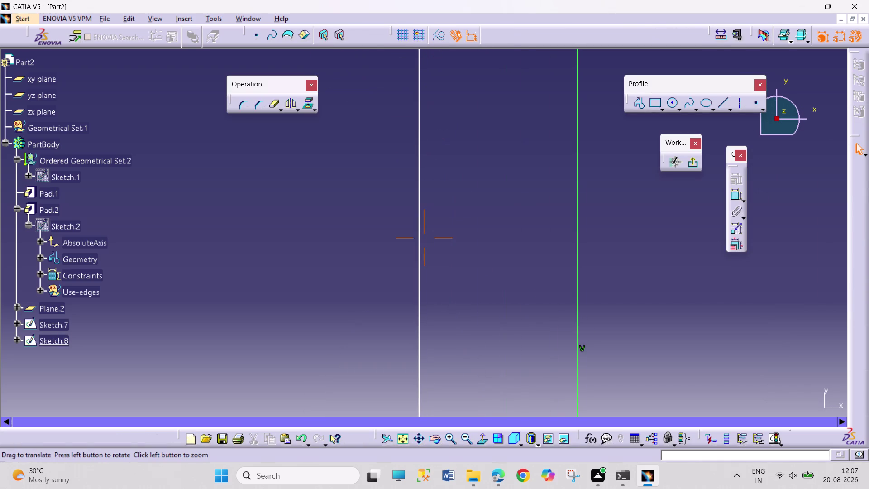
middle_drag(477, 146, 397, 352)
middle_drag(383, 165, 350, 381)
scroll(up, 3)
middle_drag(378, 217, 363, 289)
scroll(up, 3)
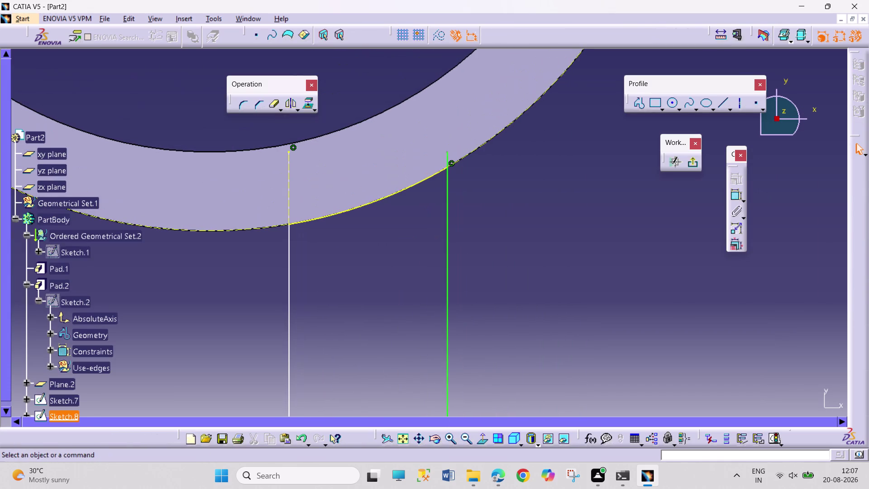
click(271, 106)
click(449, 158)
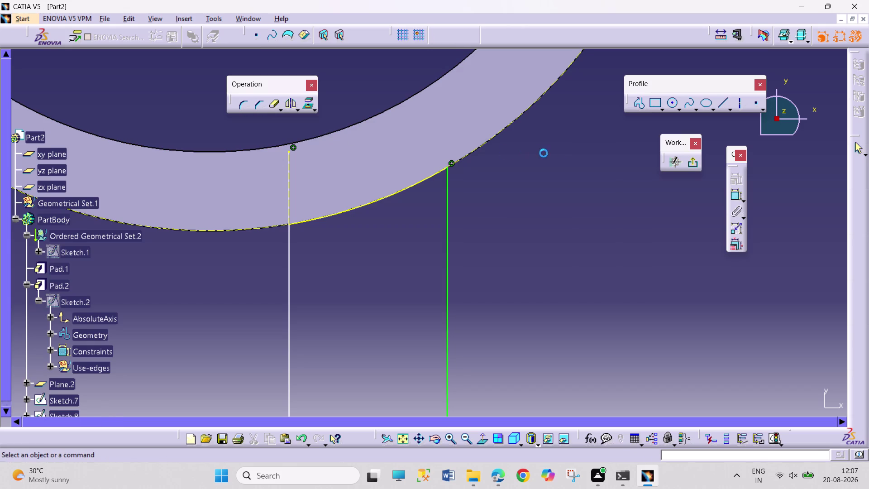
Exit Sketch.8 and rotate the part to view it in 3D.
click(696, 163)
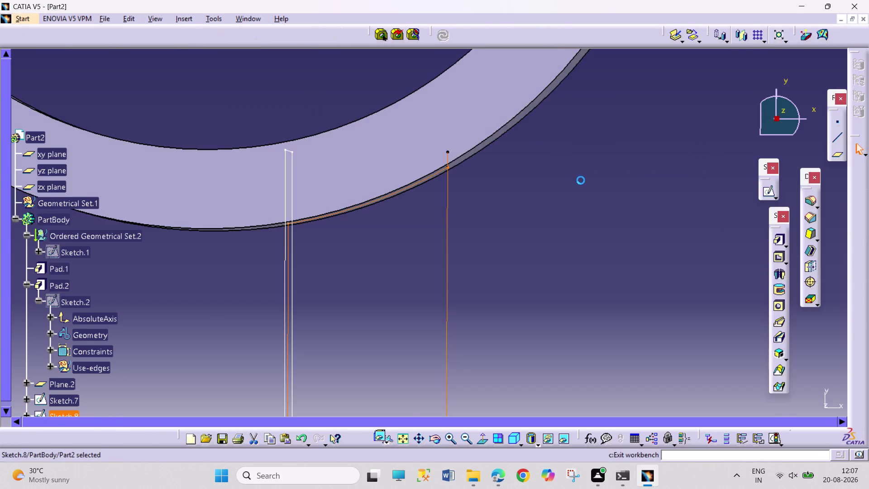
middle_drag(587, 174, 519, 311)
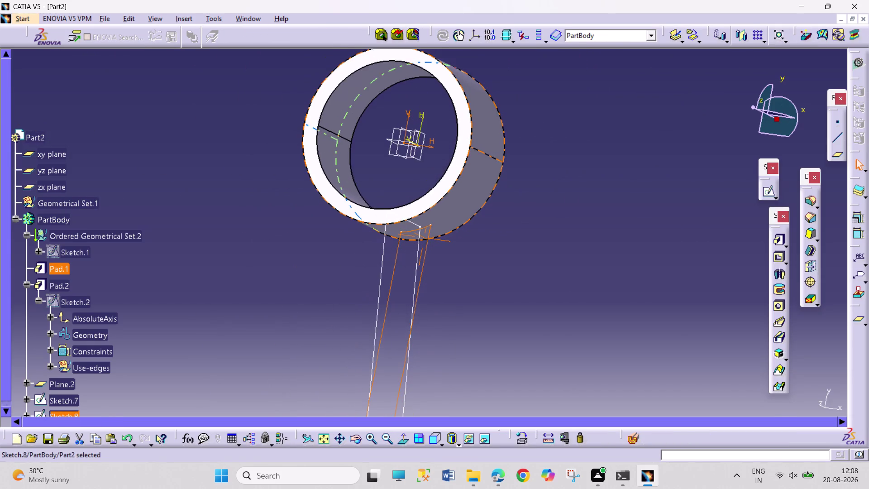
middle_drag(495, 311, 523, 190)
middle_click(544, 237)
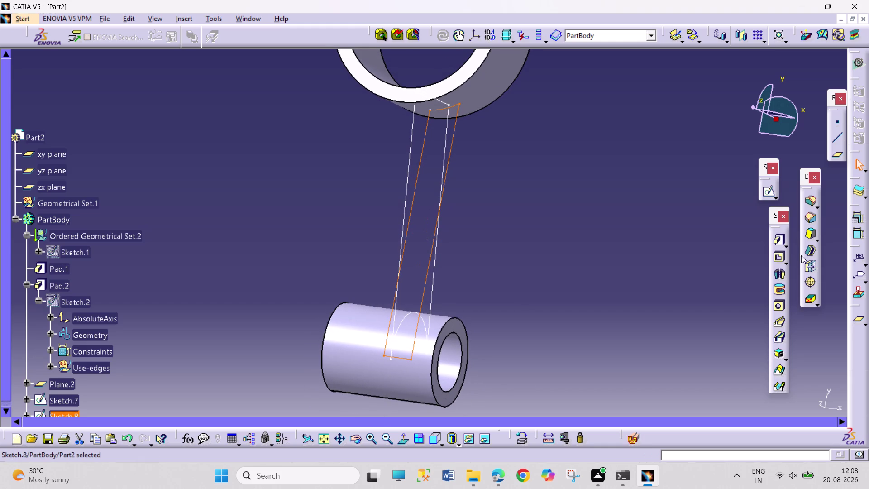
click(777, 353)
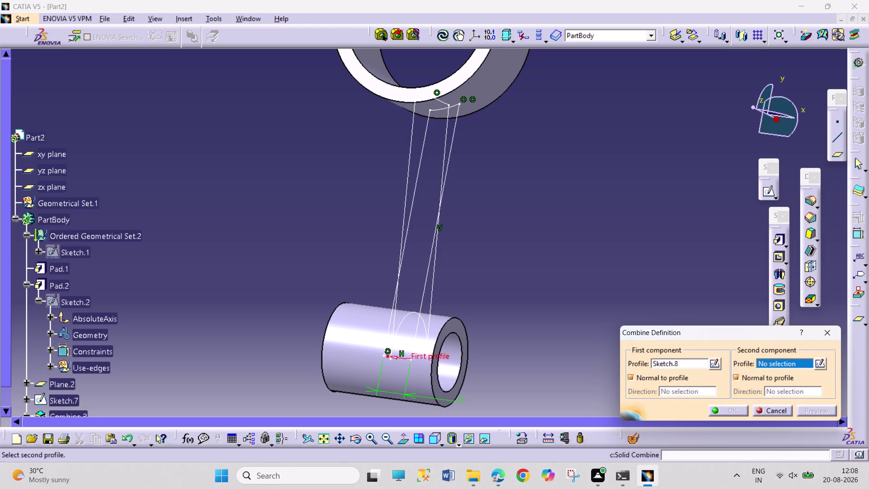
Pick the second shank sketch as the other profile, preview, and create Combine.3.
click(432, 288)
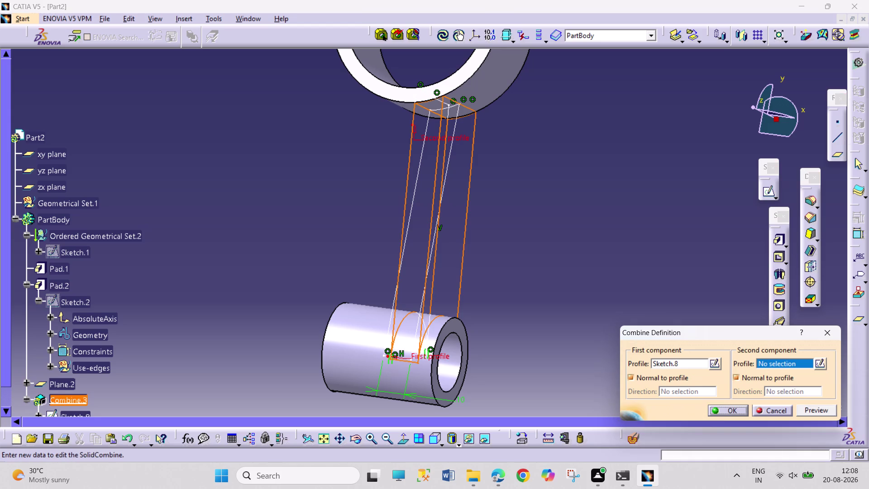
click(721, 409)
click(695, 381)
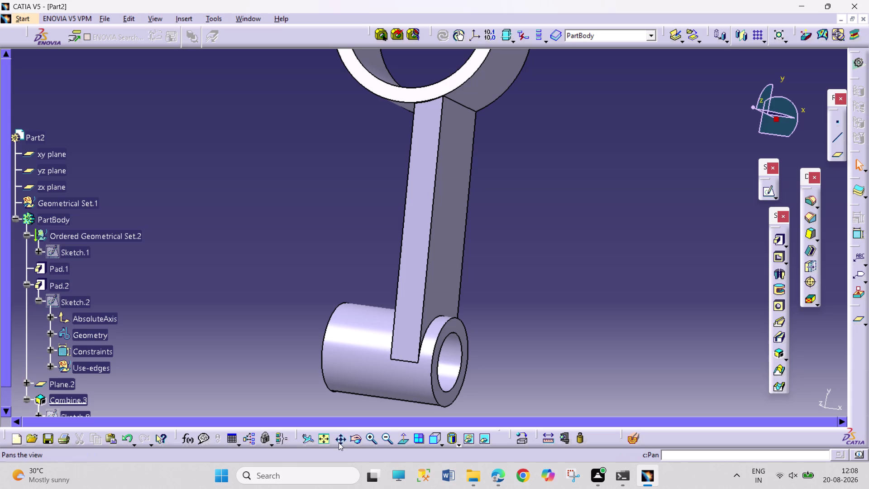
Orbit the Combine.3 rod to inspect the shank, small-end boss and big-end ring.
click(349, 433)
drag(530, 349, 324, 282)
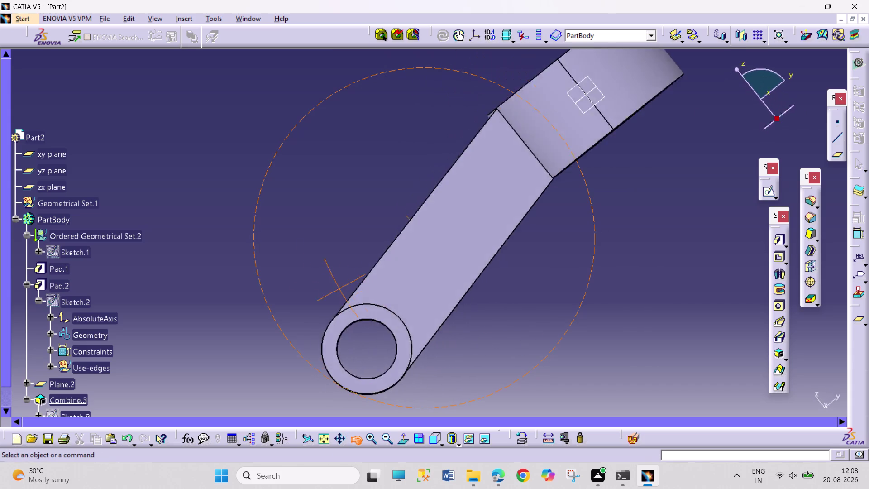
drag(324, 283, 520, 153)
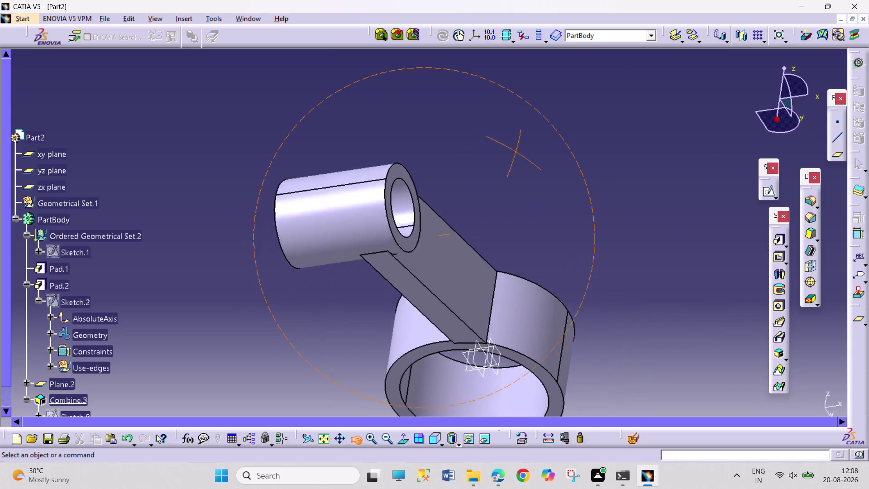
drag(519, 152, 465, 239)
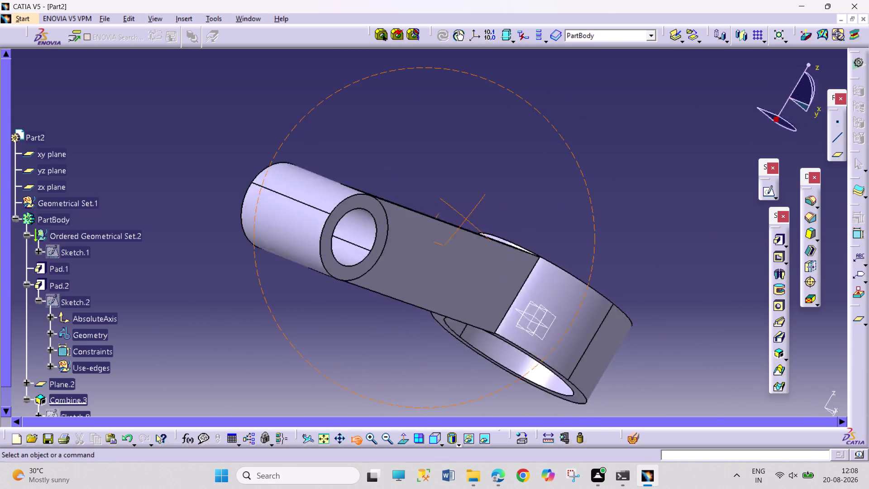
drag(466, 239, 380, 366)
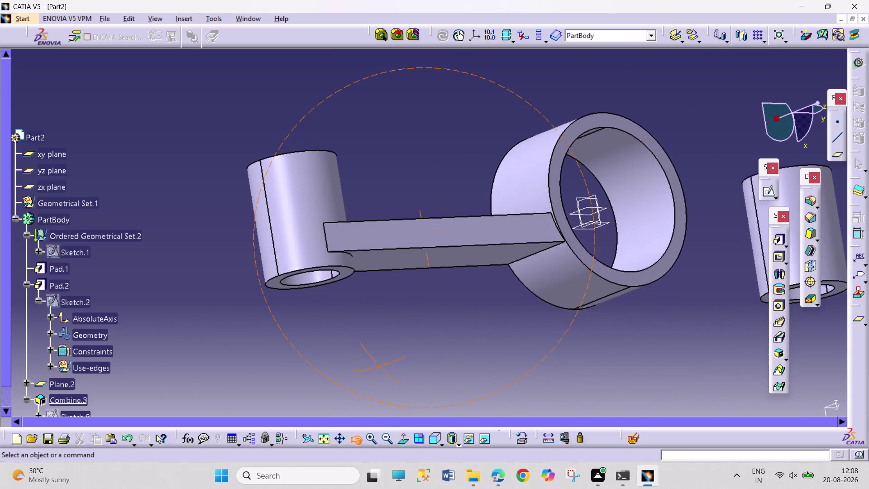
drag(379, 366, 417, 349)
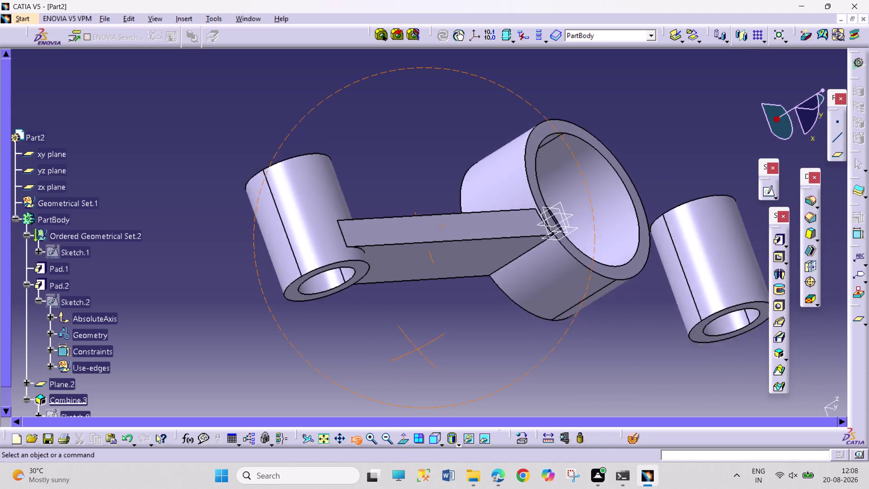
drag(417, 349, 426, 358)
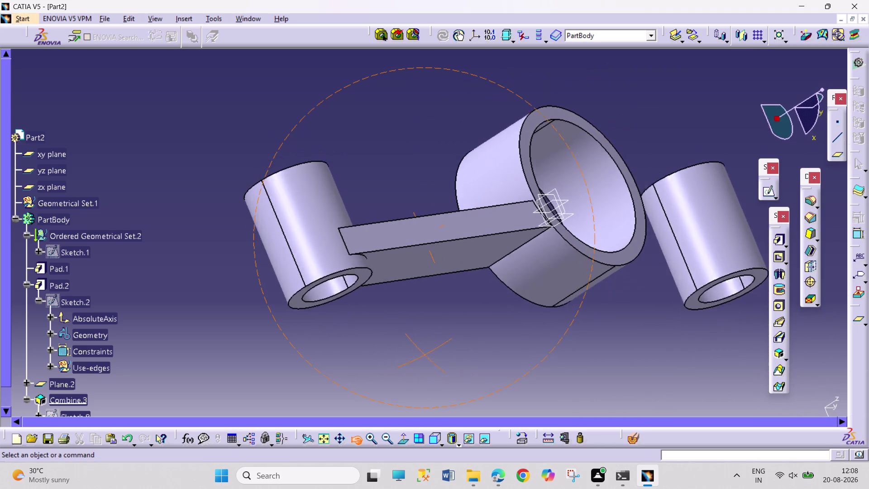
drag(426, 358, 433, 398)
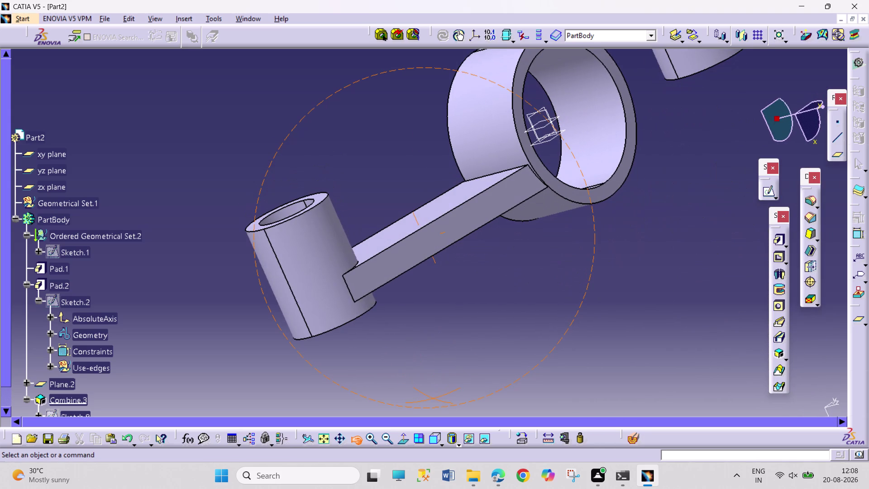
drag(434, 397, 481, 354)
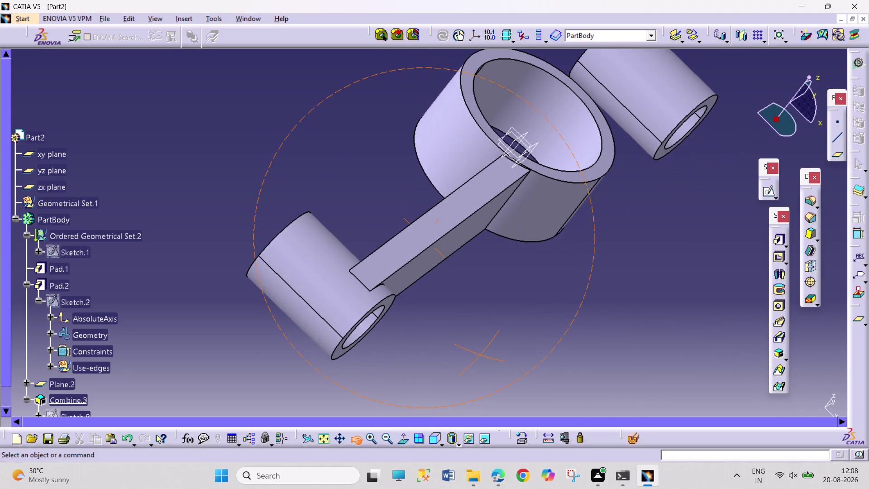
drag(480, 354, 480, 356)
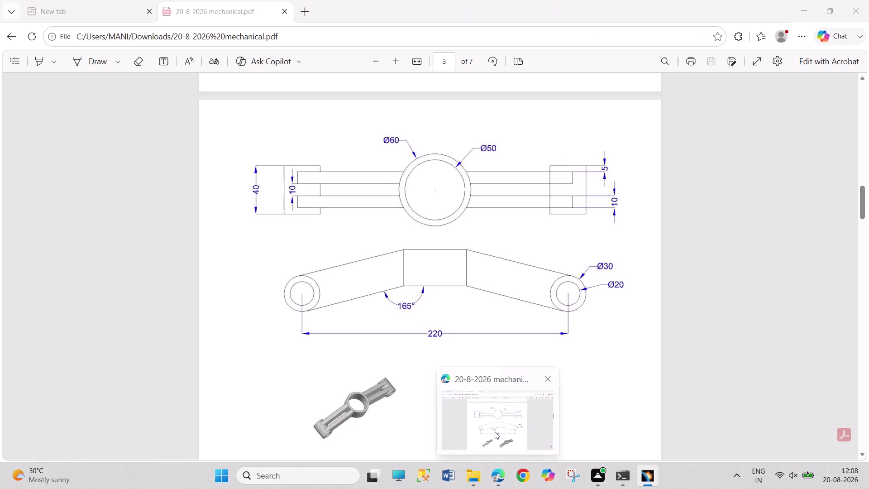
Bring up the reference drawing PDF and zoom into the isometric renderings.
click(495, 431)
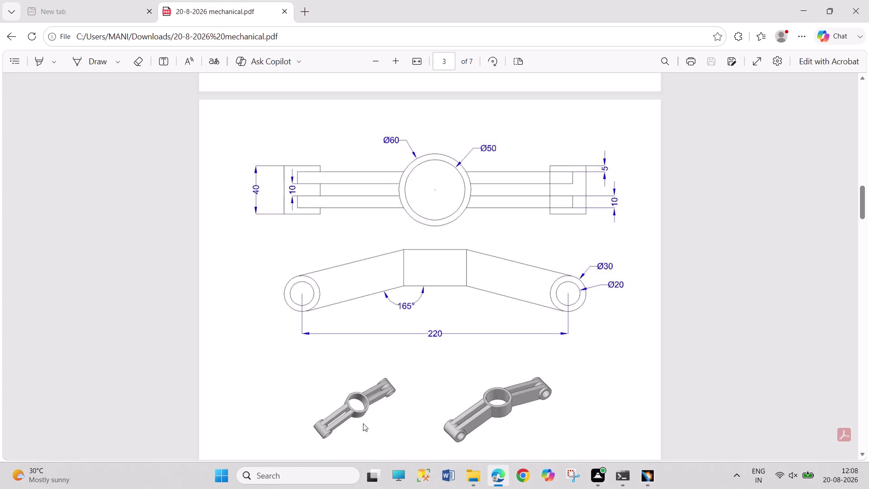
triple_click(394, 65)
double_click(393, 65)
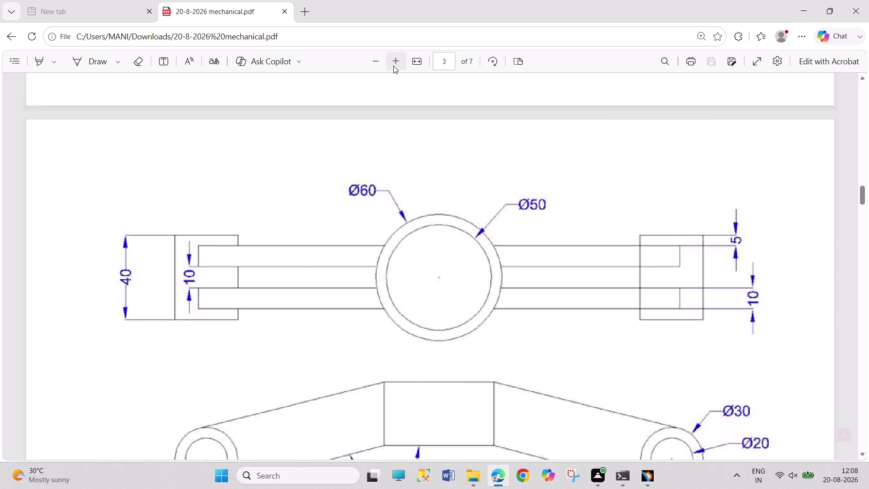
scroll(down, 3)
scroll(down, 3)
scroll(up, 3)
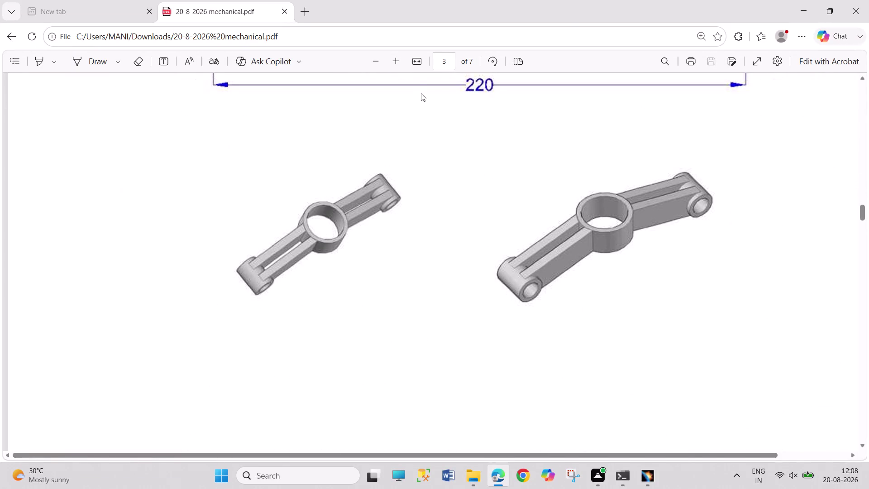
double_click(403, 64)
Enlarge the isometric connecting rod further, scroll around it, and return to CATIA.
scroll(down, 3)
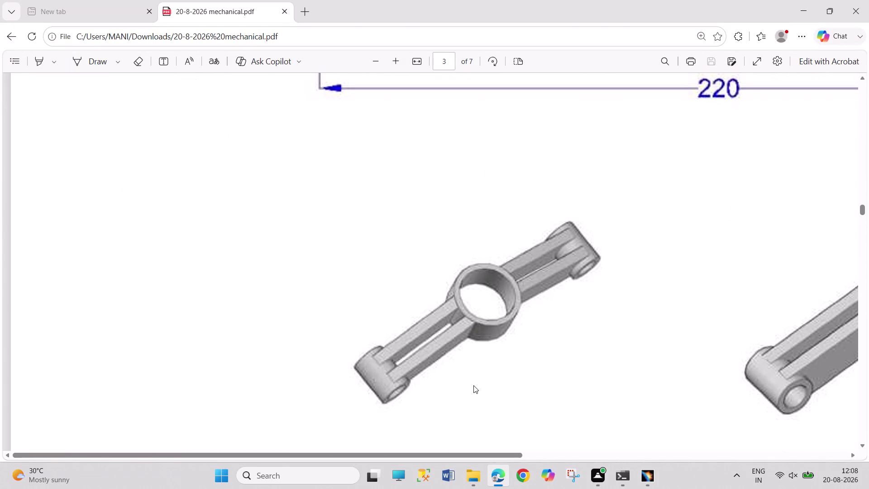
double_click(394, 61)
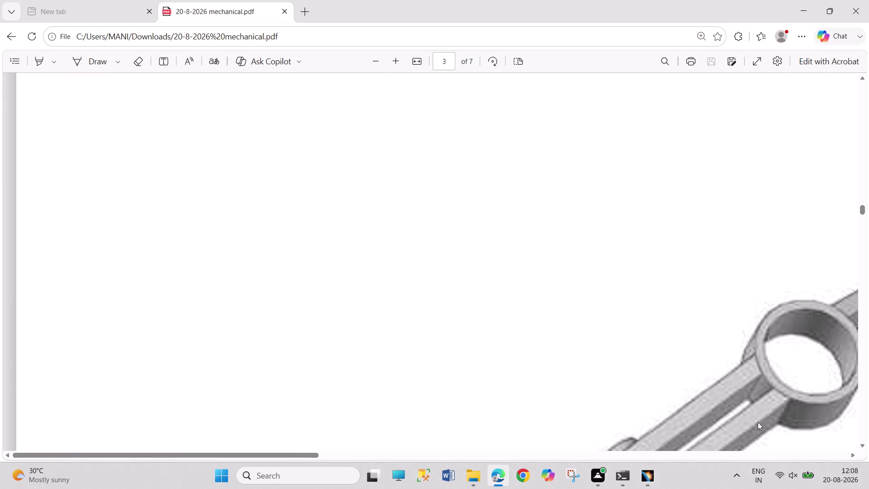
scroll(down, 3)
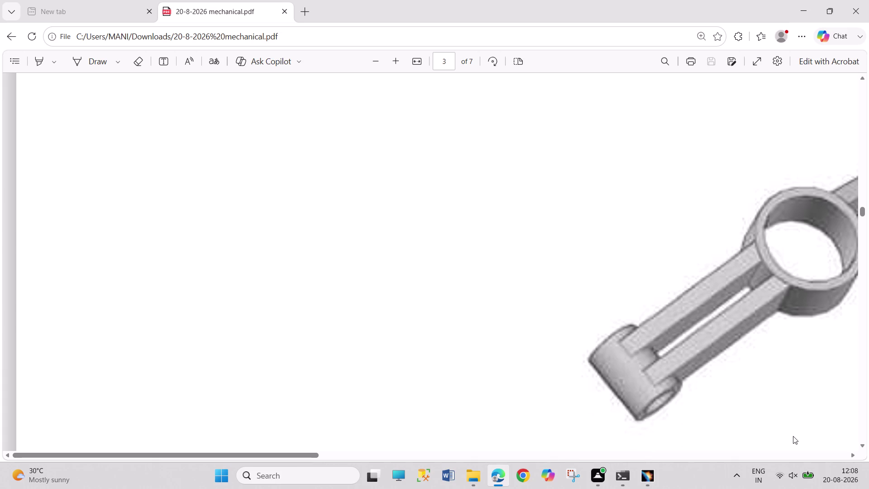
scroll(up, 3)
scroll(down, 3)
scroll(down, 3)
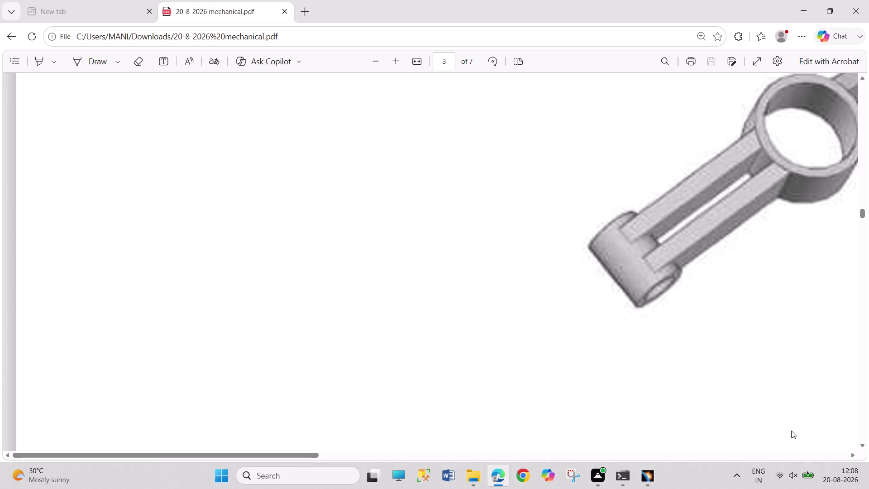
scroll(down, 3)
drag(267, 452, 419, 458)
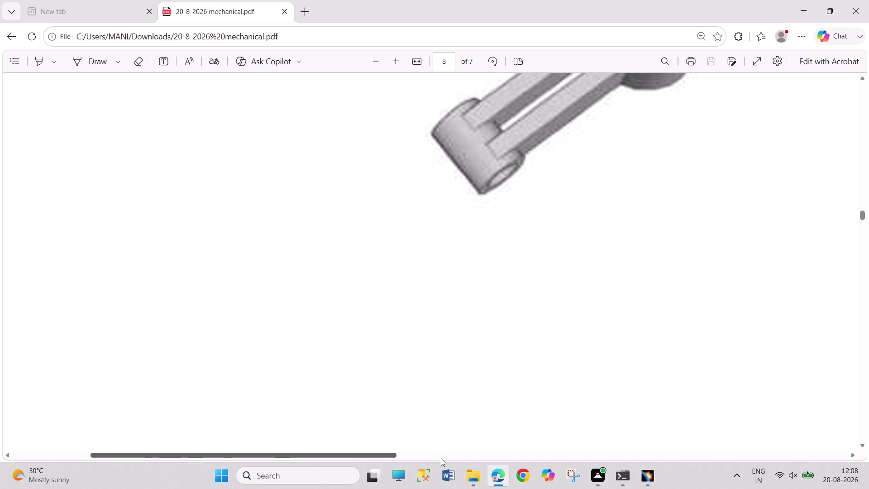
drag(418, 458, 598, 446)
scroll(up, 3)
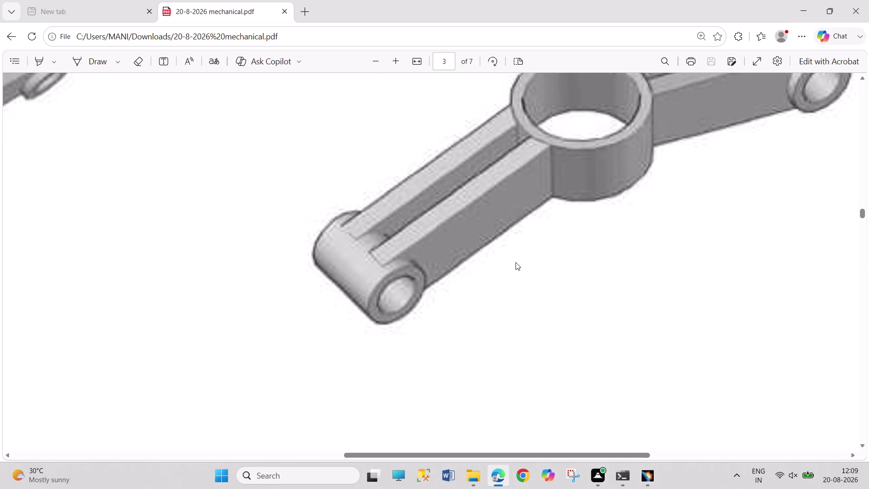
scroll(up, 3)
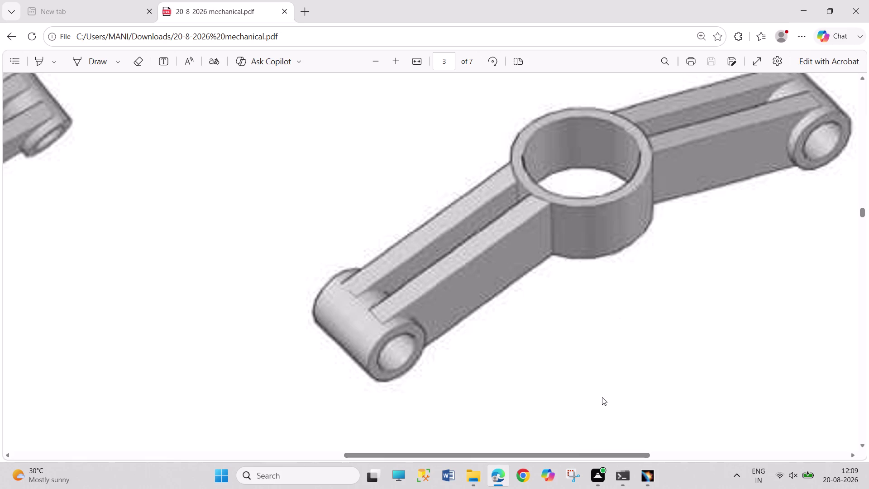
click(641, 472)
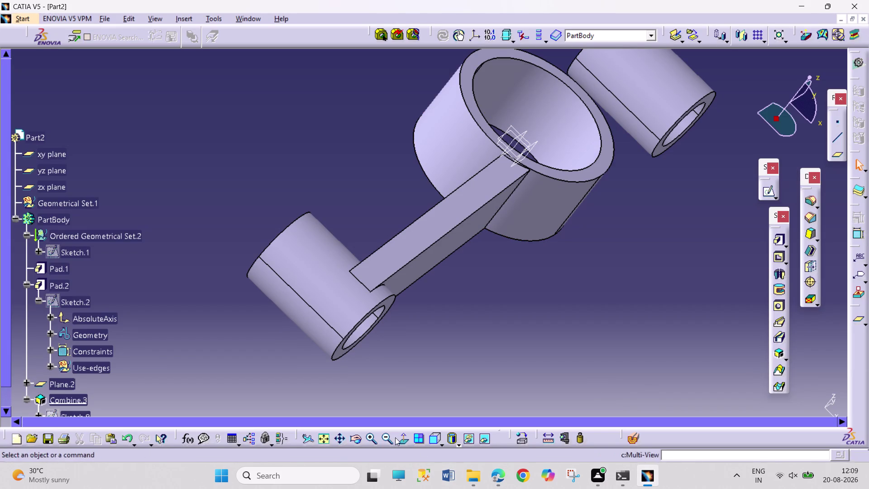
Orbit the Combine.3 rod to check the shank side, thickness and small-end boss.
click(355, 440)
drag(524, 341, 505, 298)
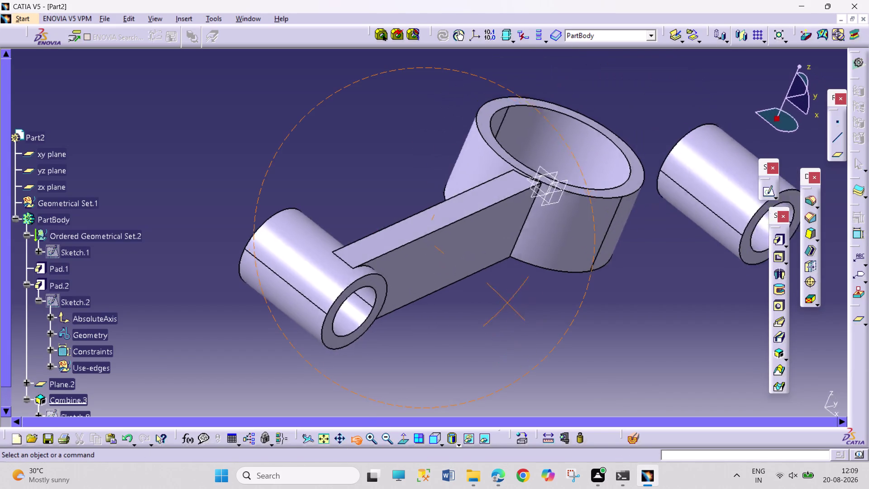
drag(505, 298, 643, 267)
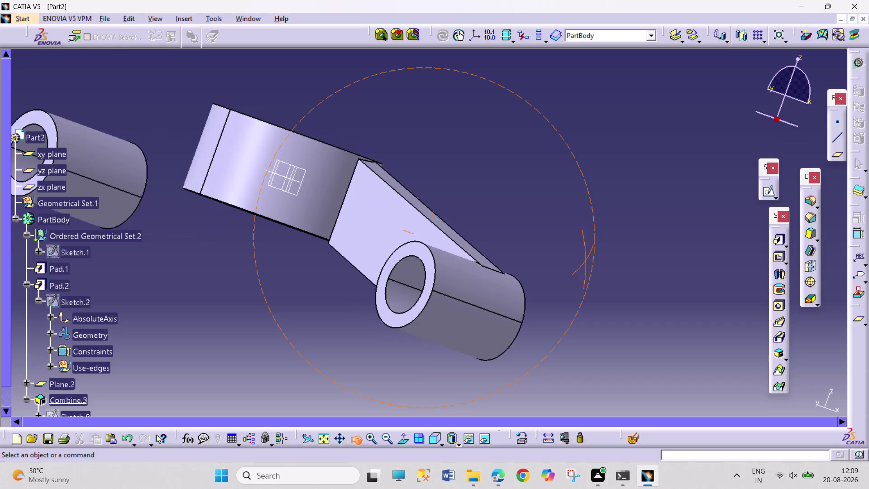
drag(643, 267, 398, 273)
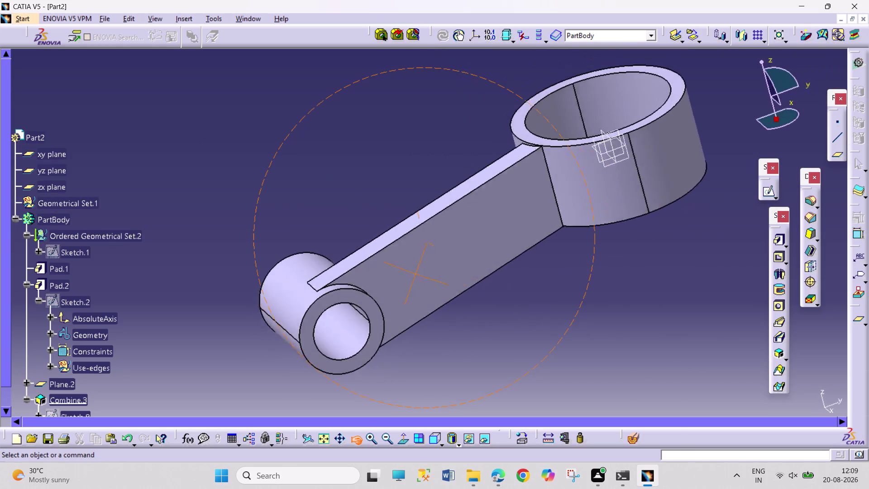
drag(399, 273, 559, 320)
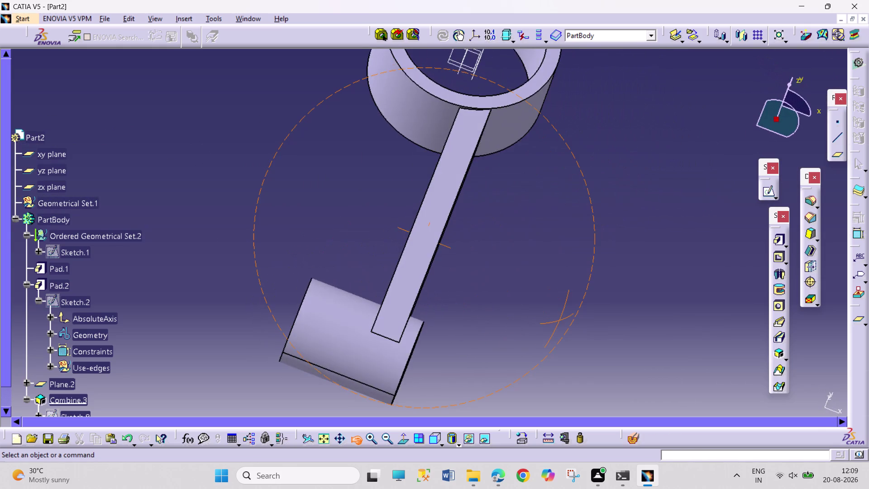
drag(560, 321, 568, 322)
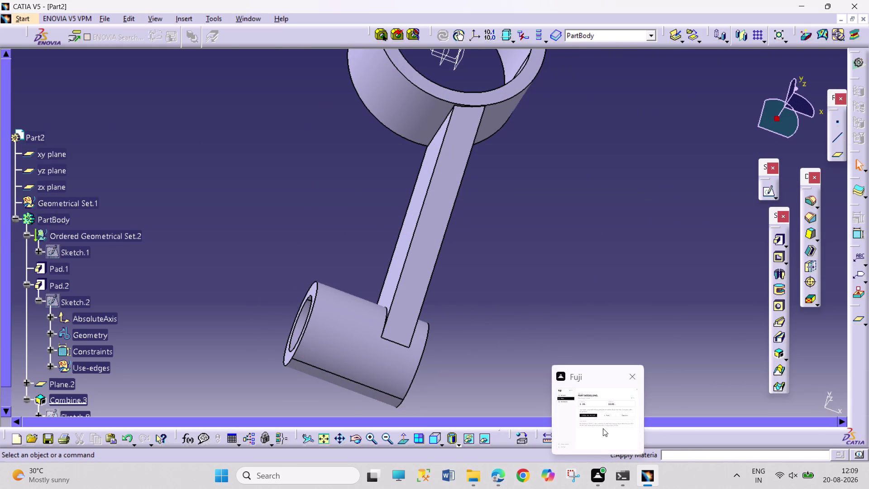
drag(617, 242, 682, 296)
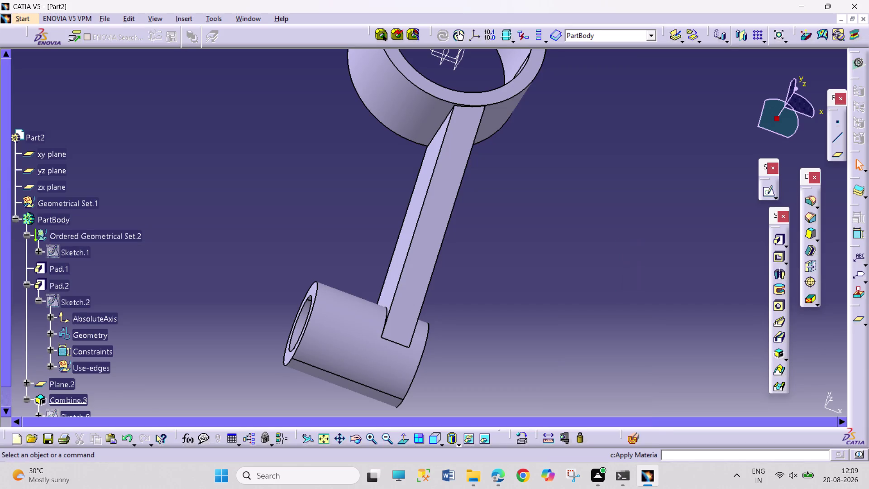
drag(596, 250, 641, 314)
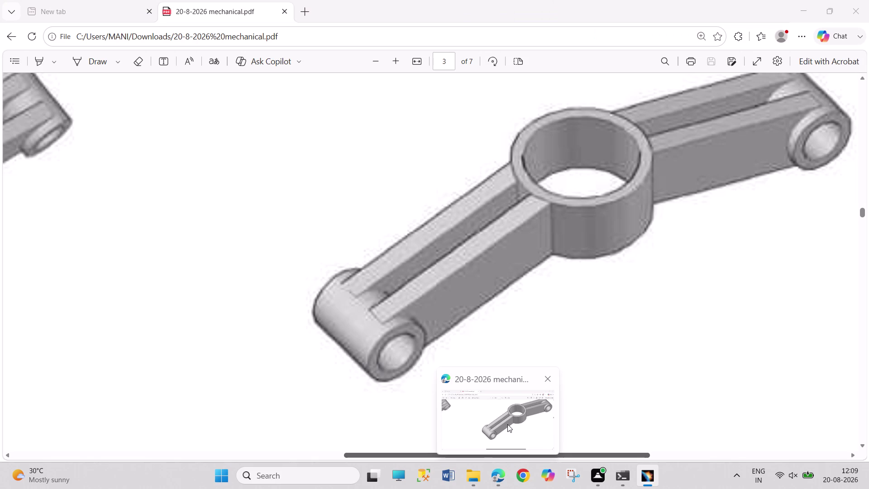
Fit the whole connecting-rod drawing page in view, then zoom in one step.
click(507, 424)
scroll(up, 3)
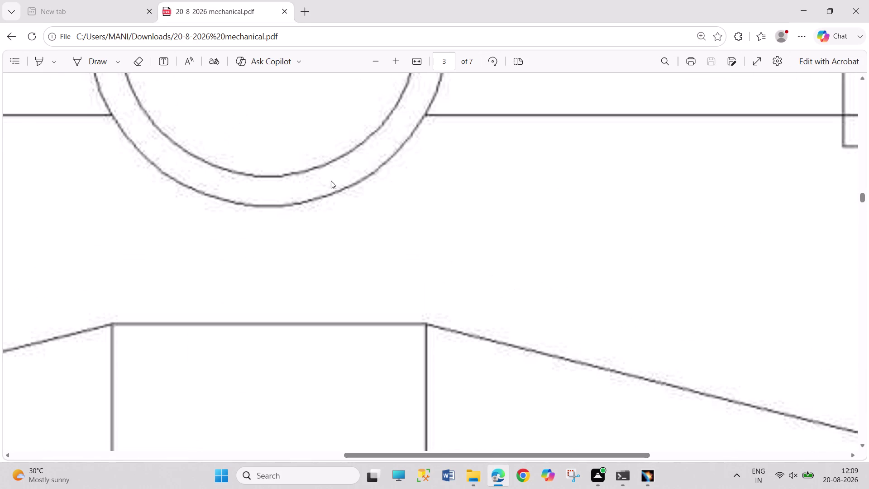
click(423, 63)
scroll(up, 3)
scroll(up, 3)
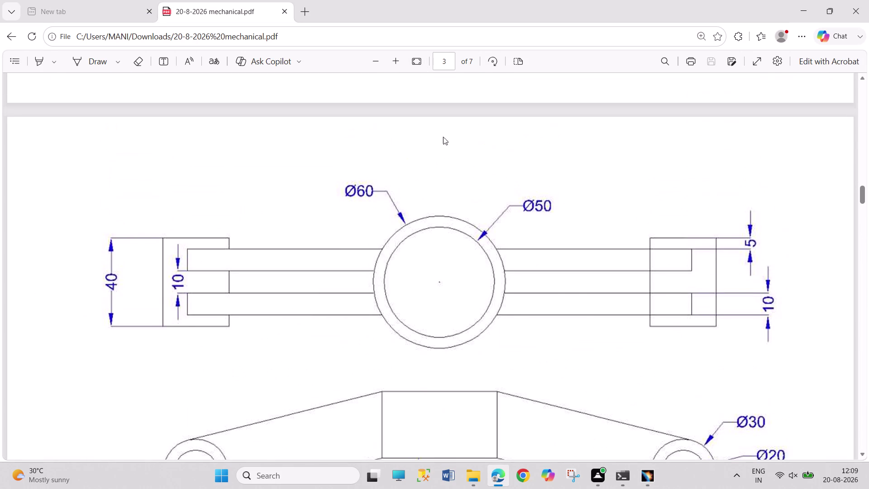
click(420, 61)
click(420, 61)
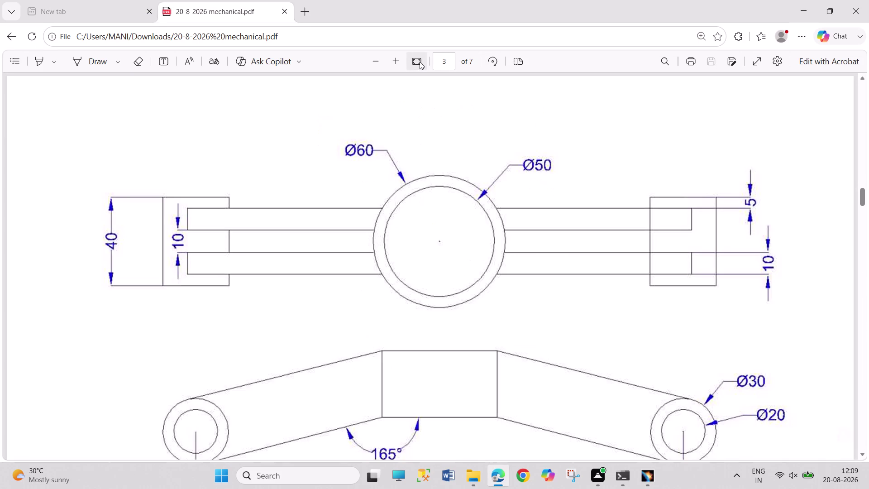
click(419, 61)
triple_click(397, 63)
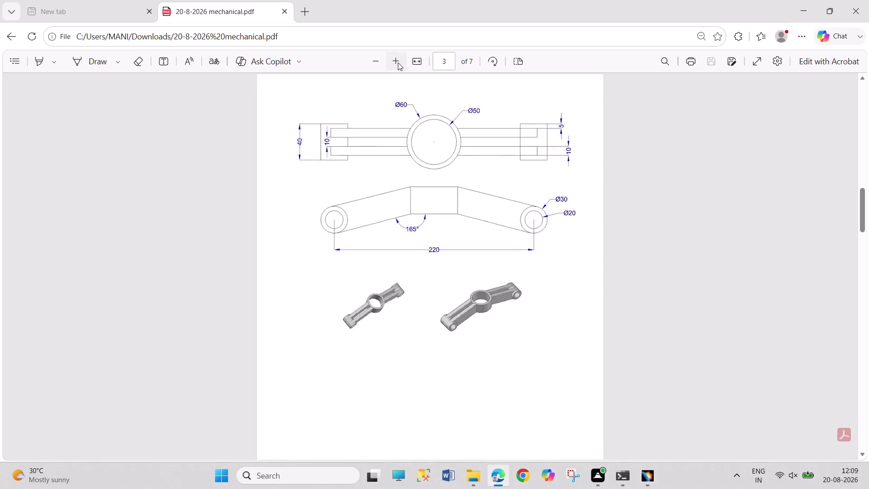
click(398, 62)
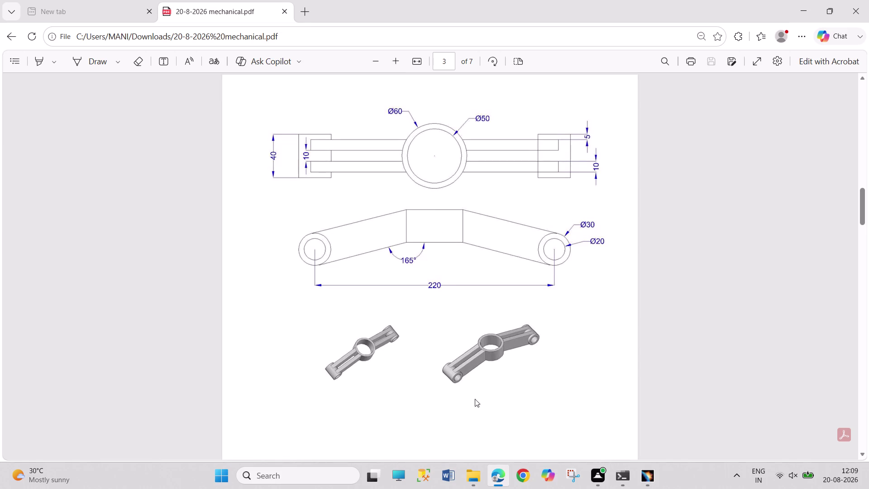
click(640, 480)
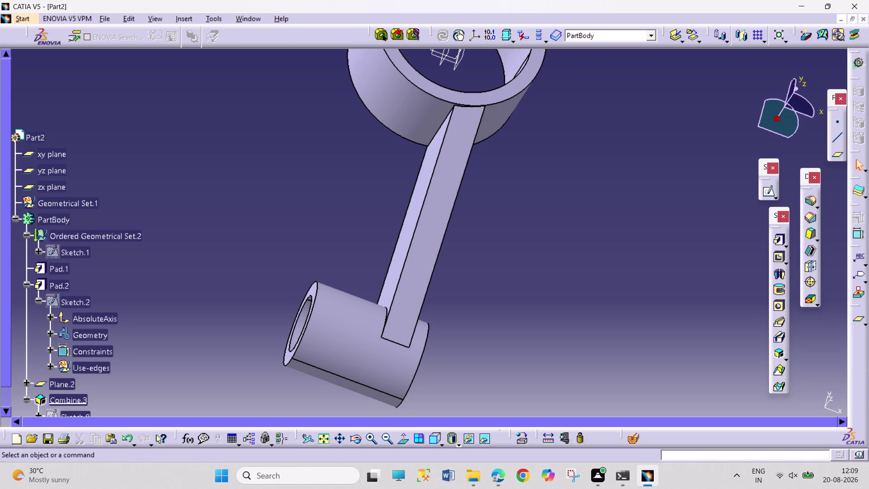
Create a reference plane offset 5 mm from the yz plane.
click(837, 156)
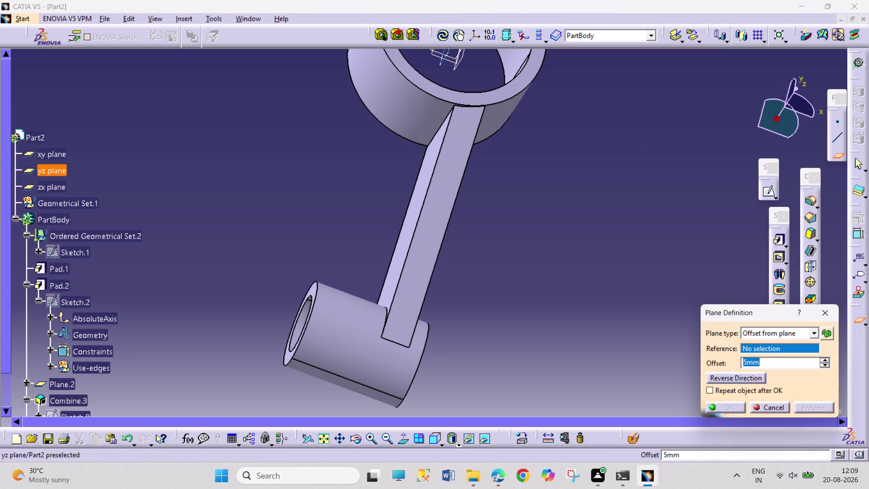
click(440, 65)
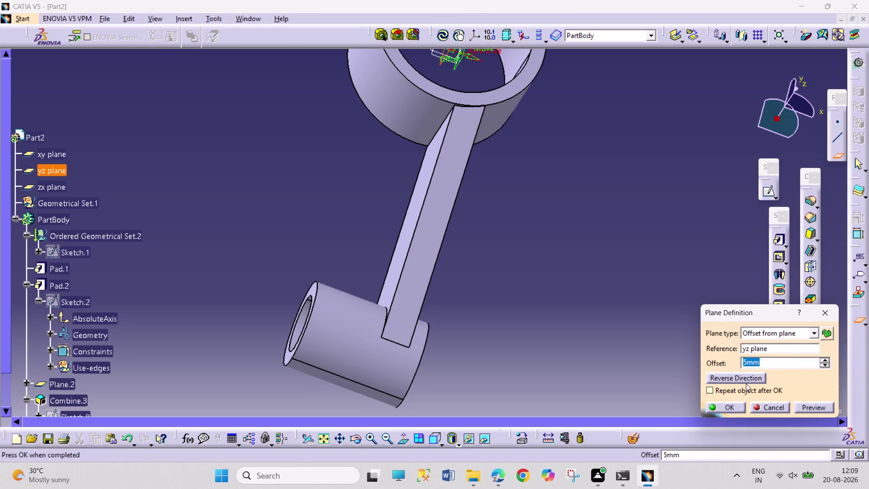
click(743, 379)
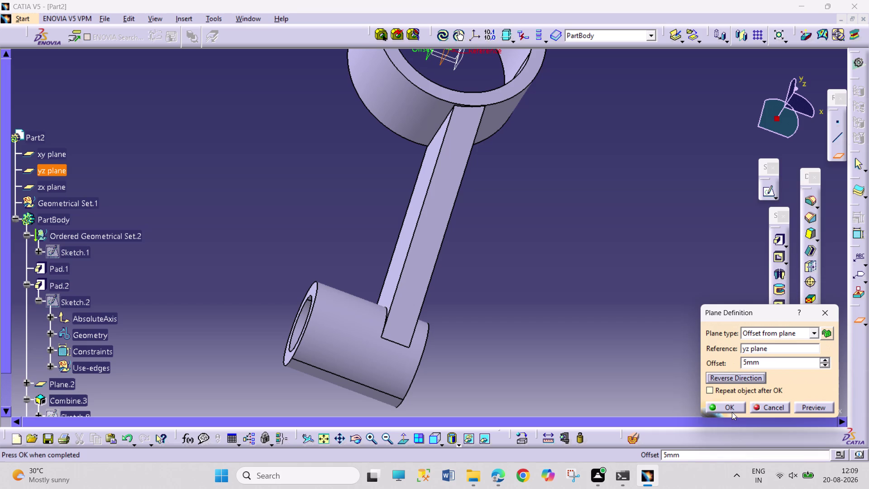
click(732, 412)
click(428, 57)
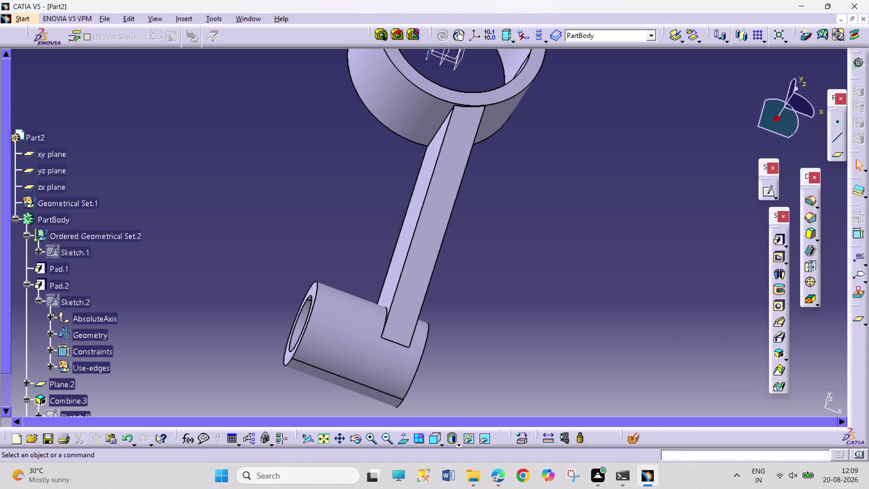
click(765, 195)
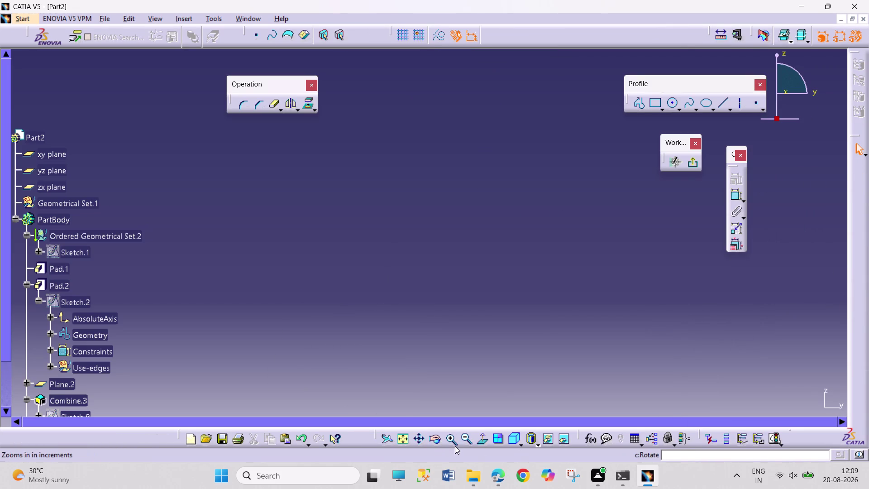
click(486, 442)
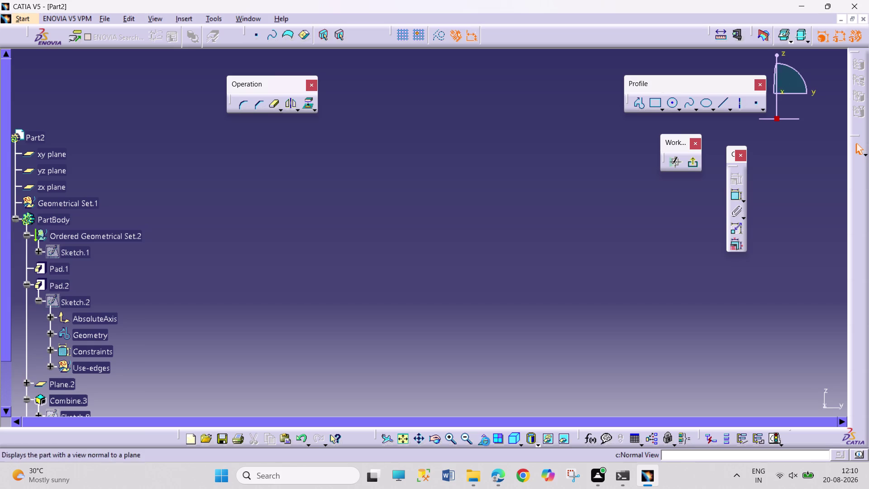
click(405, 435)
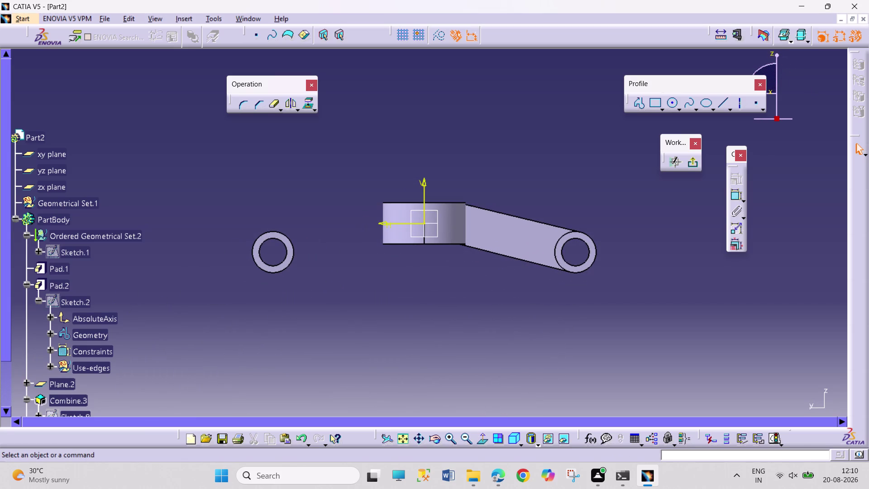
triple_click(453, 440)
triple_click(454, 439)
triple_click(454, 439)
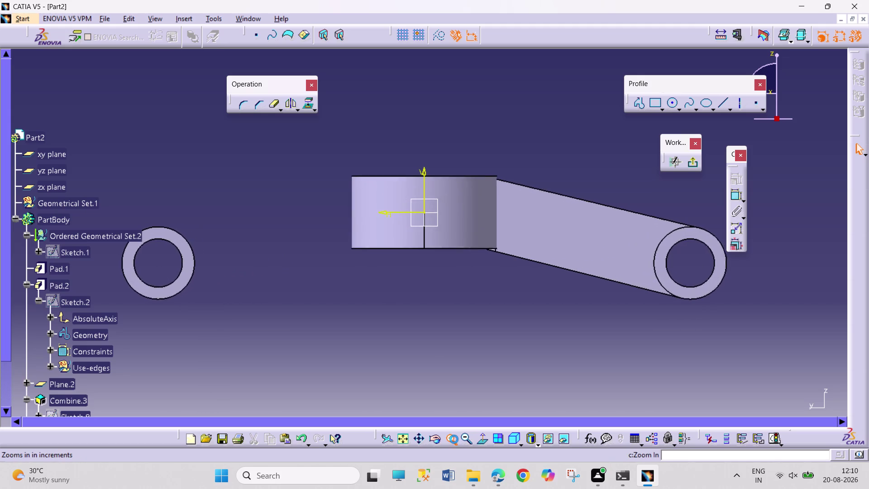
triple_click(454, 439)
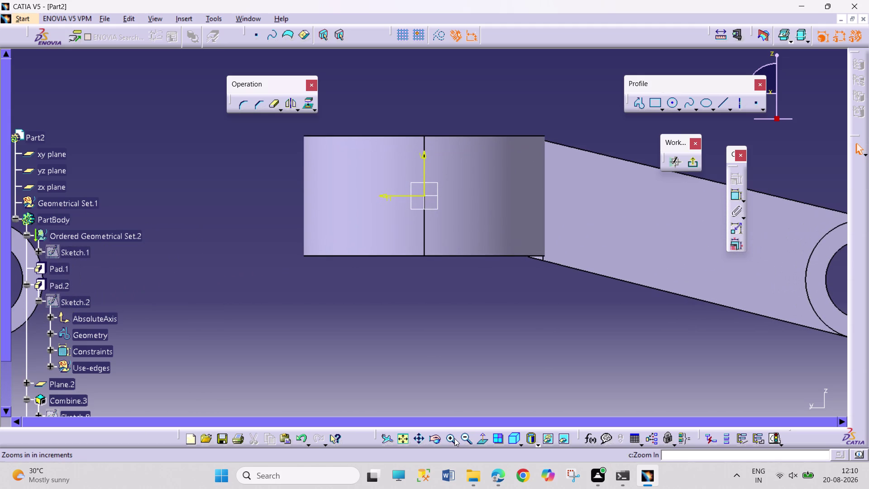
click(436, 442)
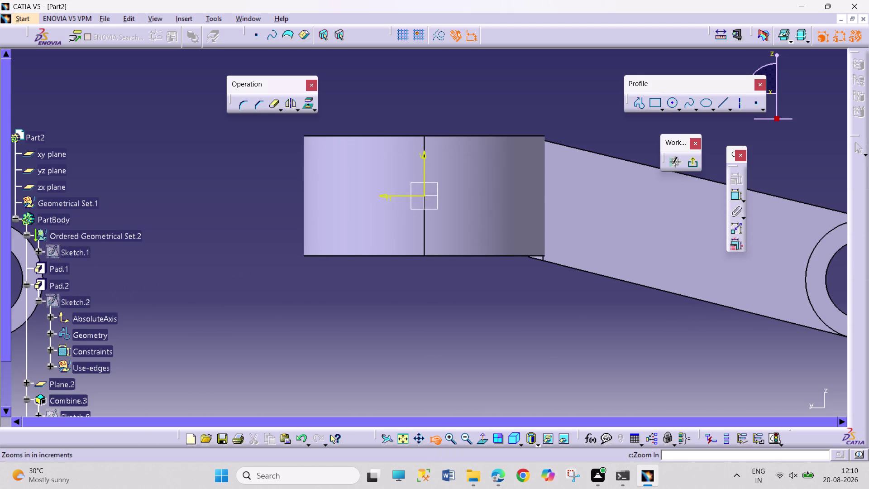
drag(503, 397, 376, 326)
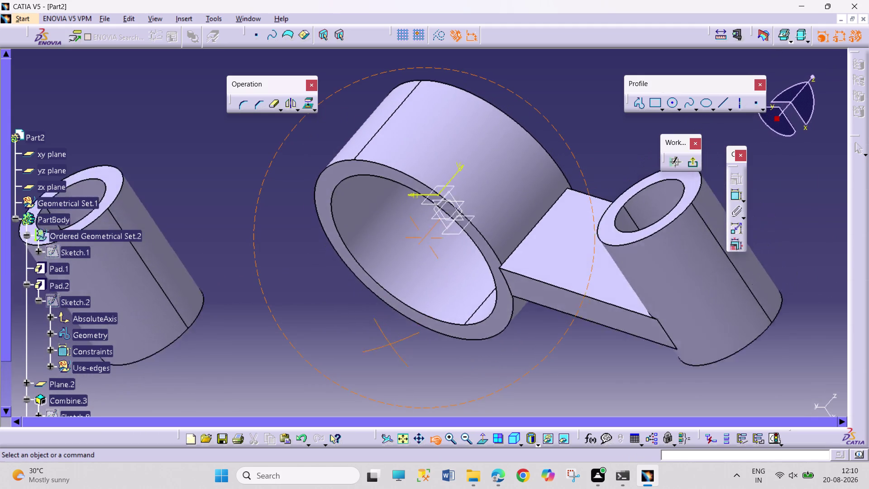
drag(376, 327, 414, 393)
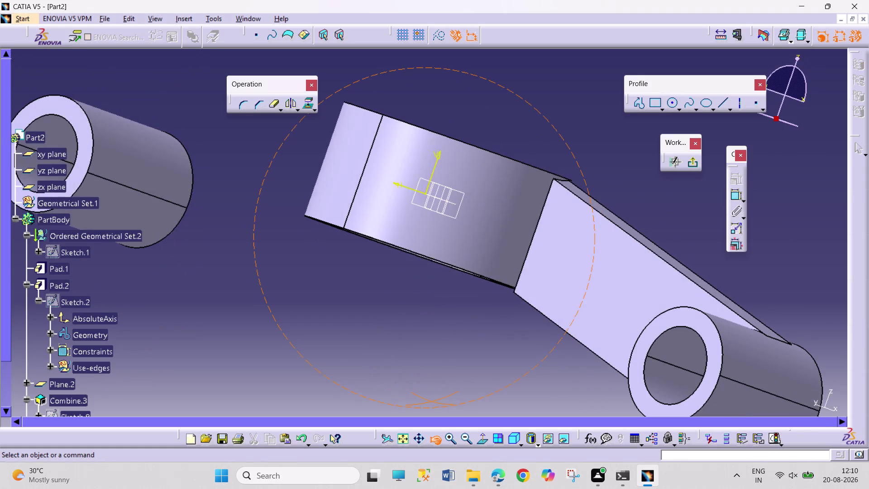
drag(414, 393, 529, 346)
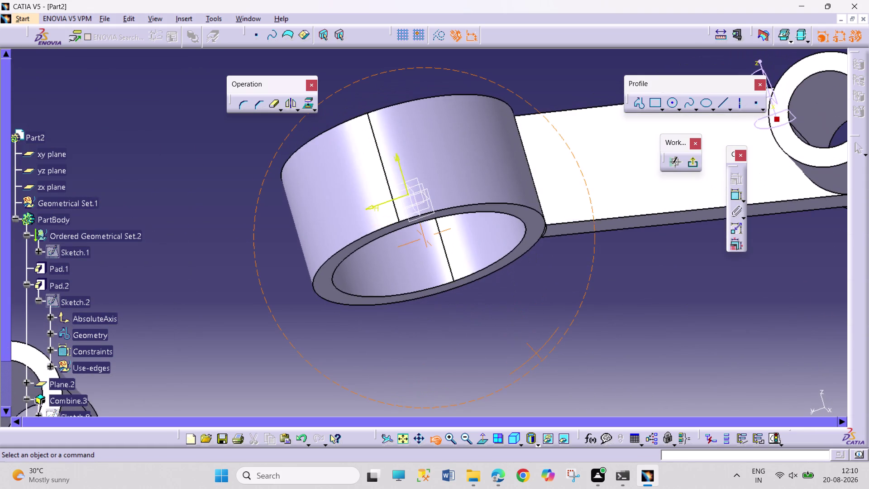
drag(529, 346, 525, 348)
click(483, 444)
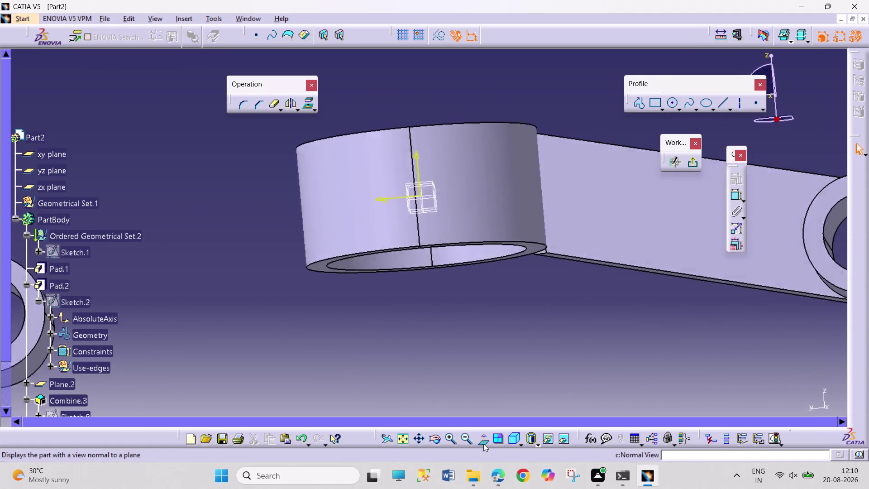
click(404, 438)
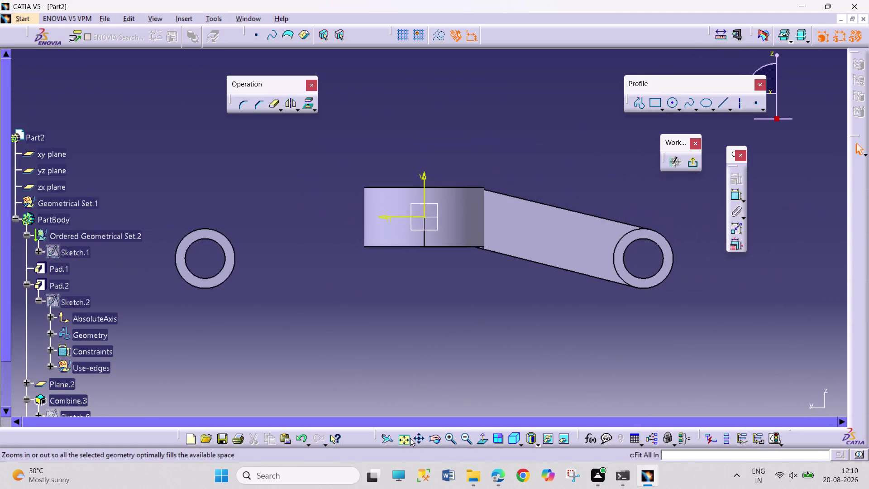
triple_click(446, 442)
click(421, 444)
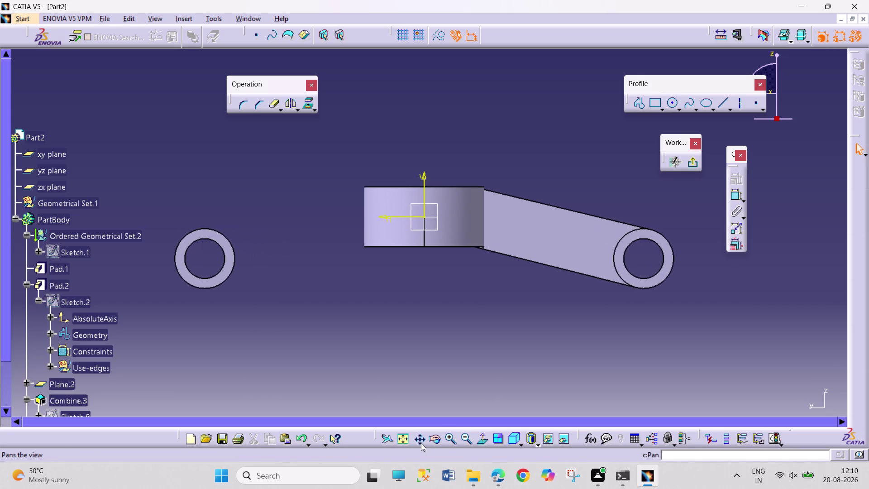
drag(533, 391, 443, 387)
triple_click(452, 442)
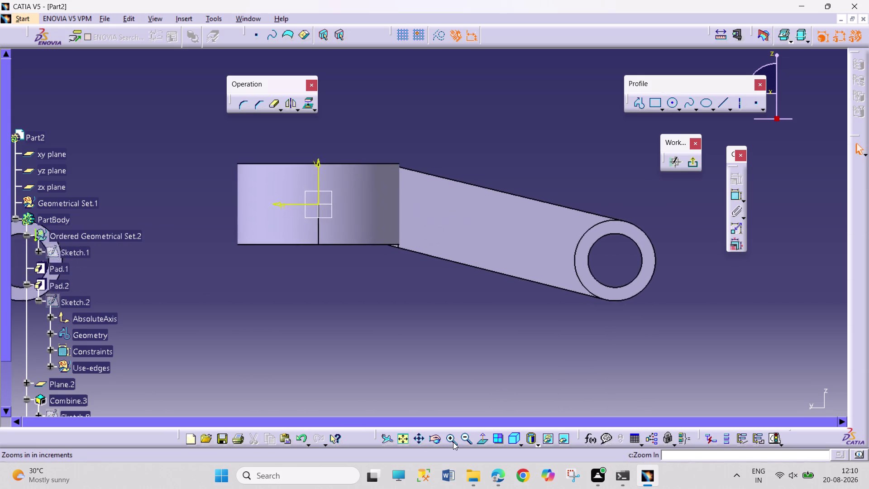
click(422, 440)
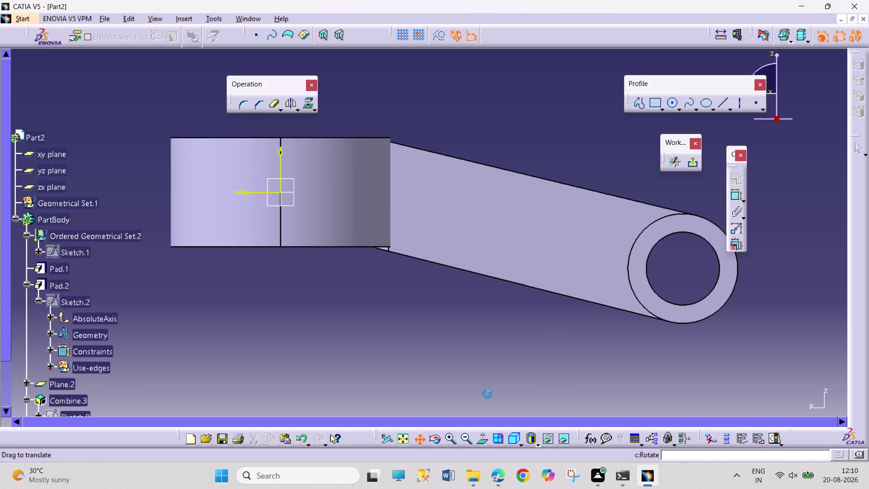
drag(490, 390, 443, 391)
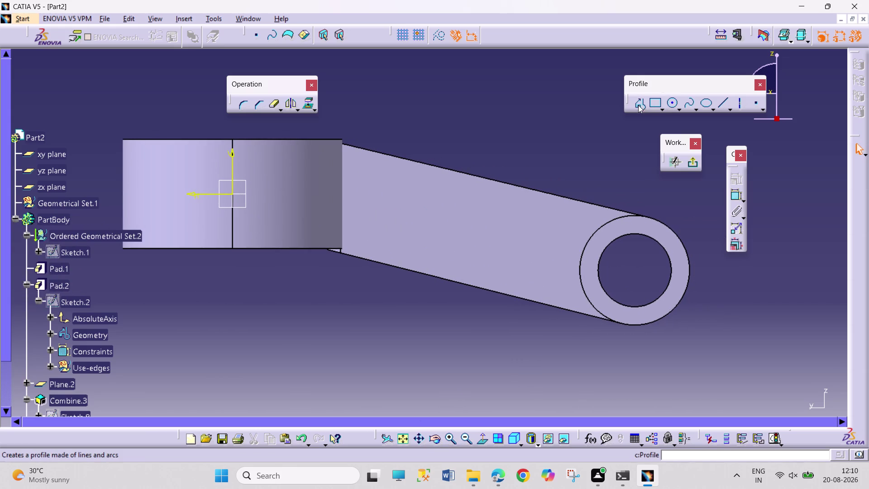
Draw the tapering shank outline profile from near the ring to the boss.
click(661, 222)
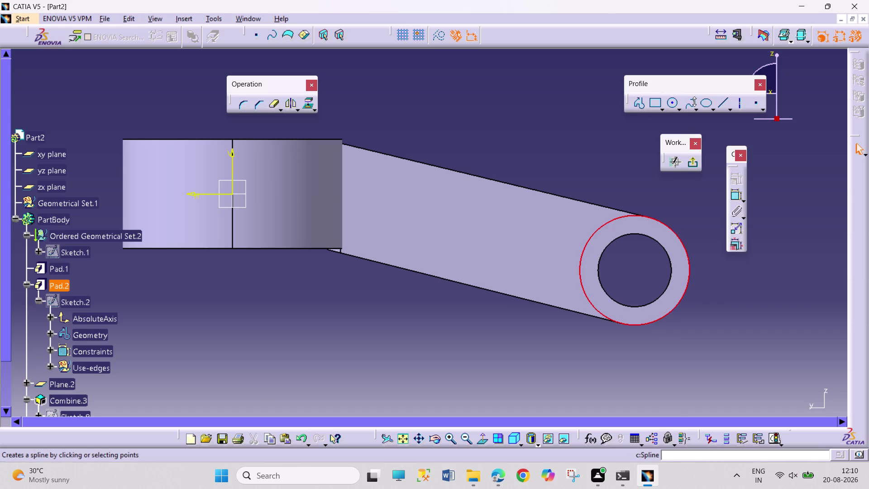
click(306, 105)
click(416, 114)
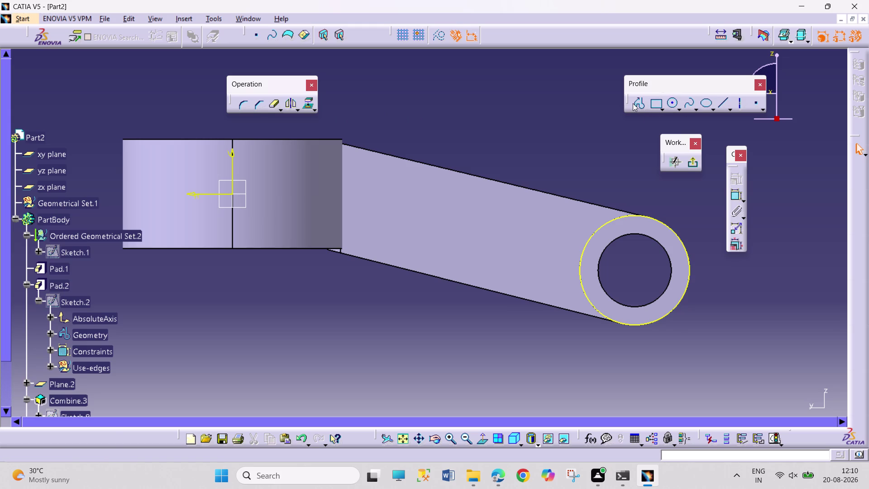
click(634, 103)
drag(668, 212, 659, 211)
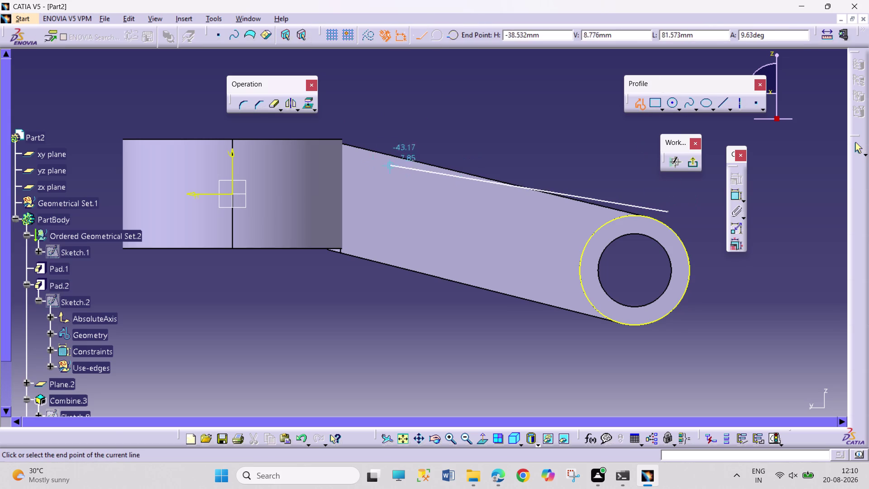
click(335, 133)
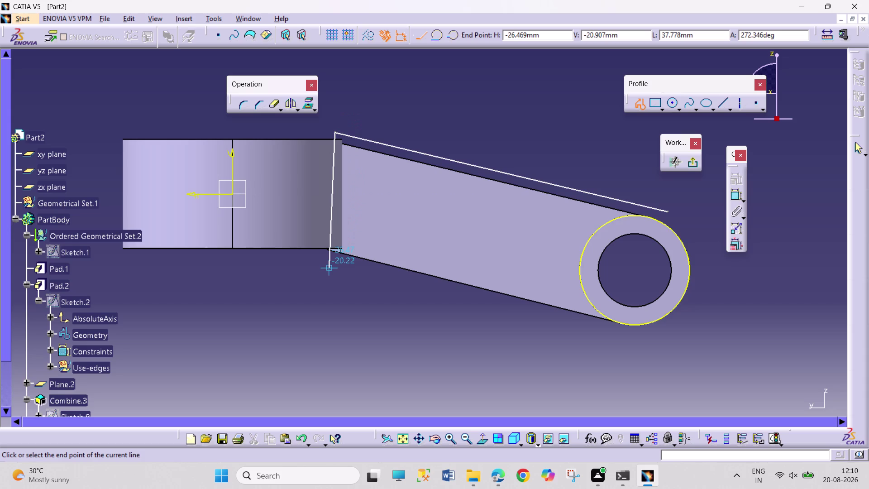
click(334, 272)
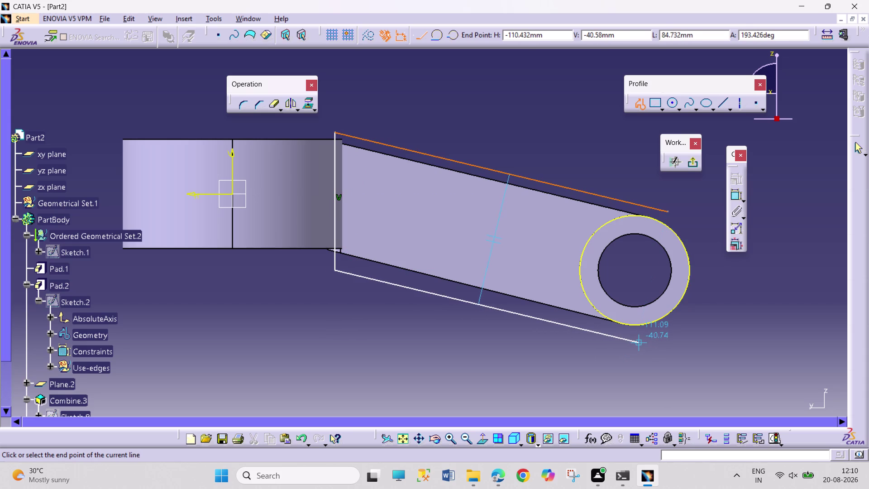
click(636, 343)
key(Escape)
key(Escape)
key(Escape)
Make the lower shank line's endpoint coincident with and the line tangent to the boss circle.
click(635, 343)
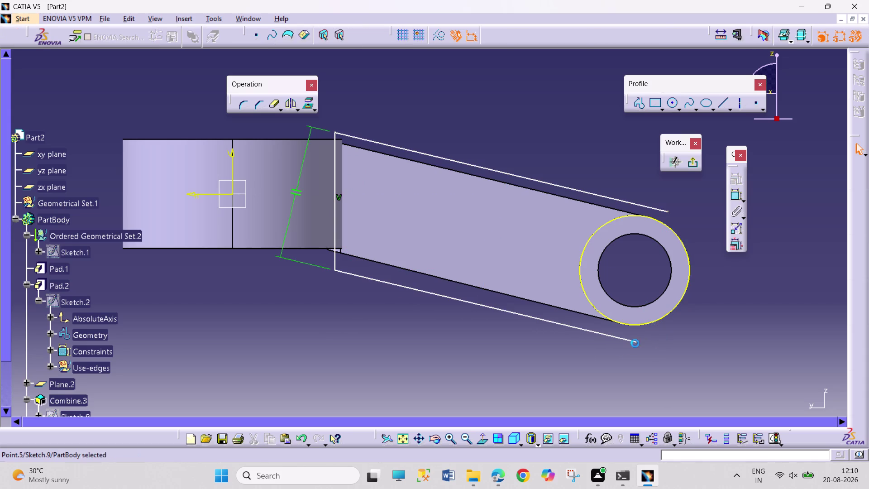
click(648, 323)
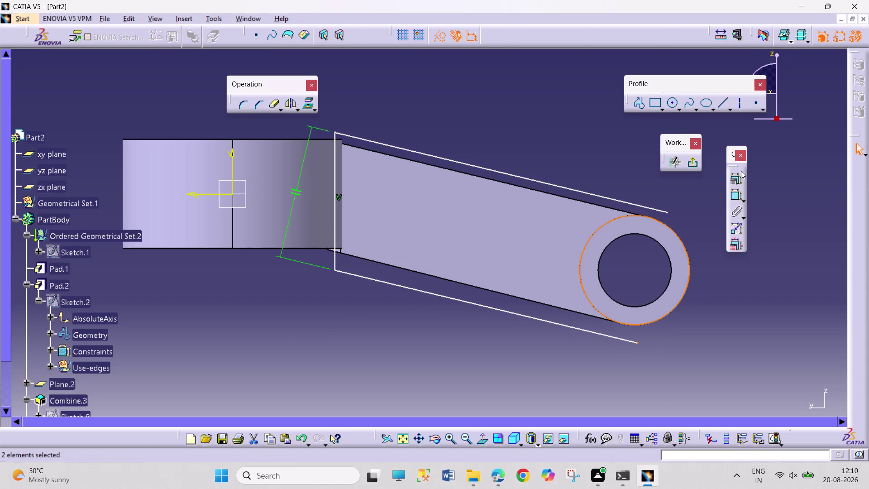
click(736, 177)
click(805, 298)
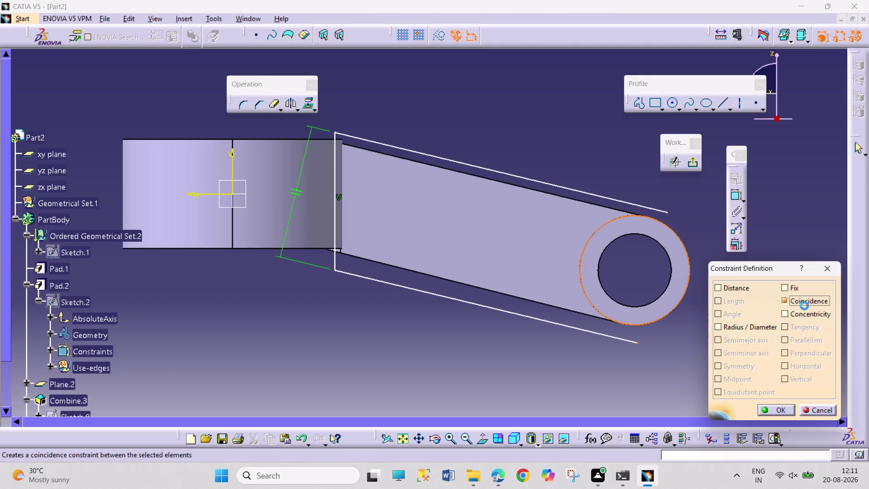
click(779, 413)
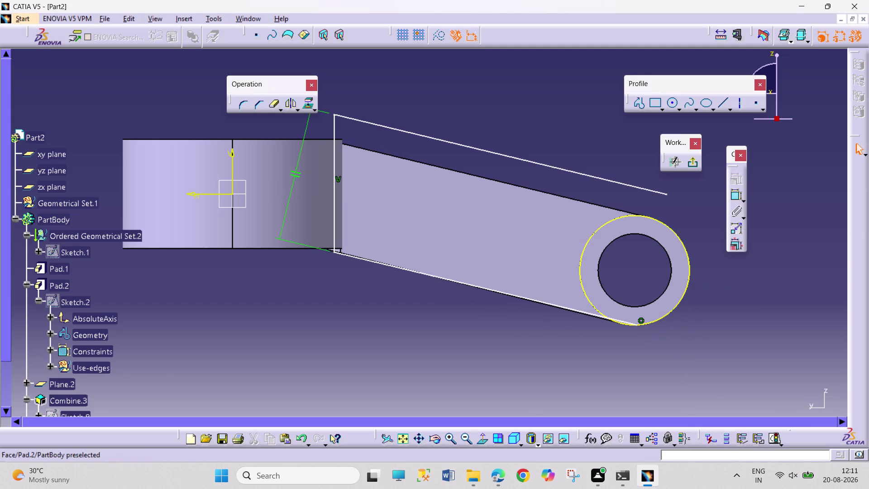
click(627, 321)
click(658, 321)
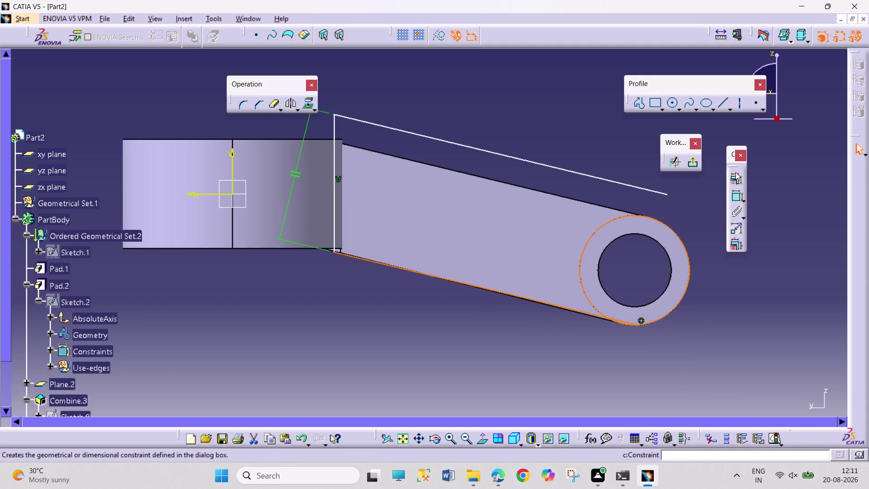
click(735, 172)
click(791, 328)
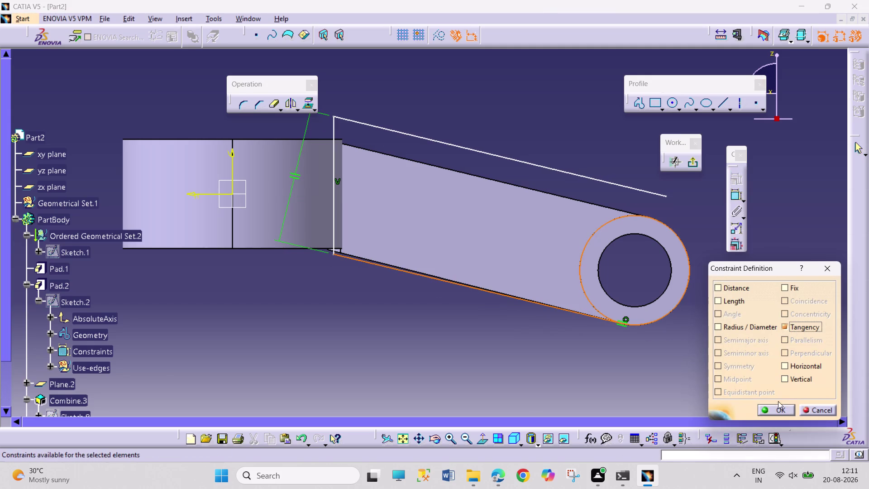
click(775, 406)
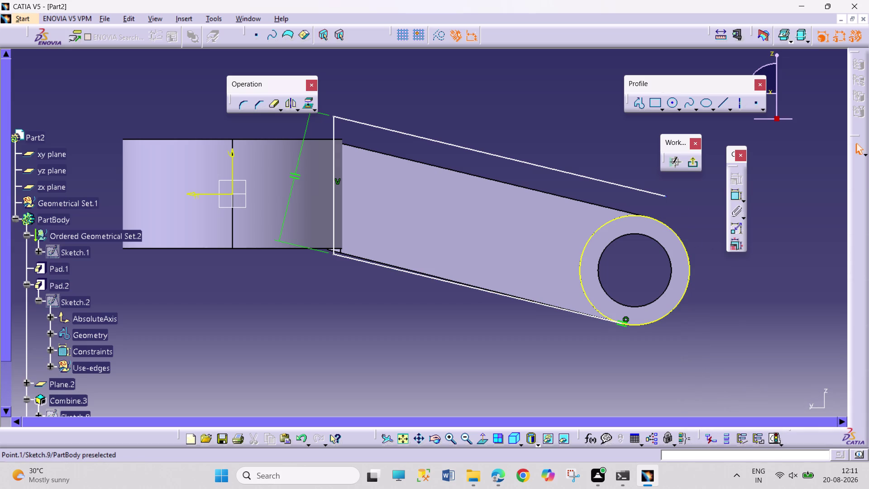
Make the upper shank line's endpoint coincident with and the line tangent to the boss circle.
click(665, 196)
click(674, 233)
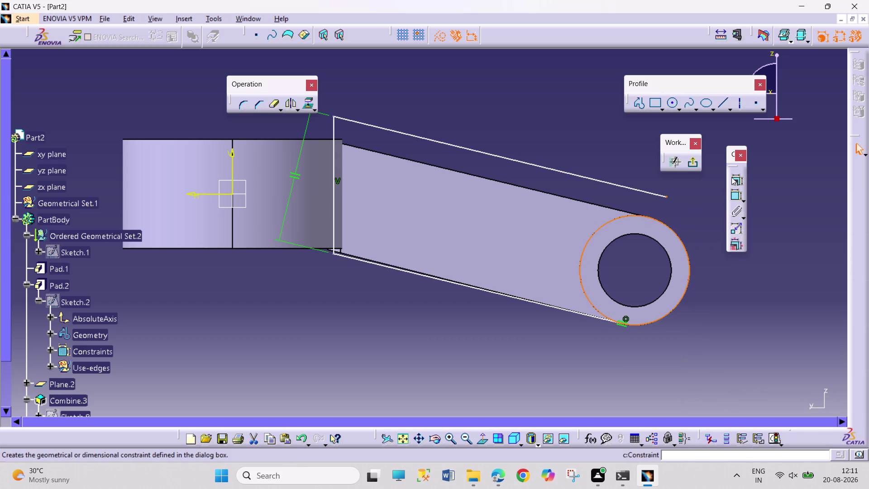
click(735, 179)
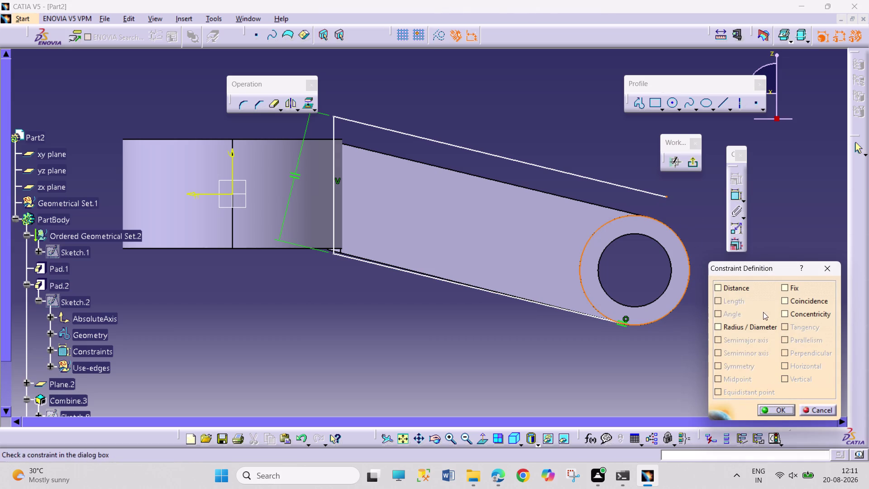
click(783, 299)
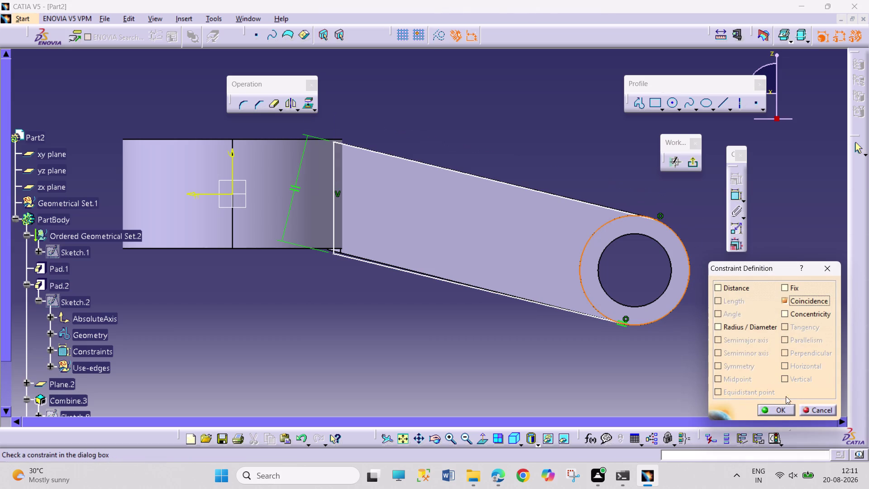
click(778, 410)
click(623, 212)
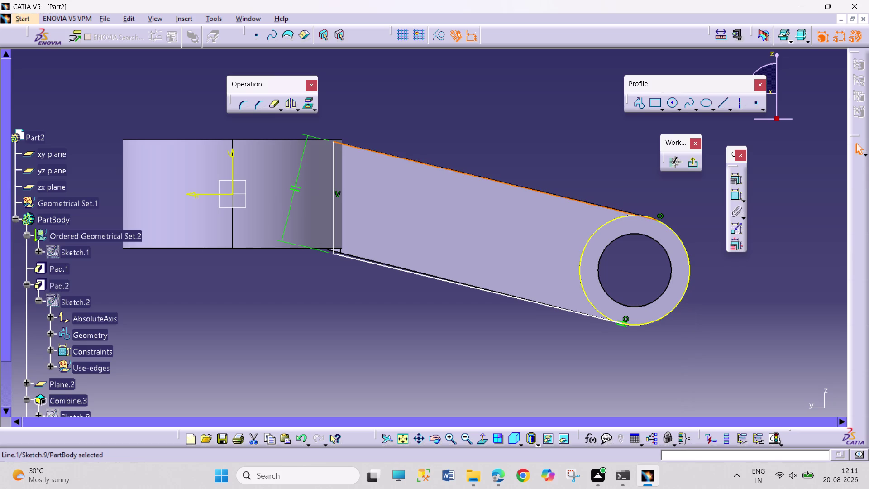
click(615, 222)
click(735, 175)
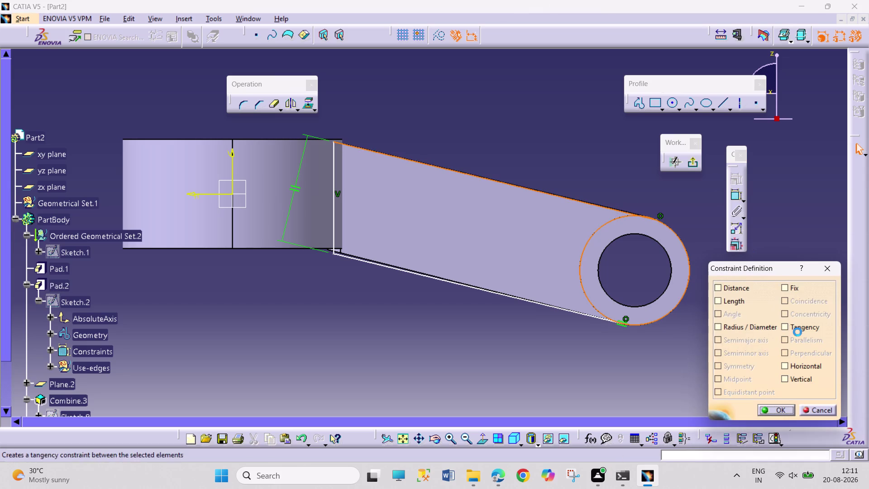
click(800, 328)
click(778, 409)
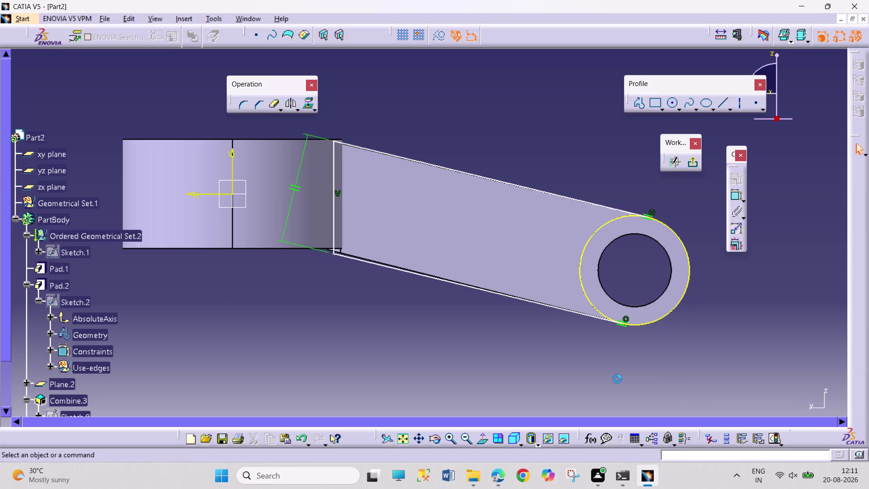
click(618, 379)
Drag the shank's left end line inside the big-end ring block.
drag(334, 219, 329, 216)
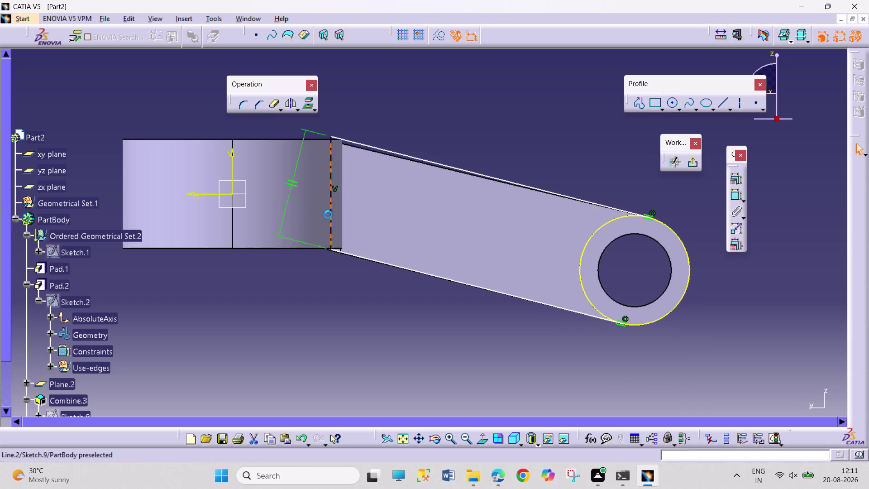
drag(329, 216, 217, 204)
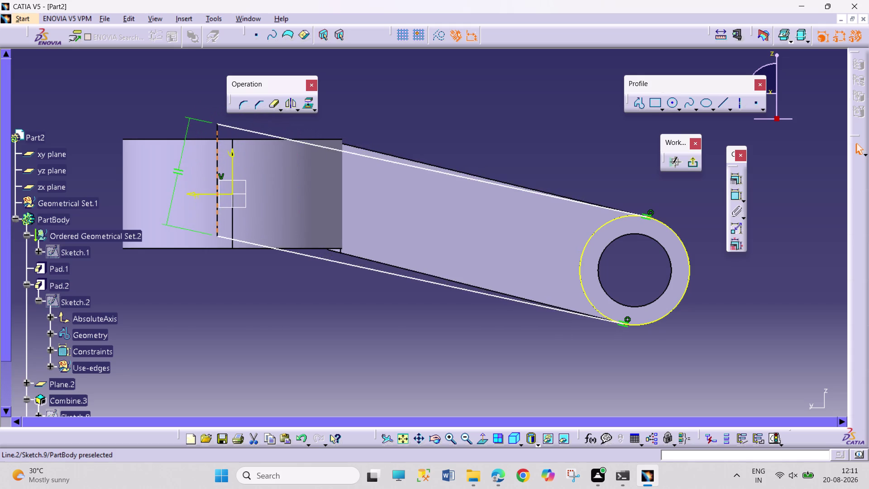
drag(218, 204, 223, 195)
drag(225, 195, 246, 185)
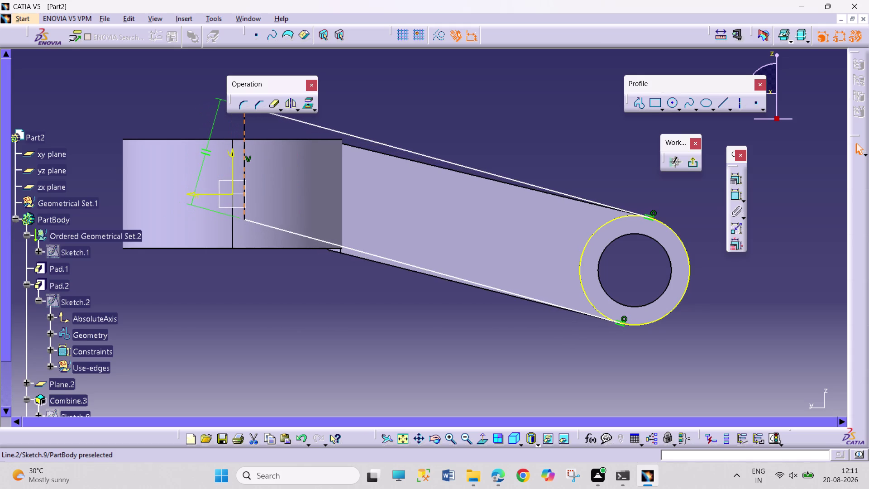
drag(245, 185, 246, 185)
click(313, 318)
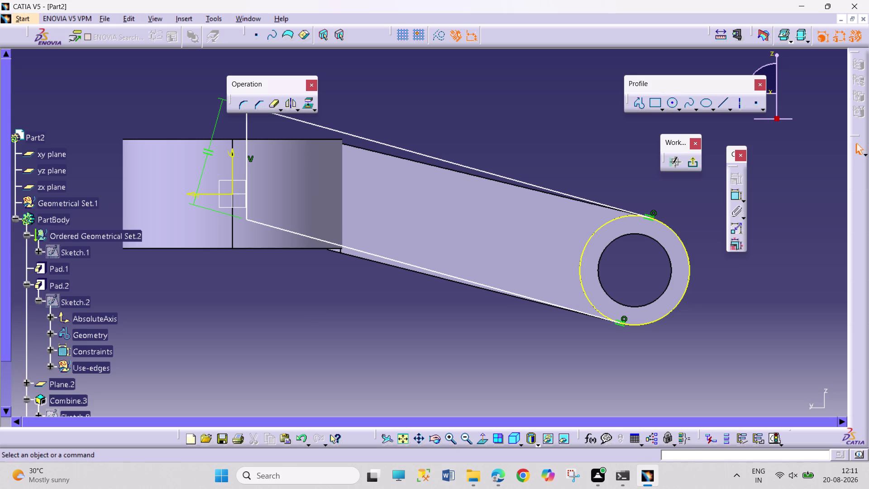
click(316, 249)
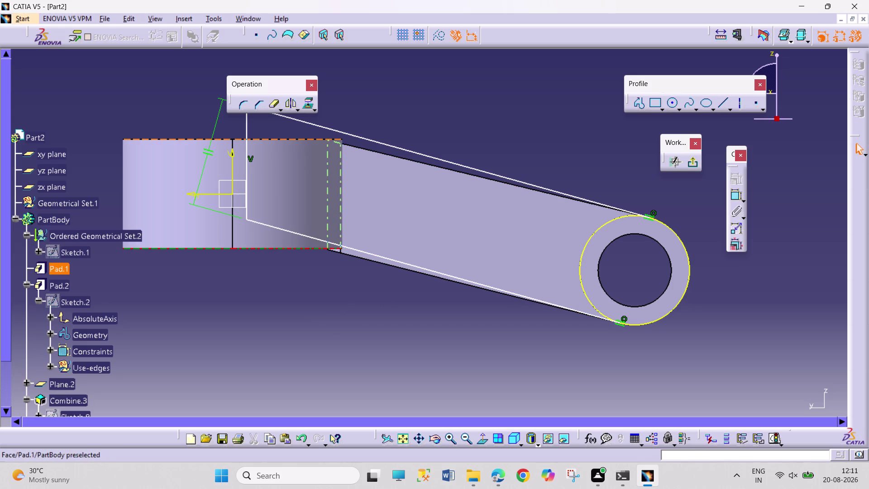
Project the ring block's top and bottom edges into Sketch.9.
click(321, 138)
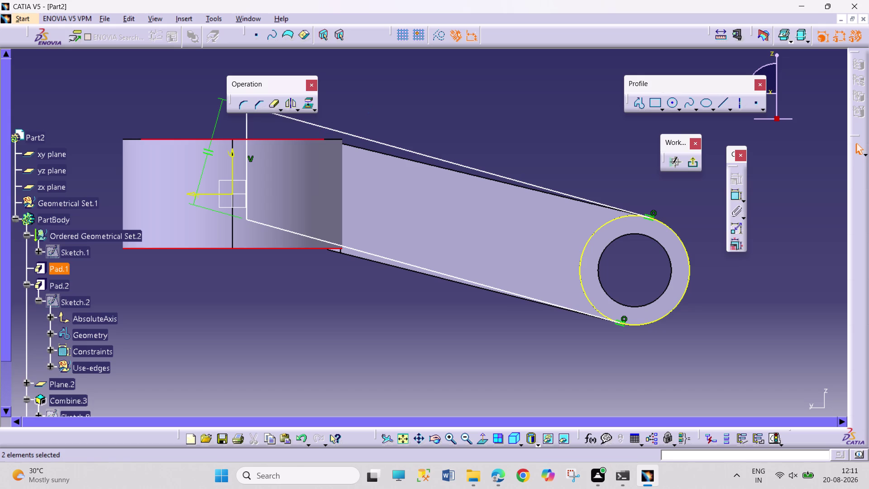
click(437, 129)
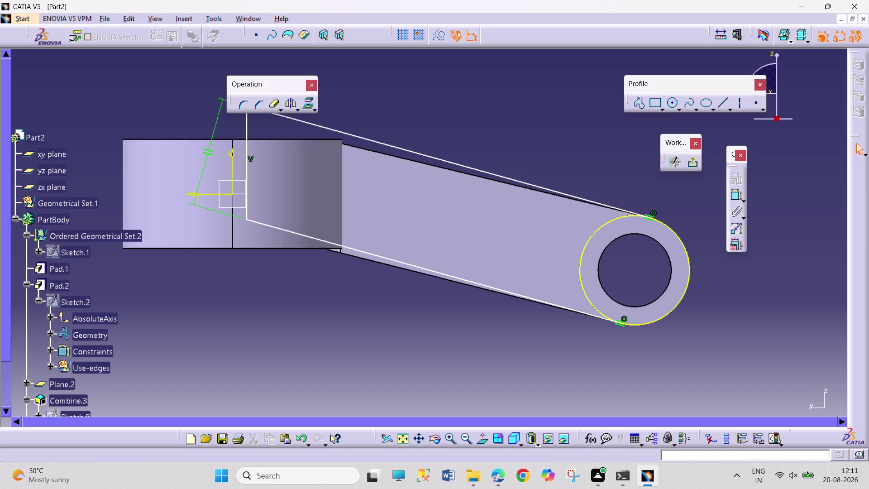
click(340, 137)
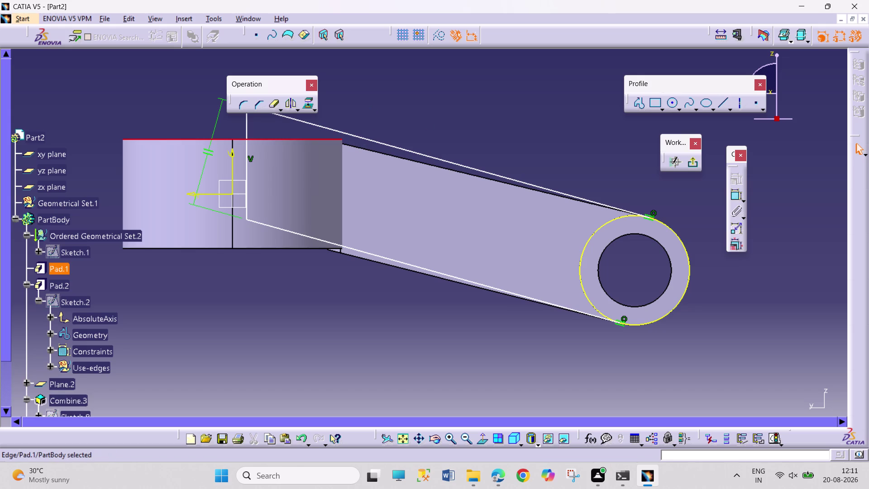
click(306, 101)
click(401, 96)
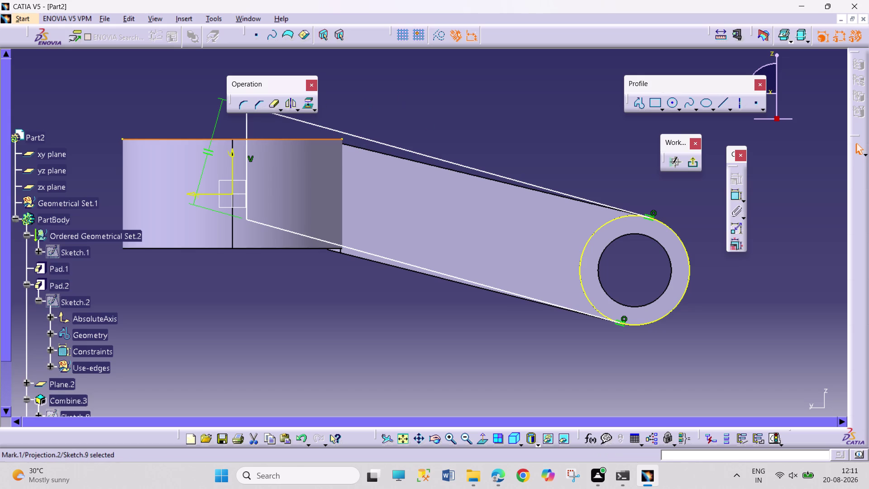
click(308, 249)
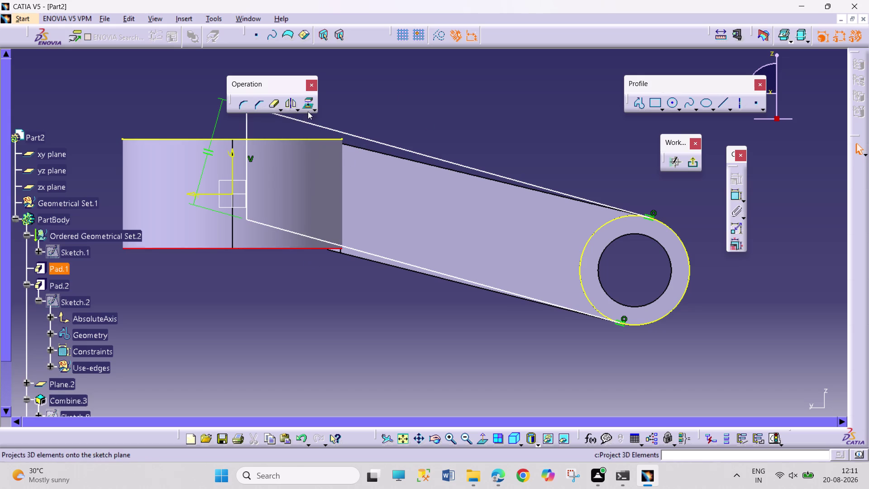
click(308, 108)
click(397, 109)
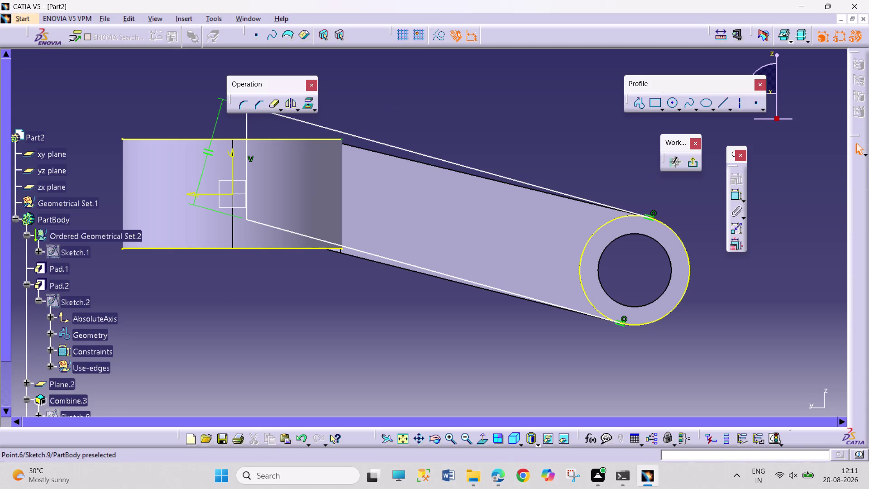
Select the upper shank line's endpoint together with the projected top edge.
click(343, 139)
click(355, 135)
click(551, 142)
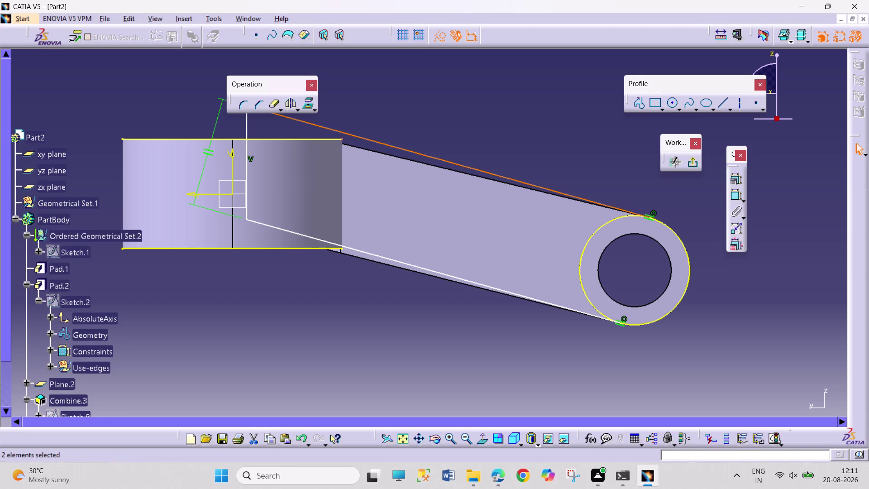
middle_drag(428, 173, 430, 197)
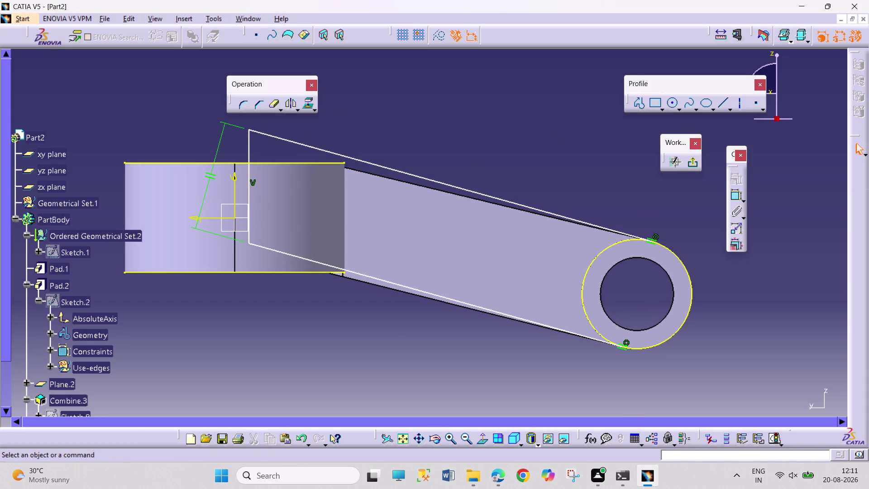
Make the shank's upper-left corner coincident with the projected top ring edge, then pick the bottom edge.
click(250, 130)
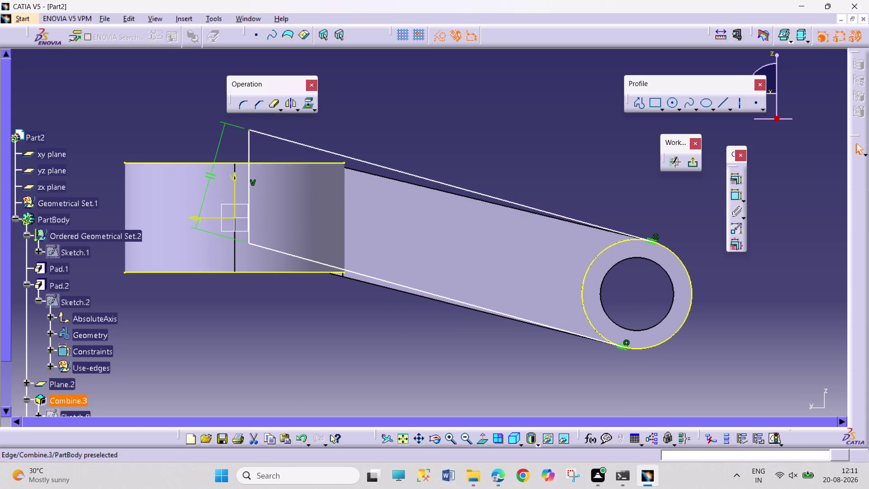
click(344, 162)
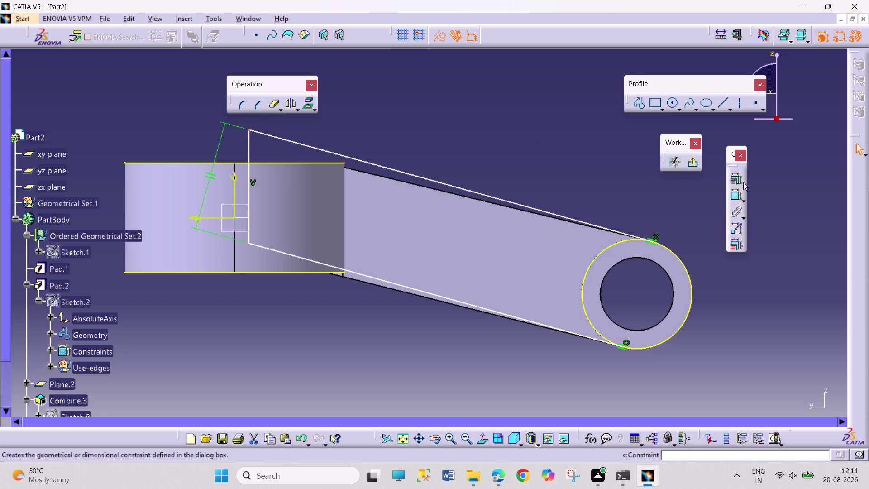
click(741, 182)
click(797, 301)
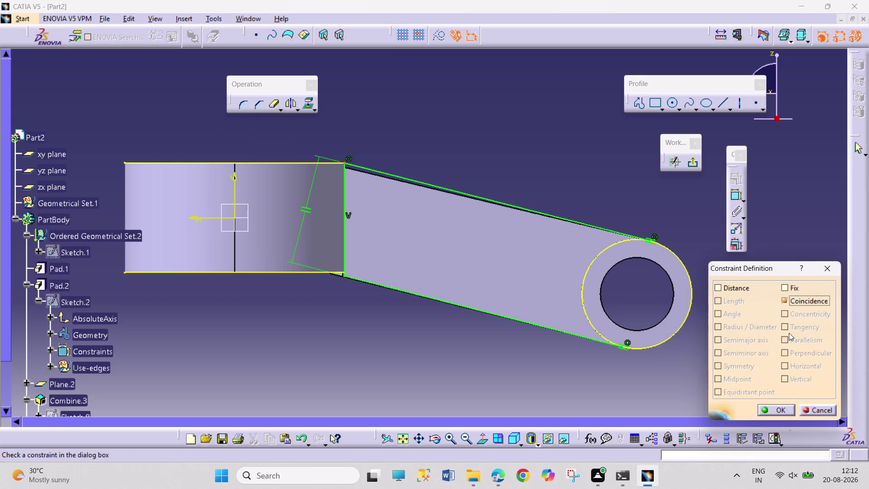
click(764, 412)
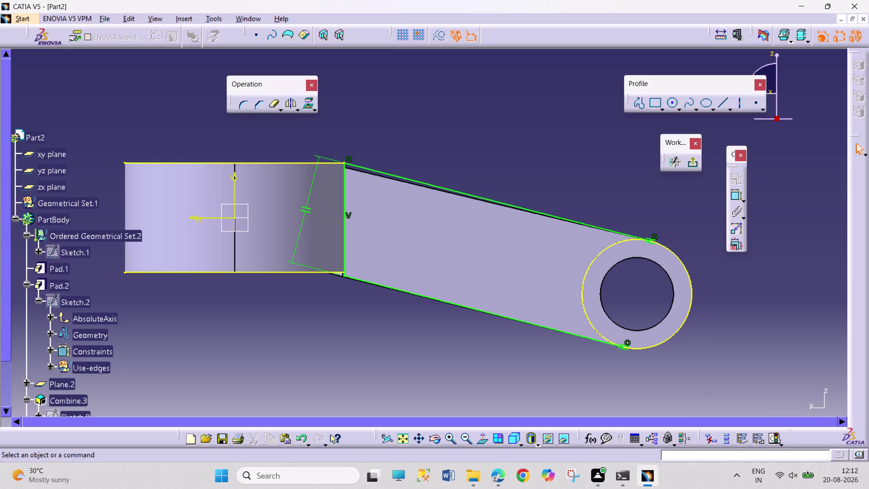
click(285, 273)
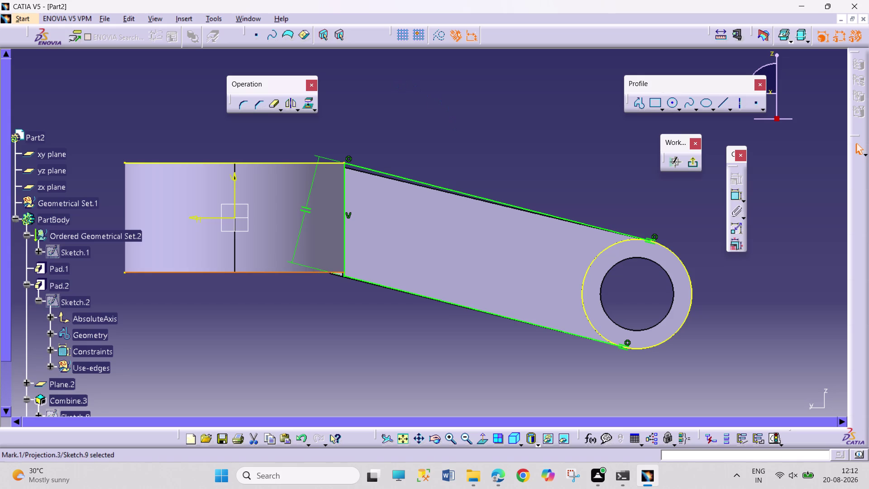
click(378, 337)
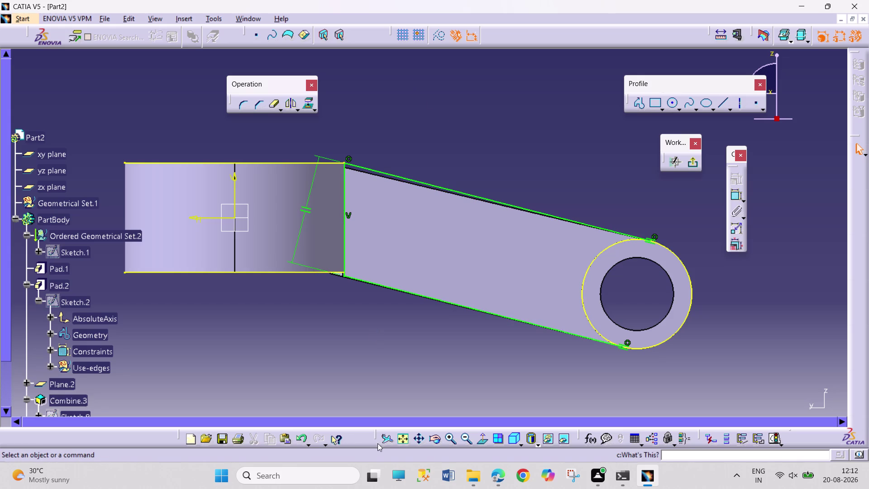
click(434, 440)
drag(340, 347, 378, 241)
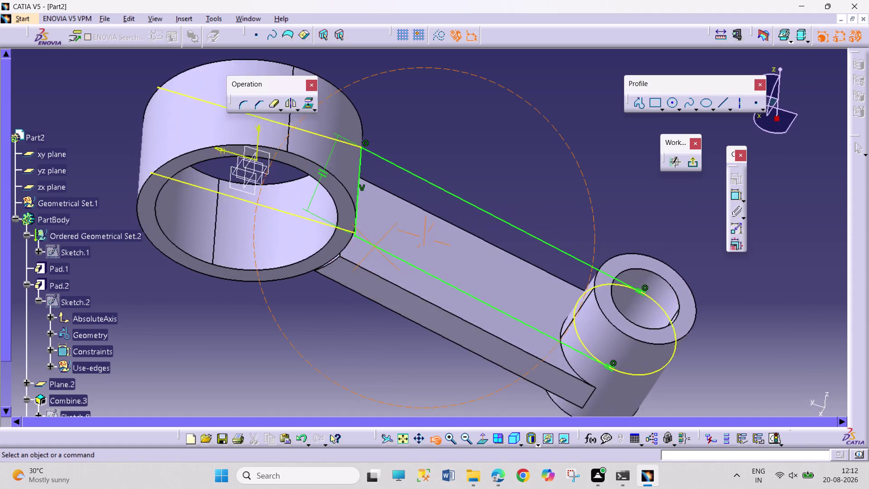
drag(378, 241, 585, 175)
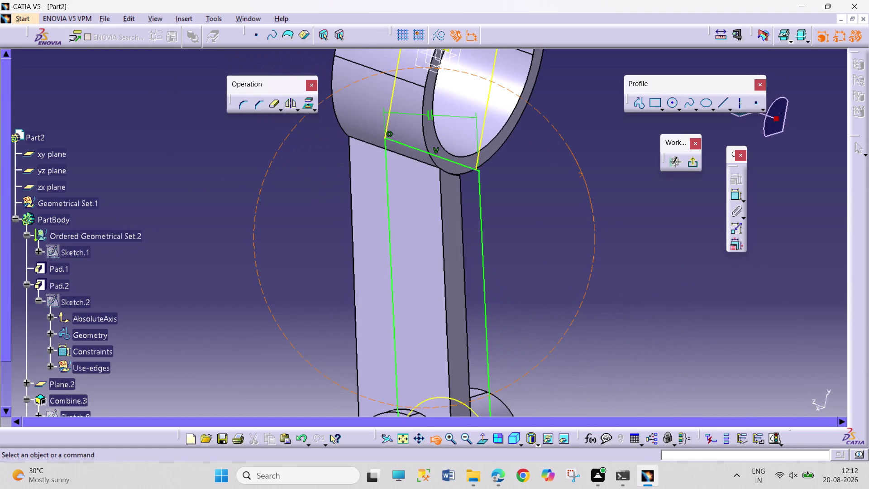
drag(585, 174, 365, 256)
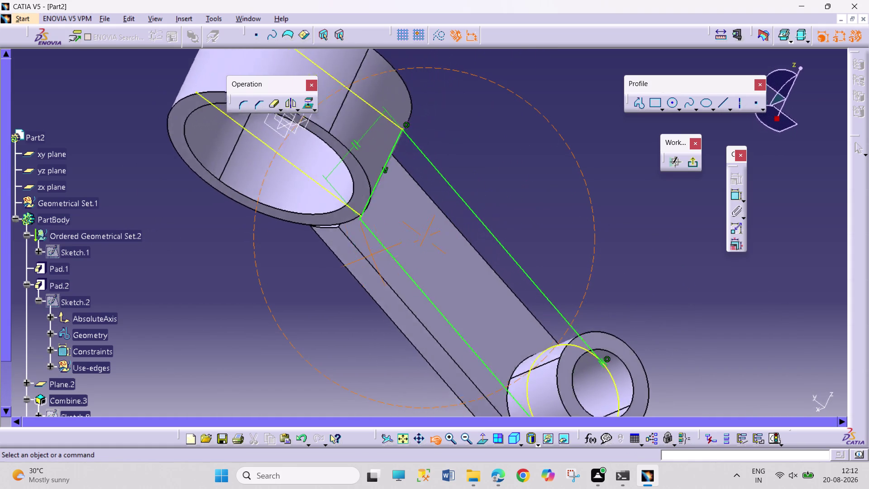
drag(365, 255, 296, 272)
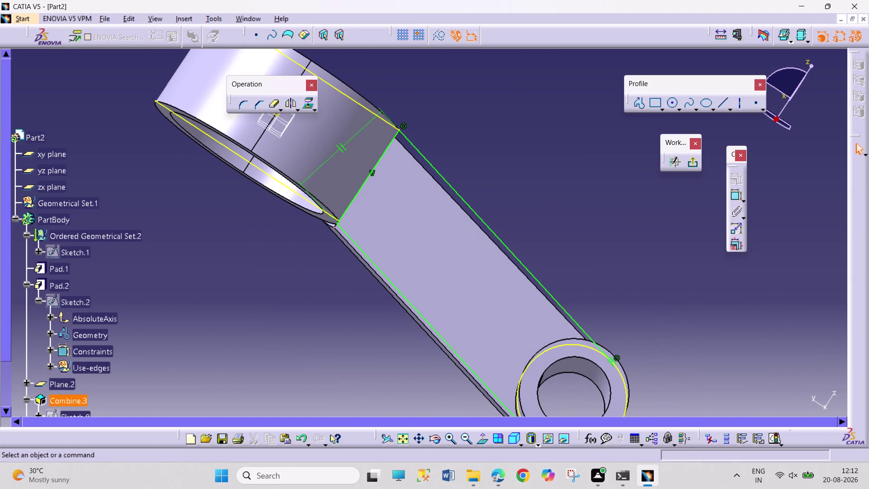
middle_drag(363, 241, 374, 210)
middle_drag(335, 317, 345, 271)
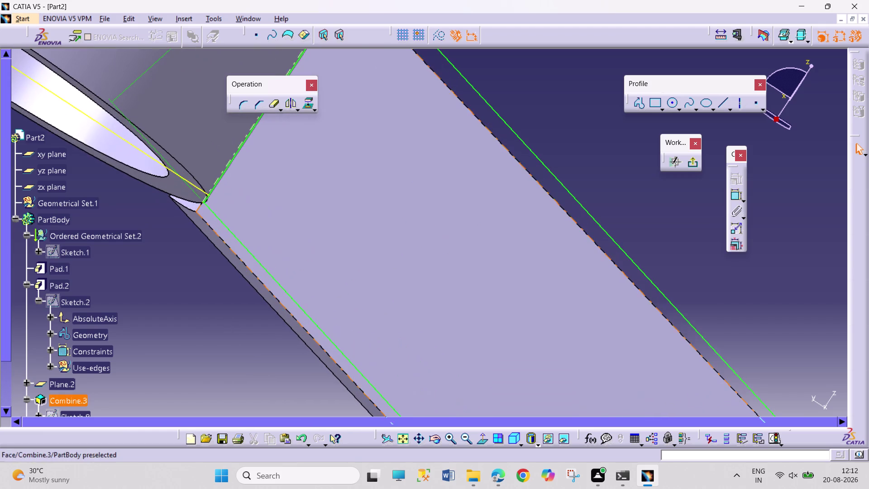
click(202, 203)
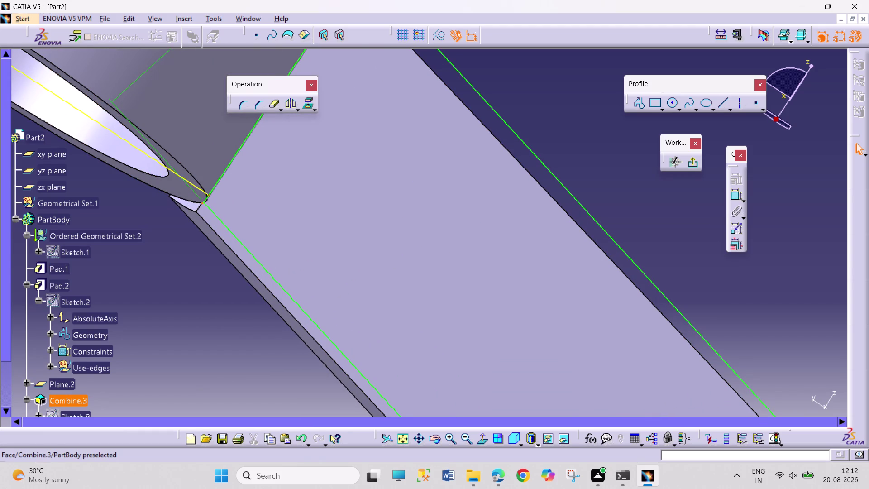
click(207, 194)
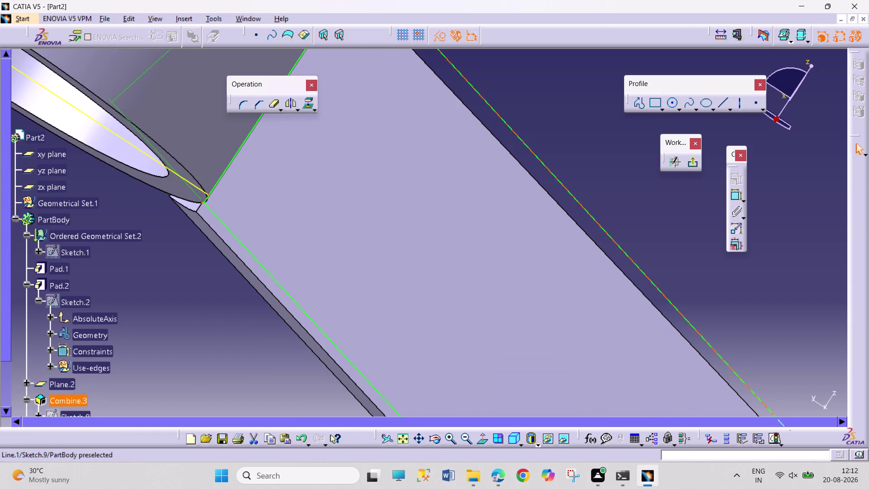
click(679, 192)
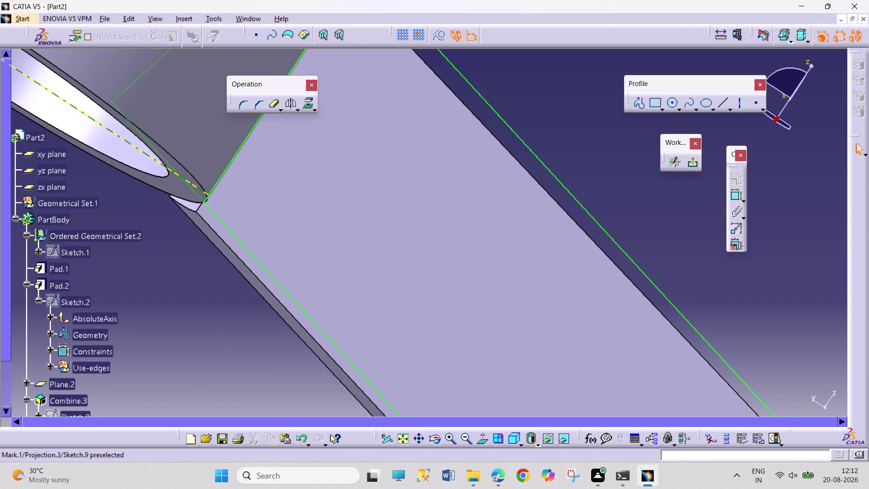
click(208, 195)
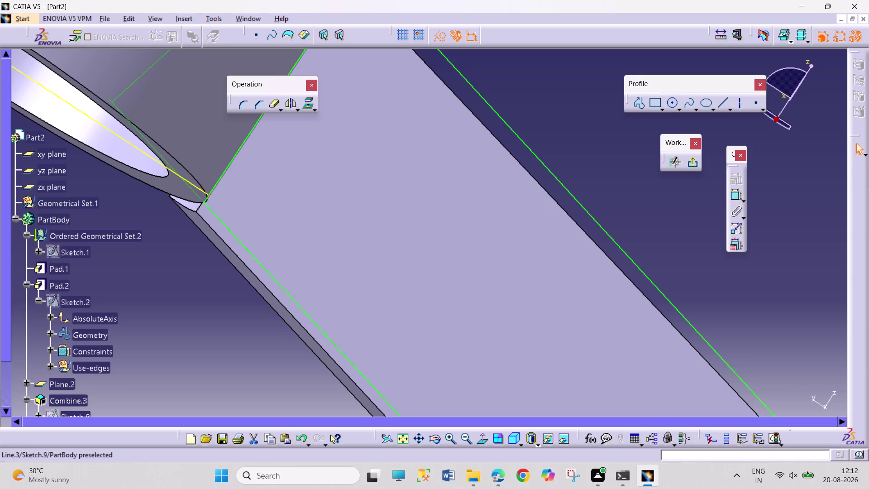
click(203, 202)
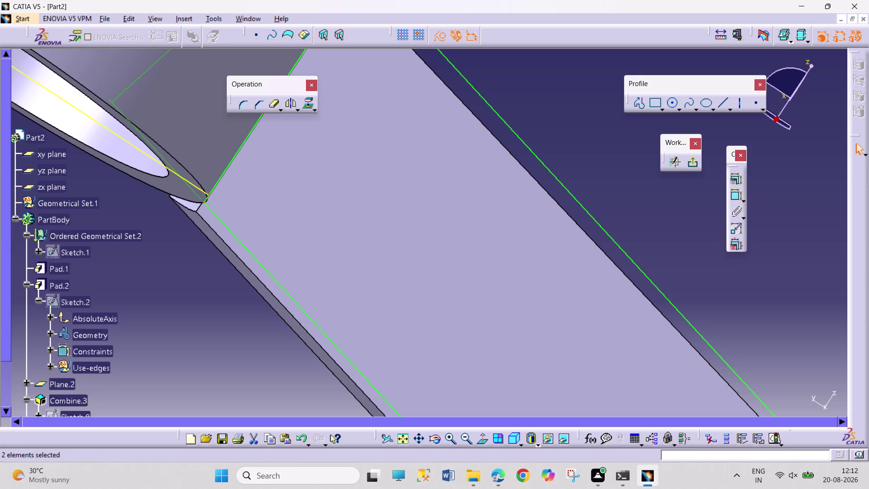
click(730, 177)
click(806, 305)
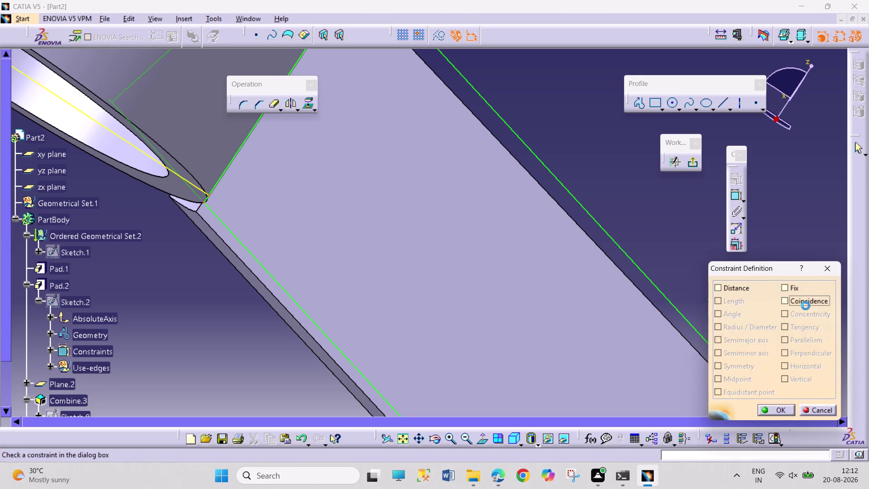
click(811, 404)
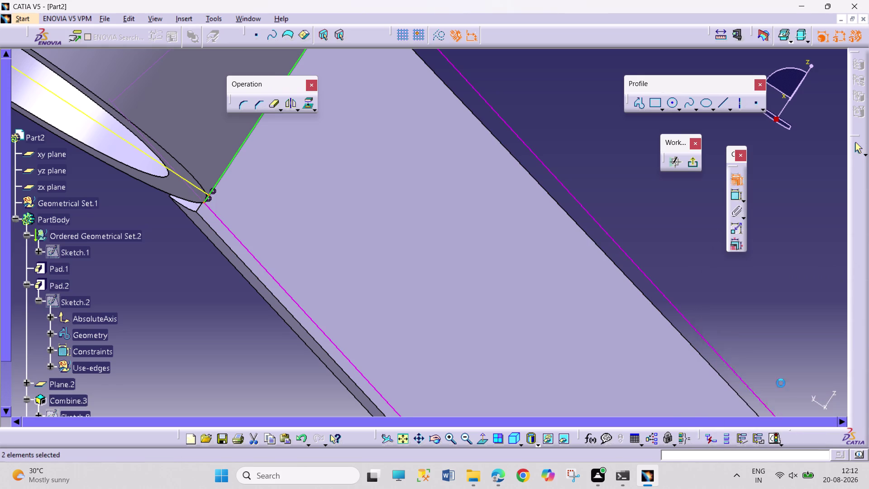
click(710, 309)
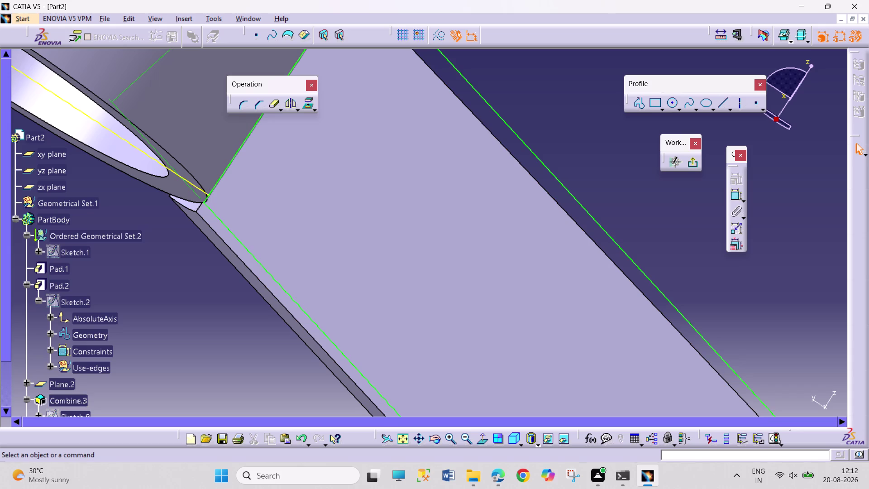
middle_drag(496, 177, 430, 255)
scroll(up, 3)
Delete Parallelism.84 and make the shank line's end coincident with the ring edge.
right_click(346, 148)
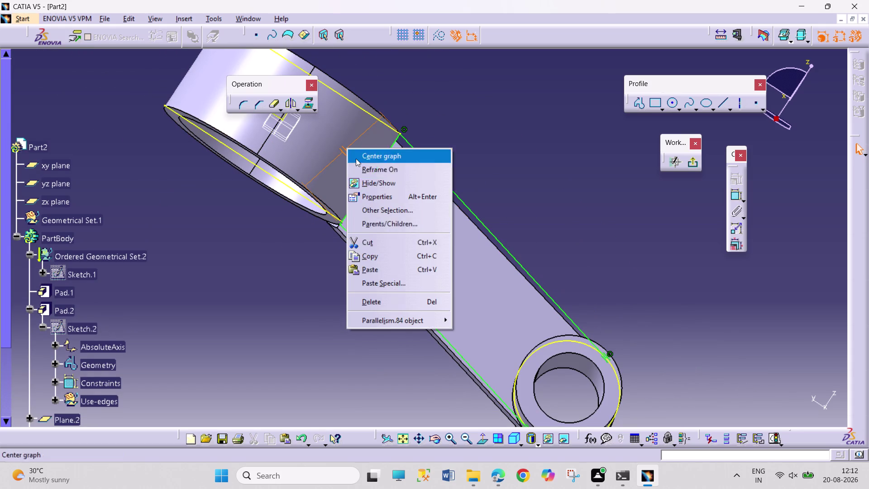
click(405, 298)
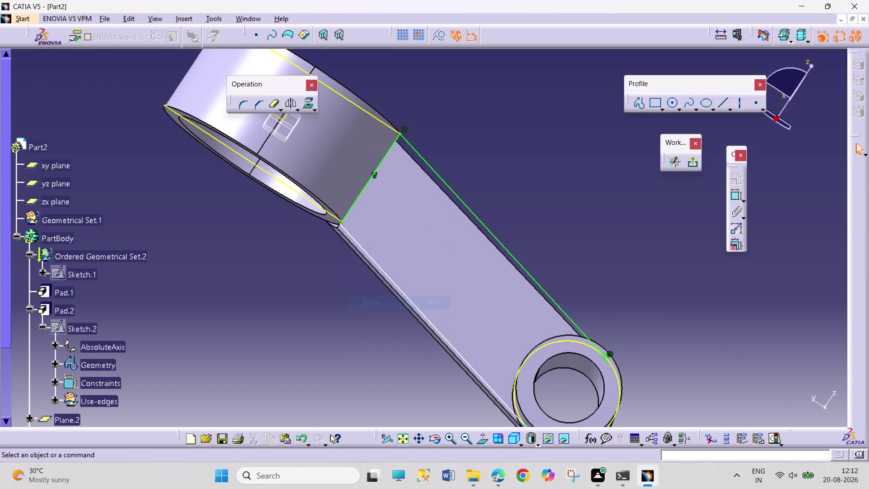
middle_drag(338, 287, 353, 196)
scroll(up, 3)
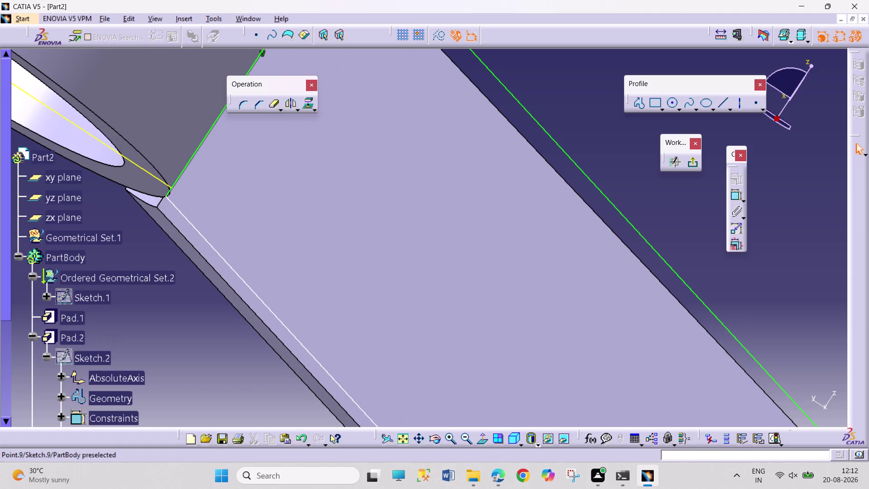
click(171, 187)
click(165, 198)
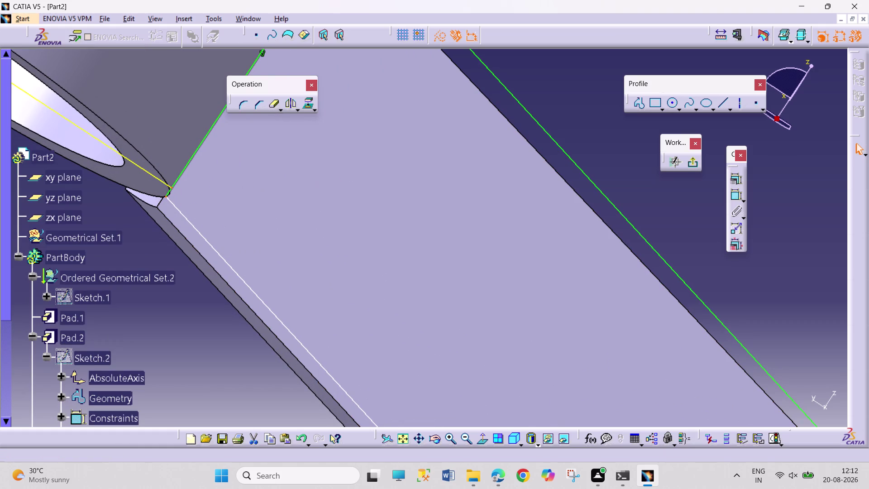
click(729, 179)
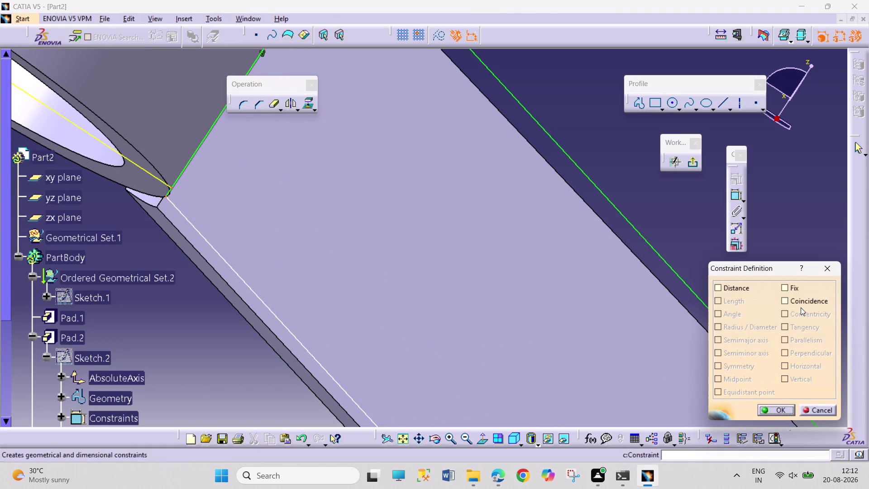
click(802, 301)
click(772, 409)
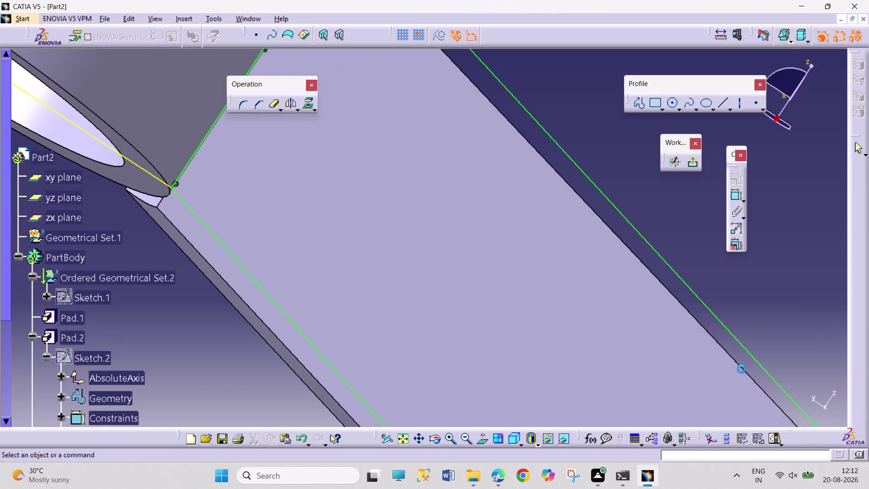
middle_drag(653, 187, 652, 195)
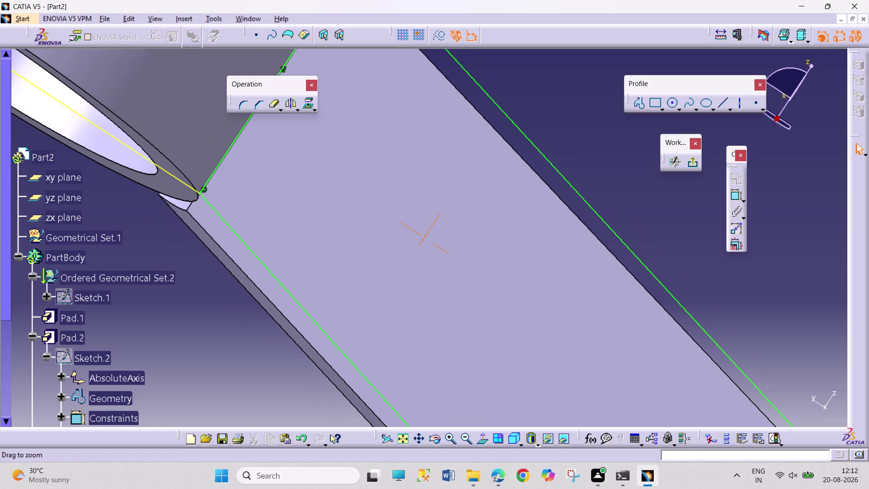
middle_drag(652, 195, 585, 281)
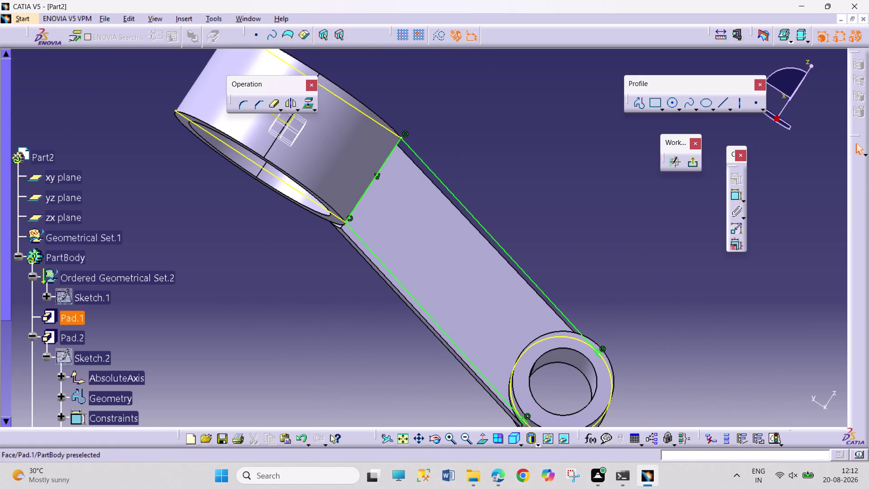
Convert the projected ring and boss edges to construction geometry.
click(369, 117)
click(436, 37)
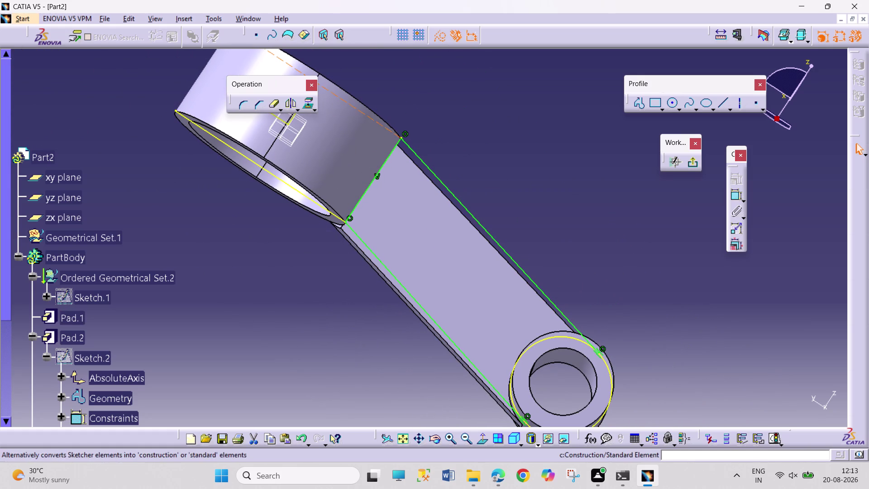
click(287, 187)
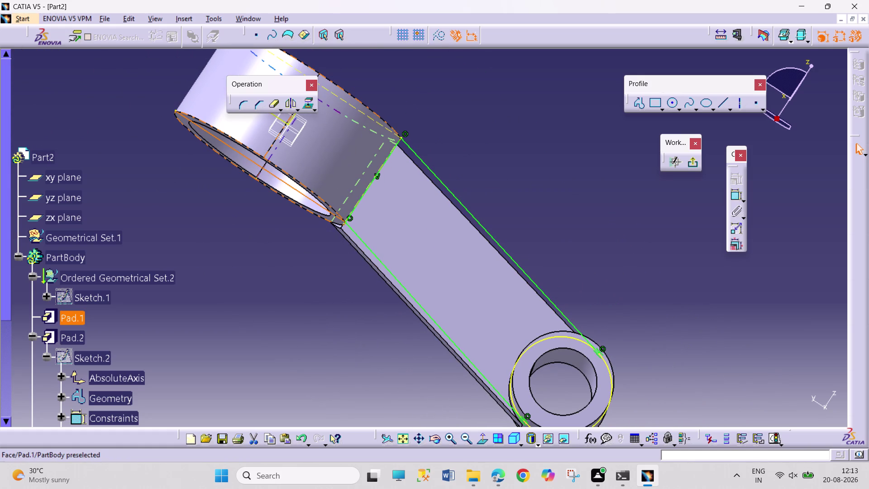
drag(438, 38, 438, 42)
click(477, 127)
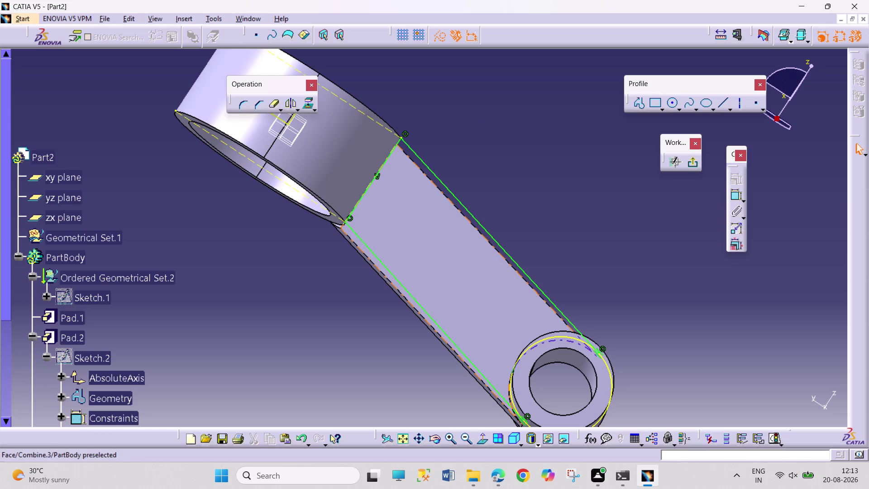
scroll(down, 3)
middle_drag(680, 305, 610, 334)
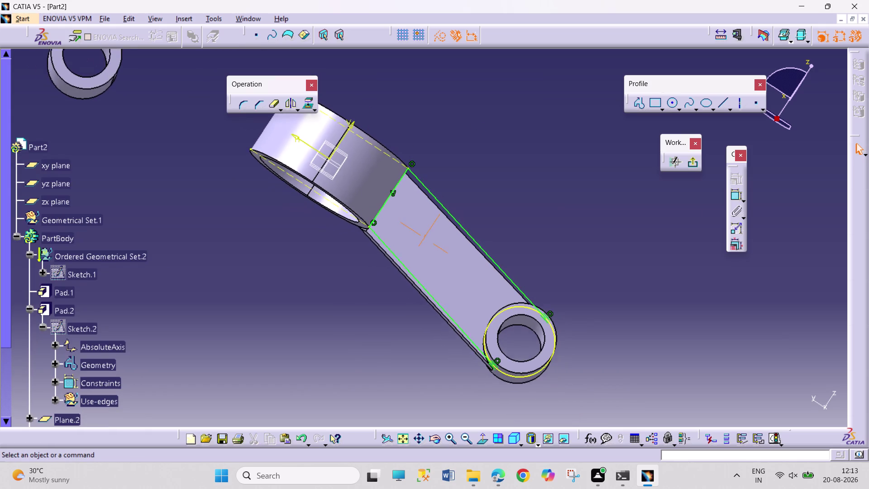
middle_drag(610, 334, 607, 336)
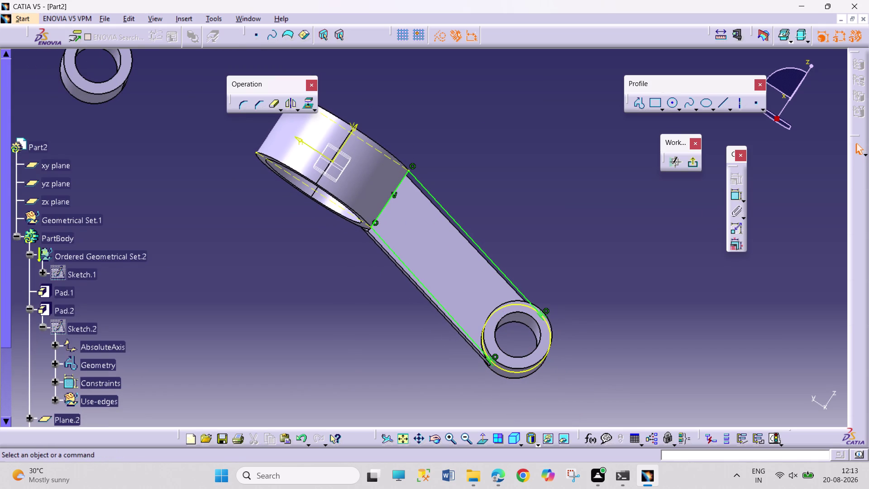
Quick Trim the excess small-end circle segments and exit back to the part.
click(272, 105)
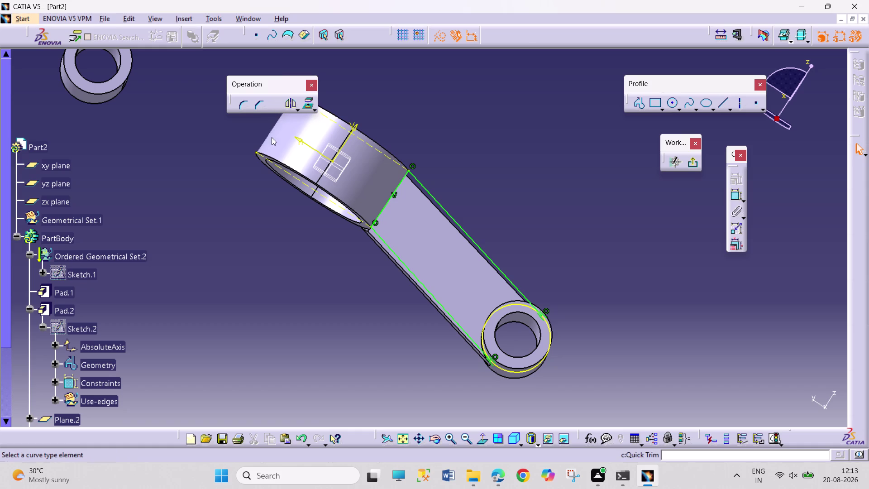
click(536, 368)
click(589, 372)
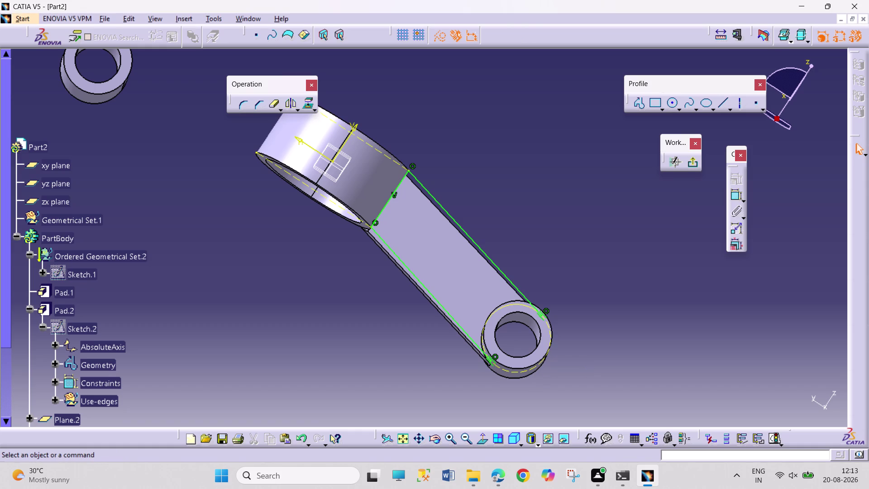
click(698, 159)
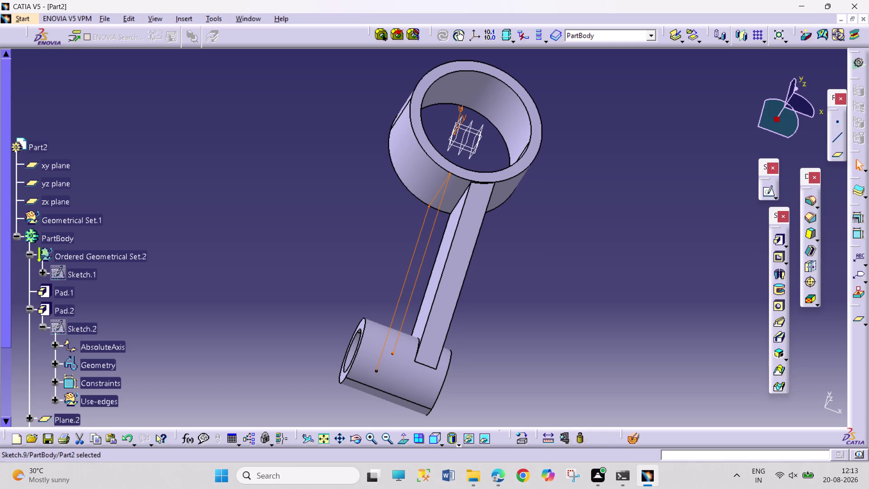
click(355, 439)
drag(322, 317, 499, 287)
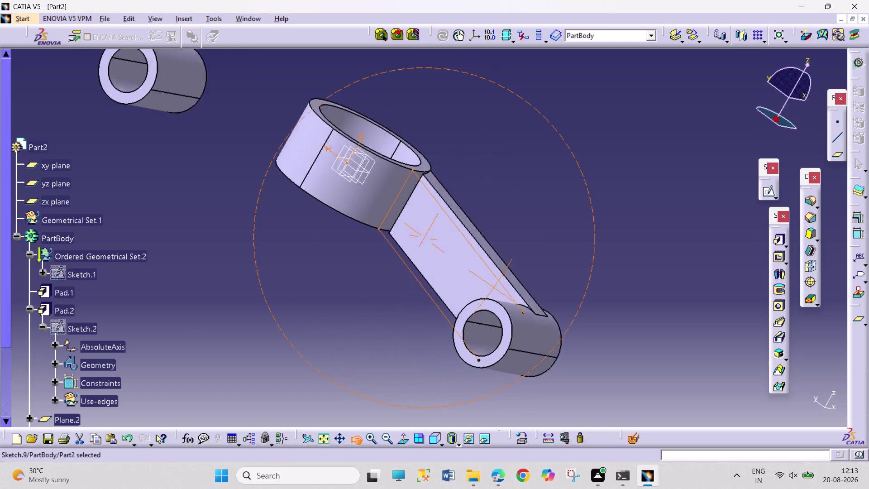
drag(499, 288, 587, 245)
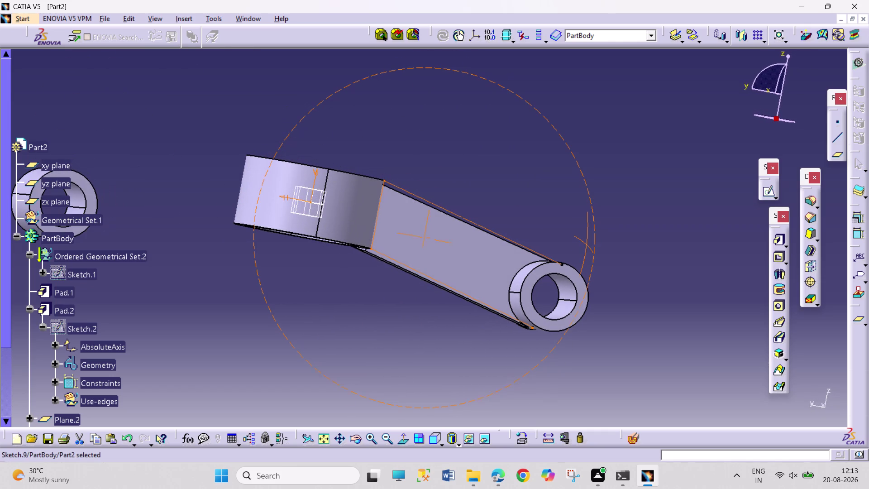
double_click(509, 240)
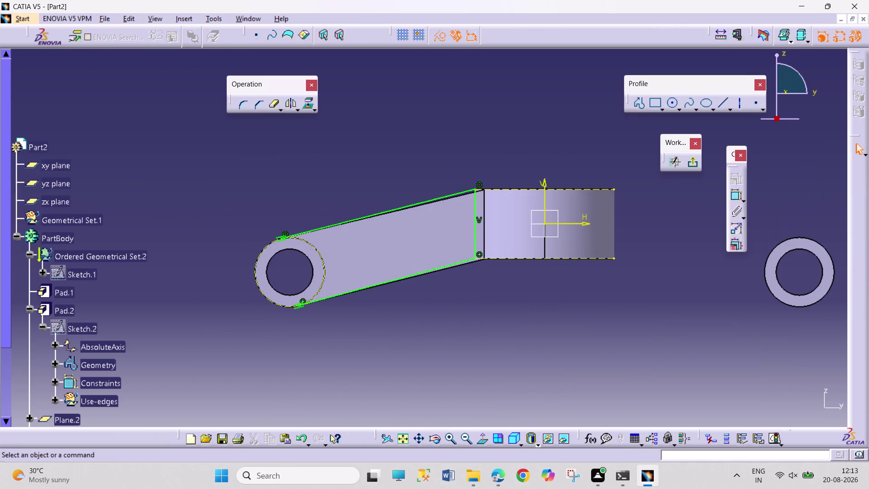
click(288, 355)
click(326, 274)
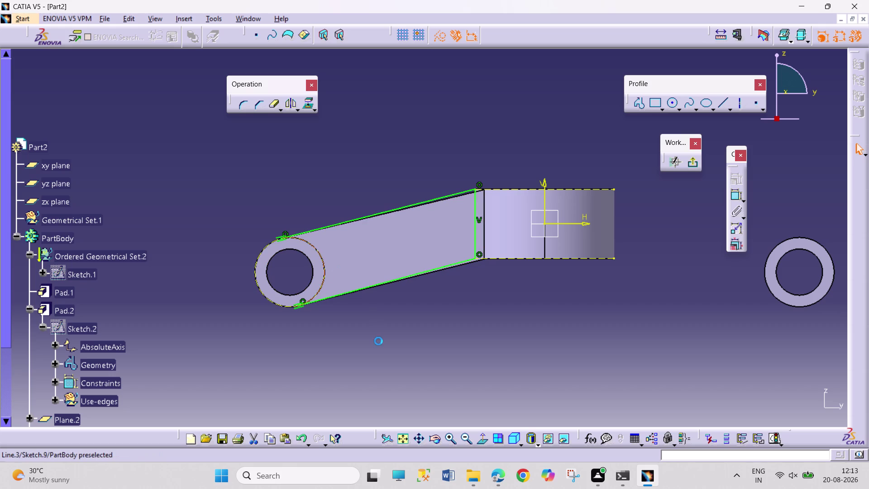
click(379, 345)
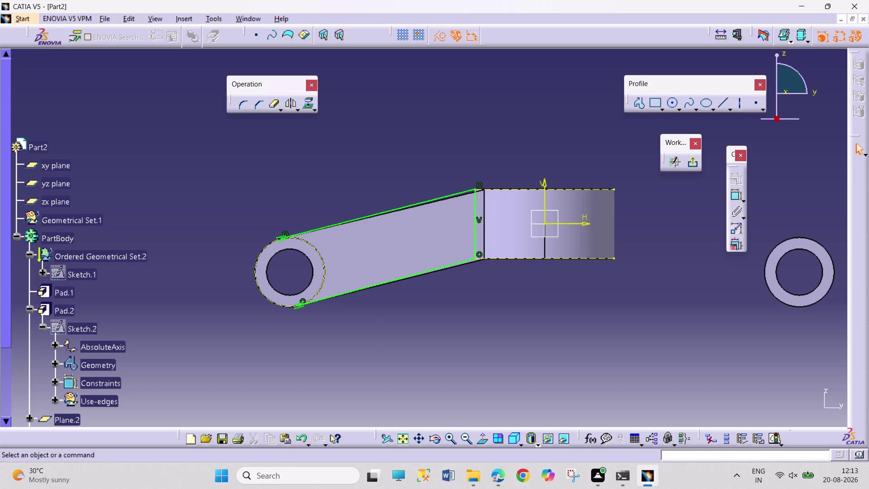
key(ctrl+z)
key(ctrl+z)
click(377, 346)
key(ctrl+z)
key(ctrl+z)
key(ctrl+z)
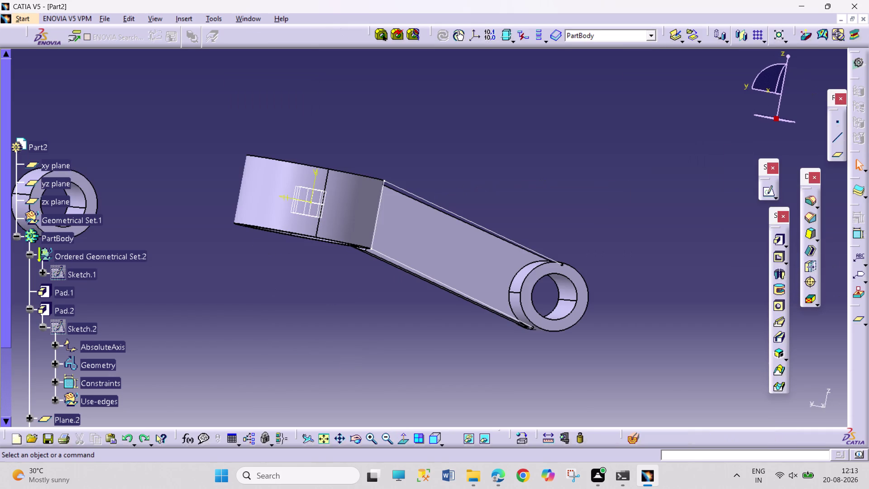
key(ctrl+z)
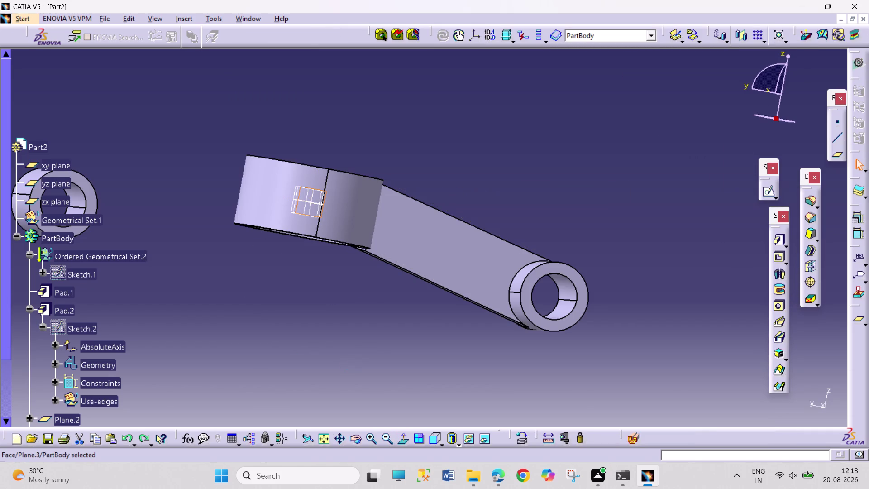
key(ctrl+y)
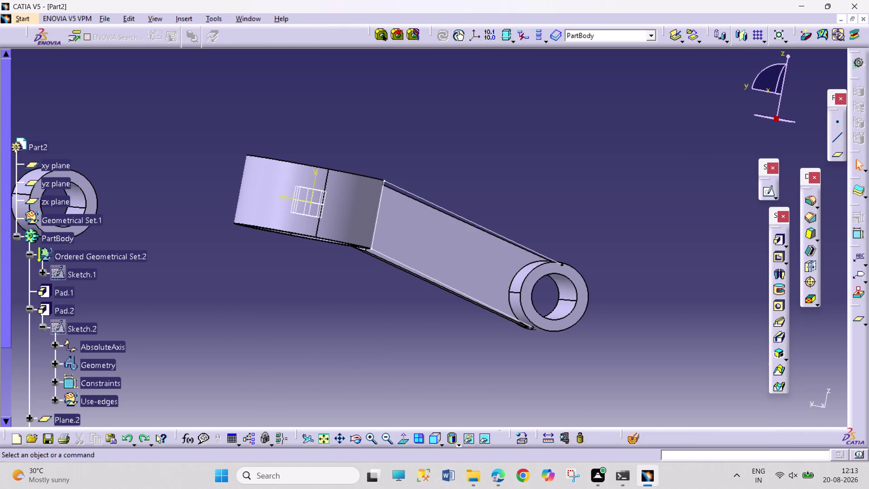
double_click(477, 227)
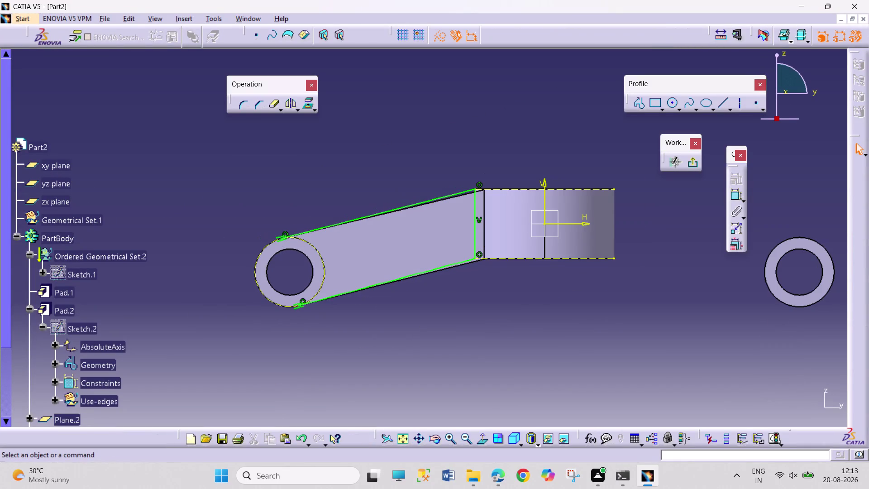
Orbit to view the rod in 3D and select the projected boss circle.
click(434, 438)
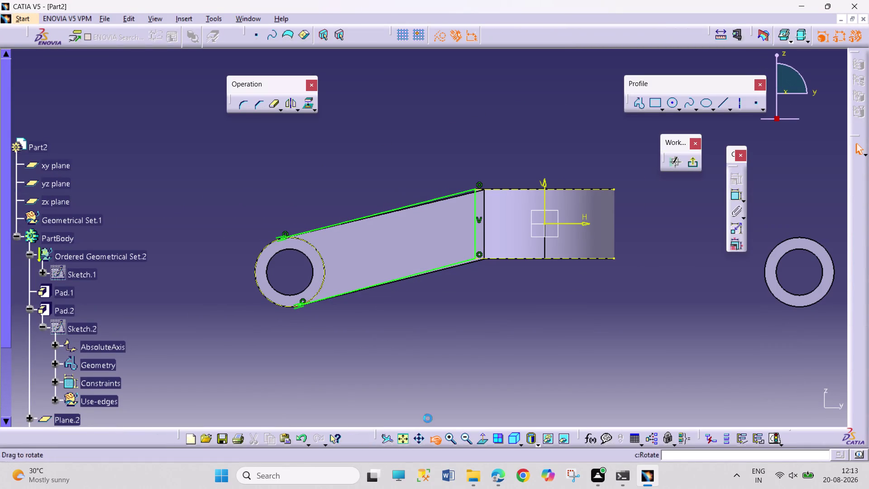
drag(323, 191, 557, 284)
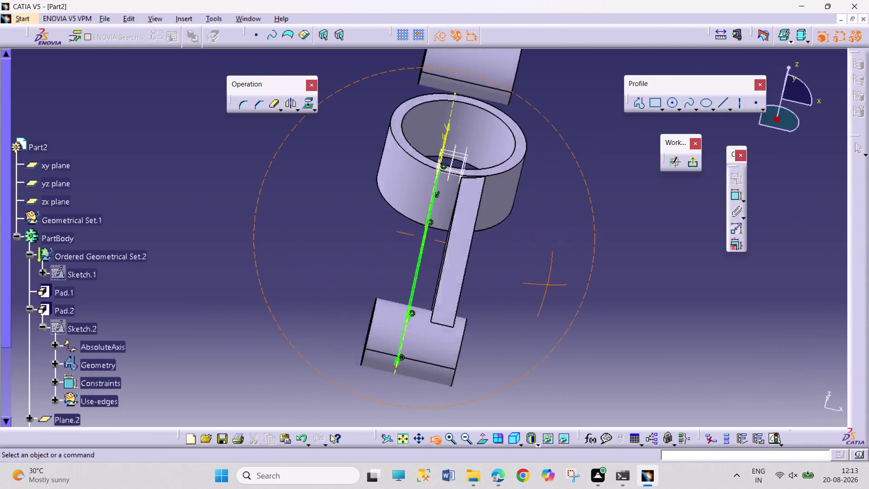
drag(558, 284, 540, 237)
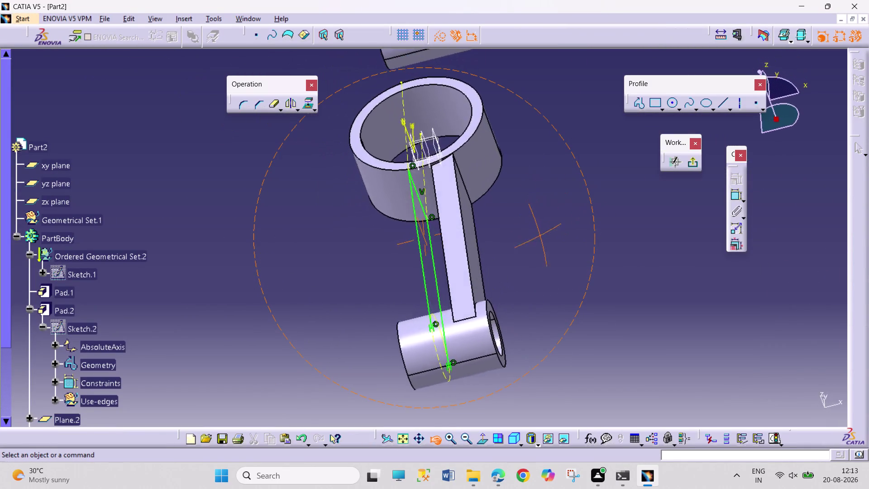
drag(540, 237, 629, 223)
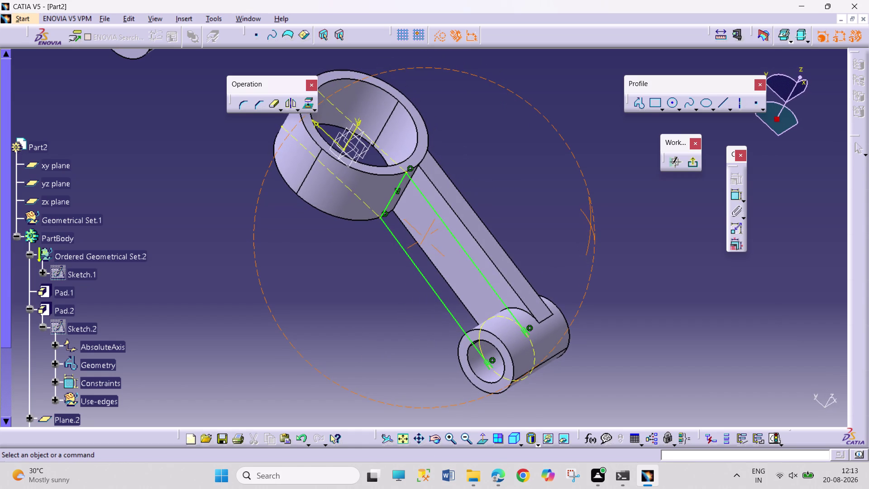
click(535, 366)
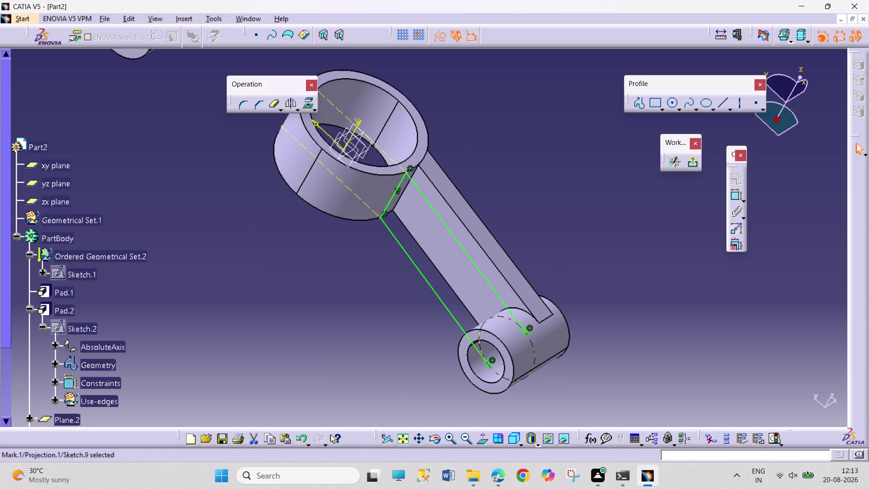
click(437, 38)
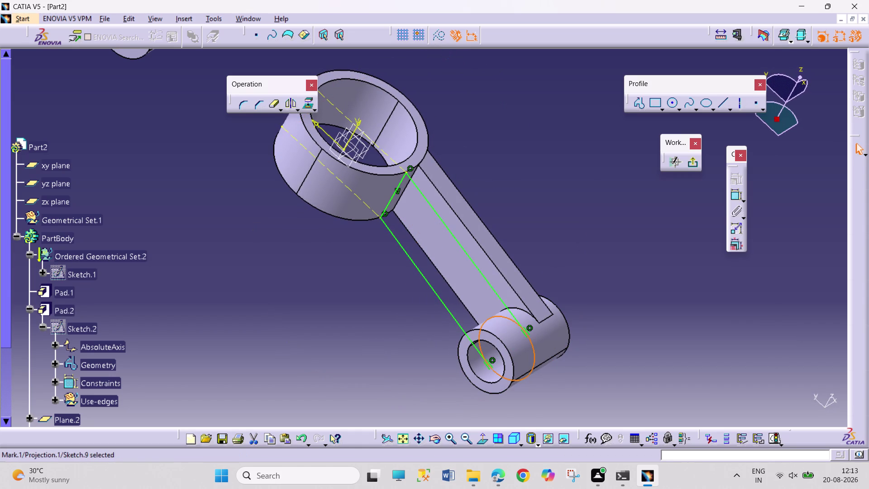
click(505, 153)
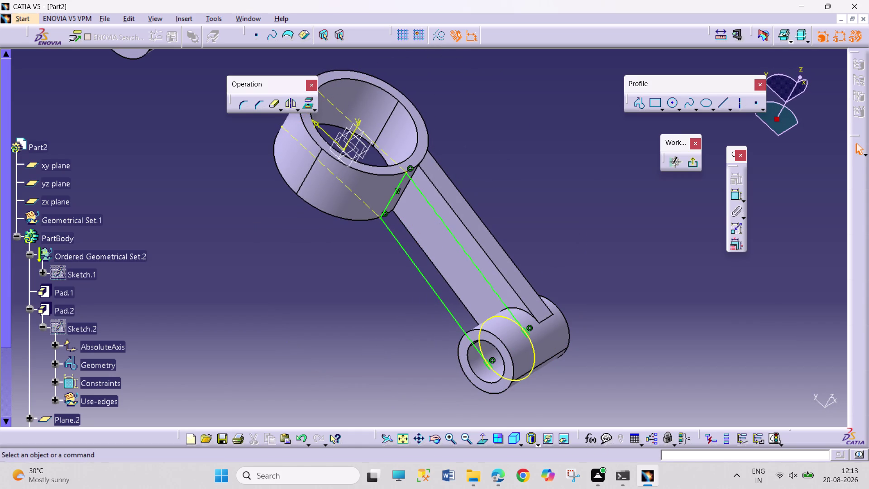
Trim the boss circle portion, exit to the 3D part, and pick the xy plane.
click(274, 108)
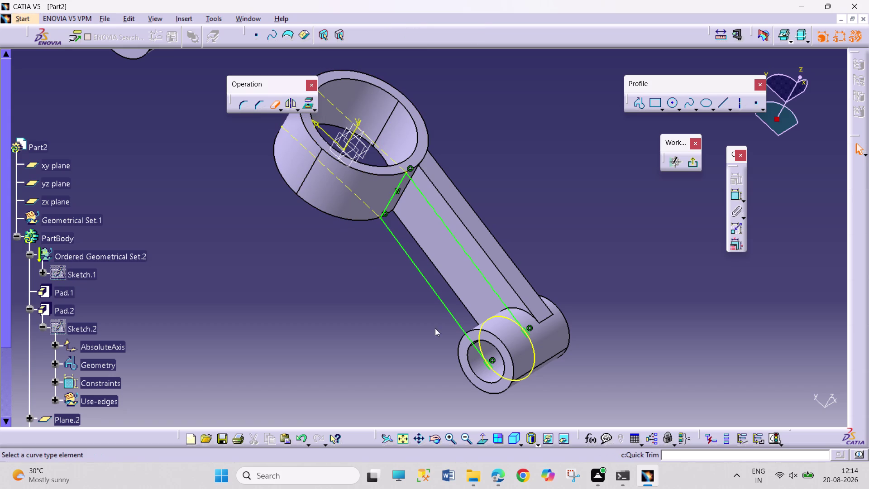
click(530, 373)
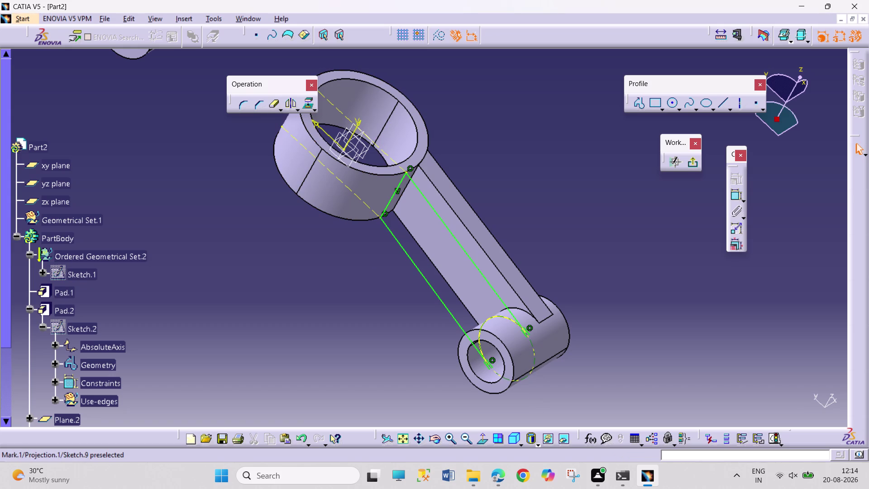
click(692, 162)
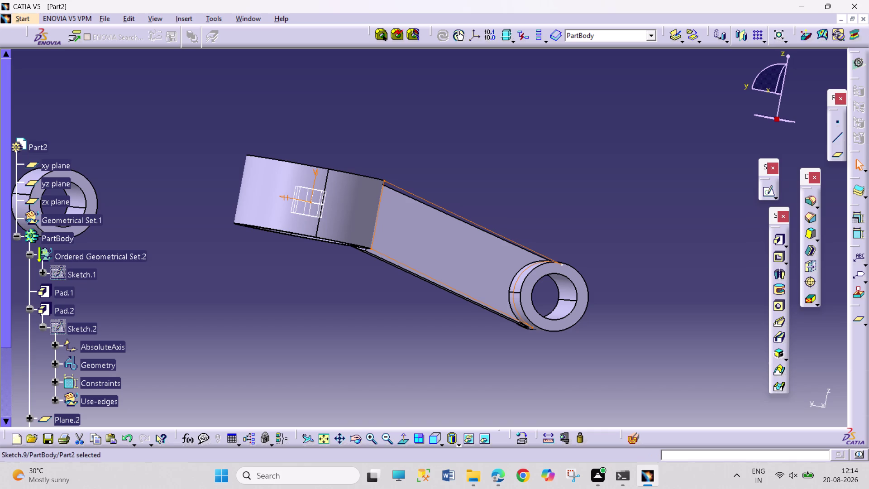
click(315, 203)
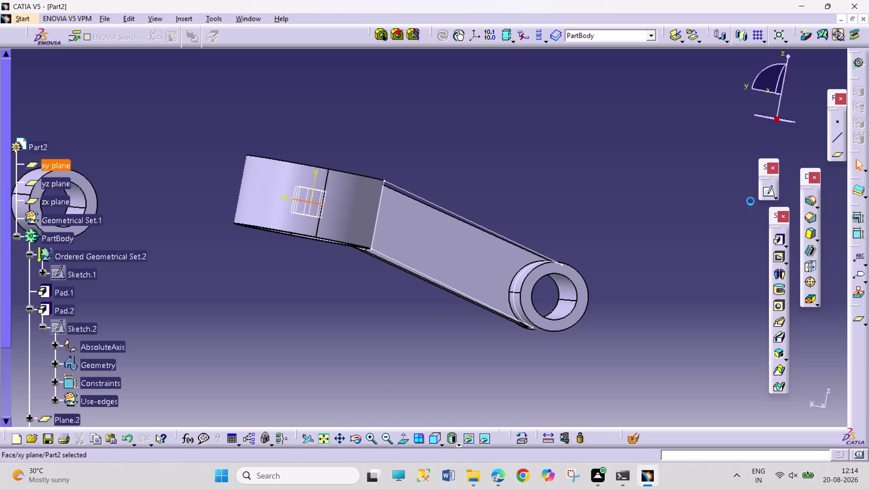
Create a sketch on the xy plane and zoom and pan to frame the shank and boss.
click(765, 193)
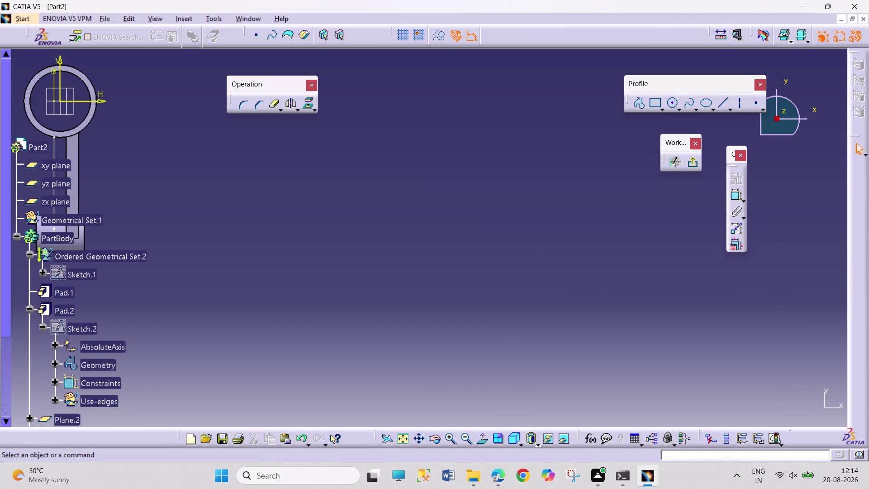
click(405, 440)
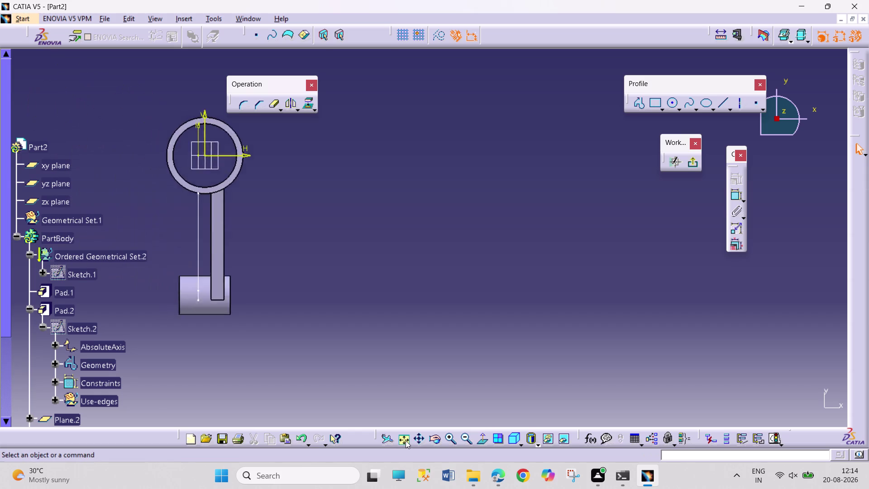
double_click(447, 441)
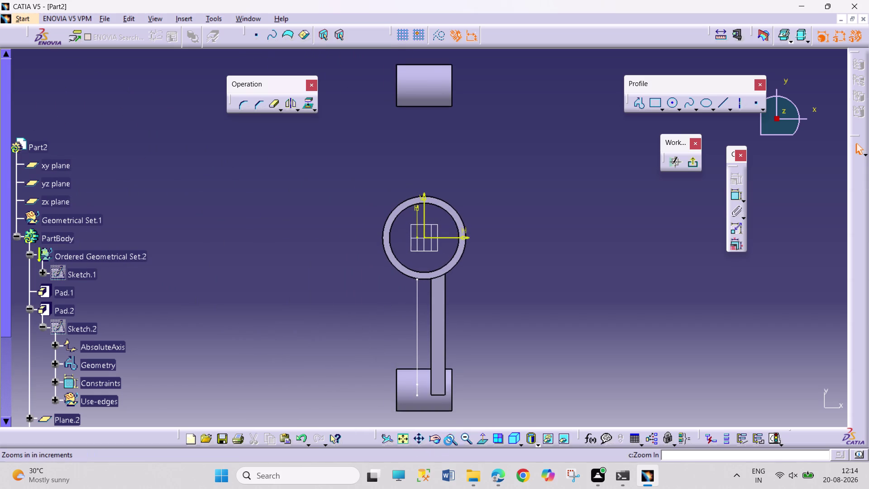
click(417, 439)
drag(532, 393, 506, 214)
click(447, 444)
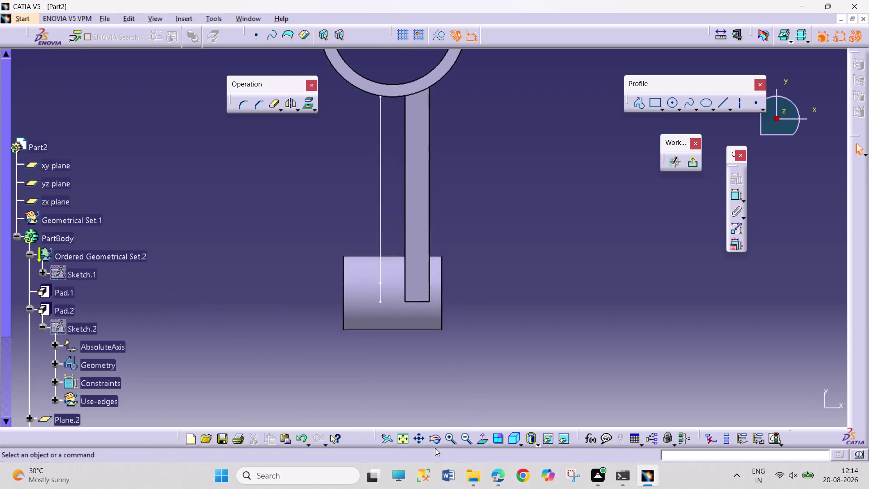
click(420, 441)
drag(536, 359, 587, 398)
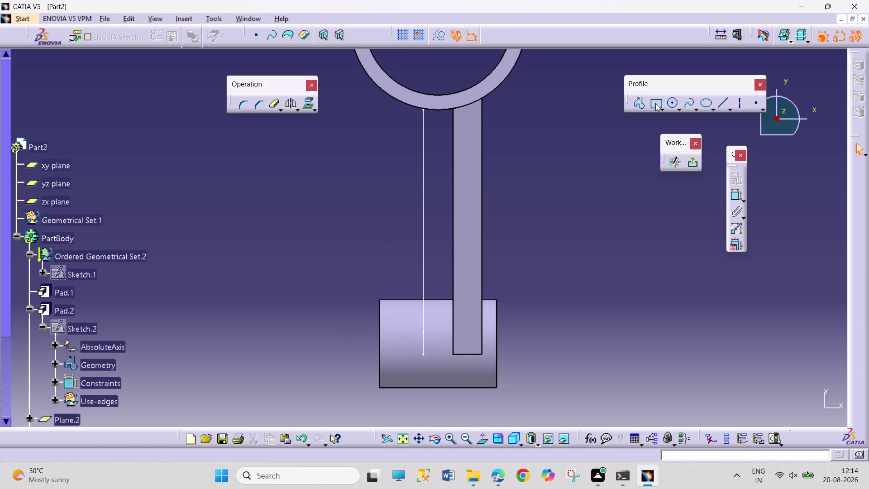
drag(655, 103, 653, 108)
Draw the thin shank rectangle running toward the ring block.
click(392, 89)
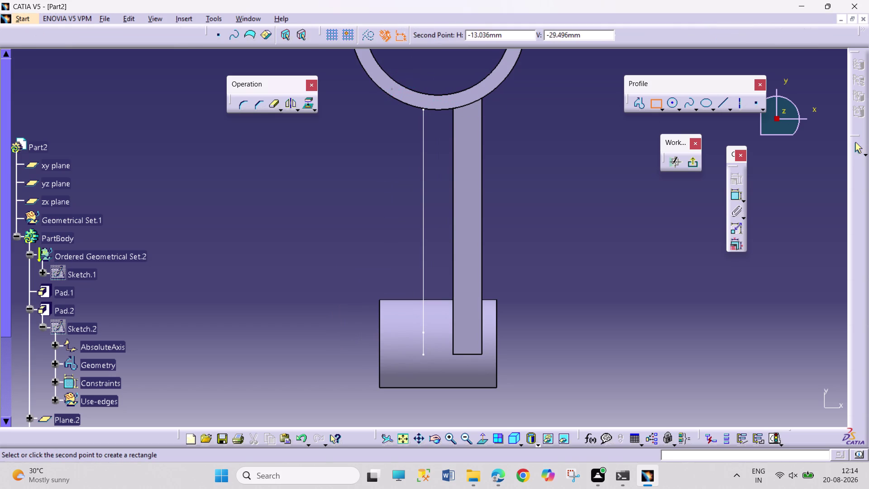
click(414, 352)
click(561, 282)
drag(402, 89, 405, 96)
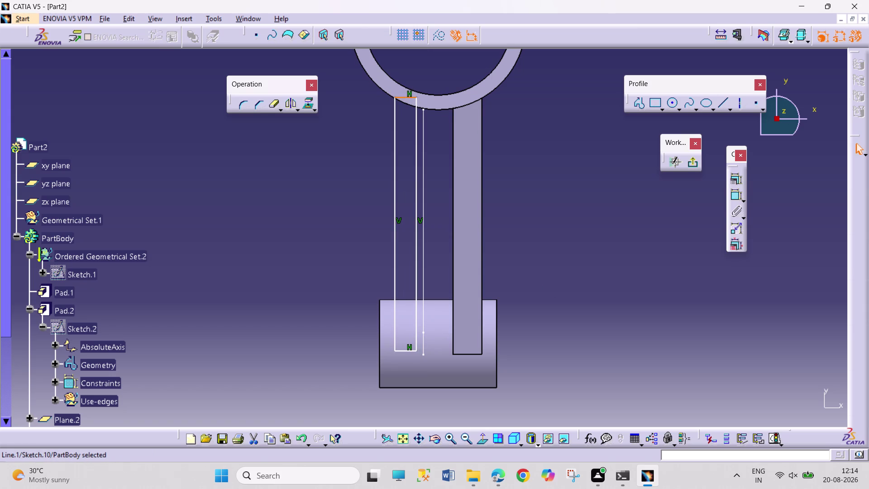
click(511, 141)
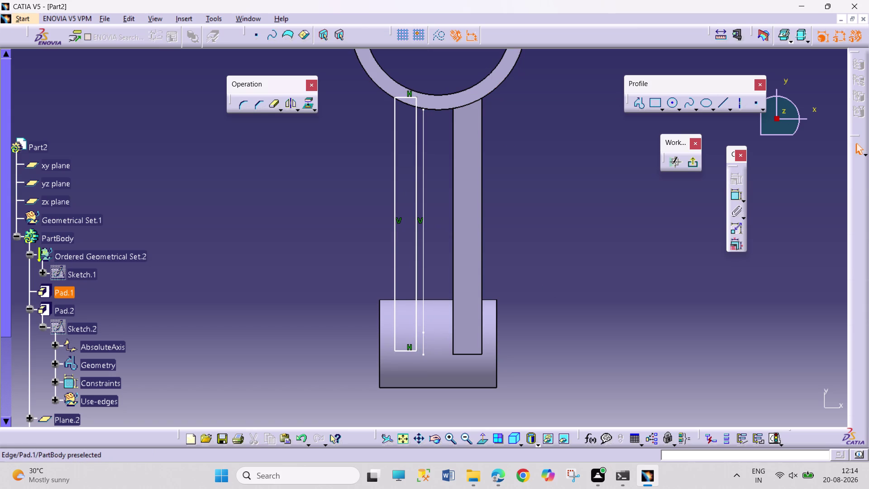
click(424, 109)
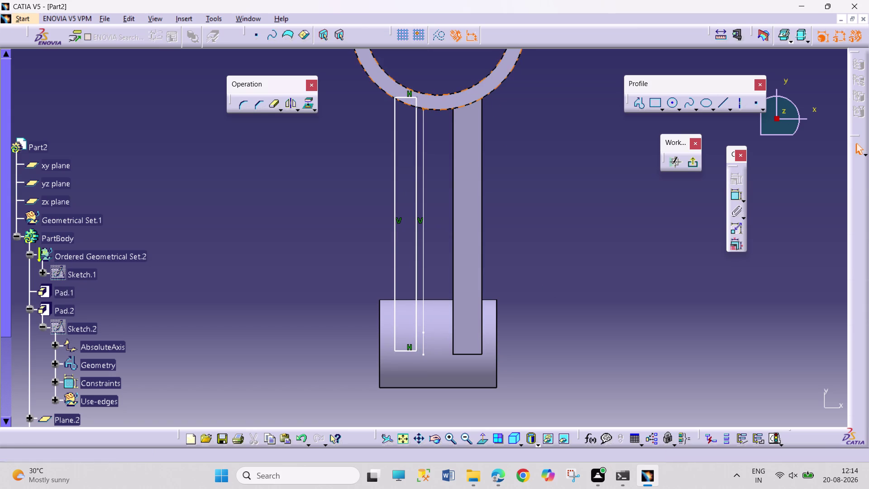
click(417, 97)
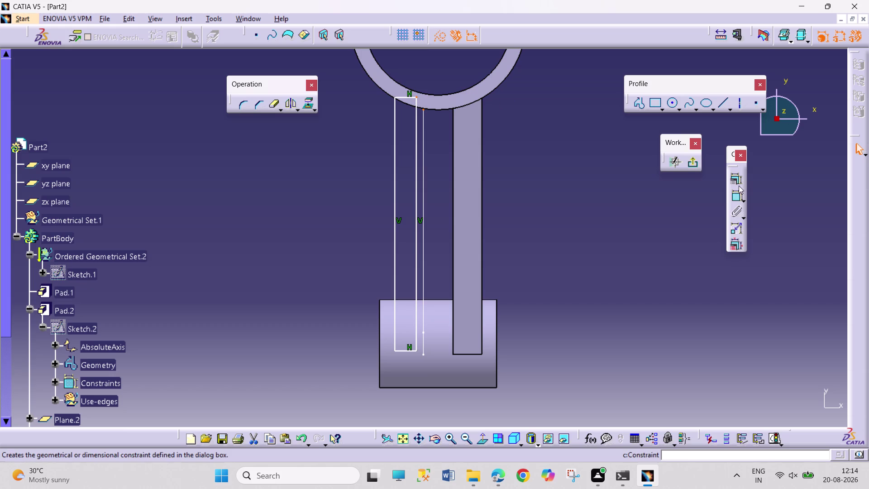
Apply constraints to the rectangle through the Constraints Defined in Dialog Box.
click(741, 180)
click(787, 297)
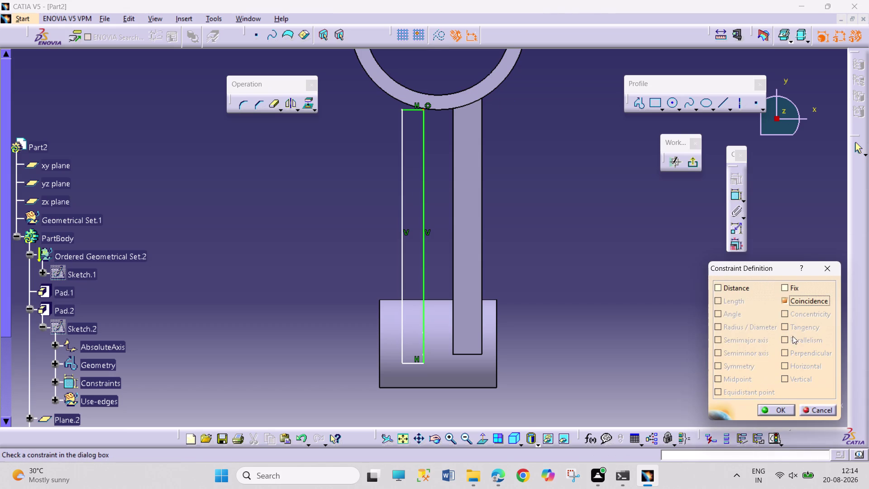
click(777, 400)
click(631, 334)
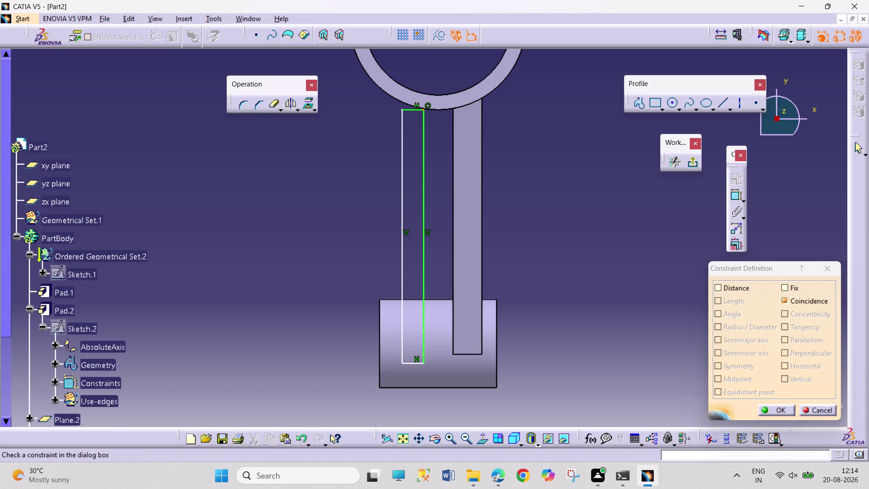
click(759, 407)
click(635, 279)
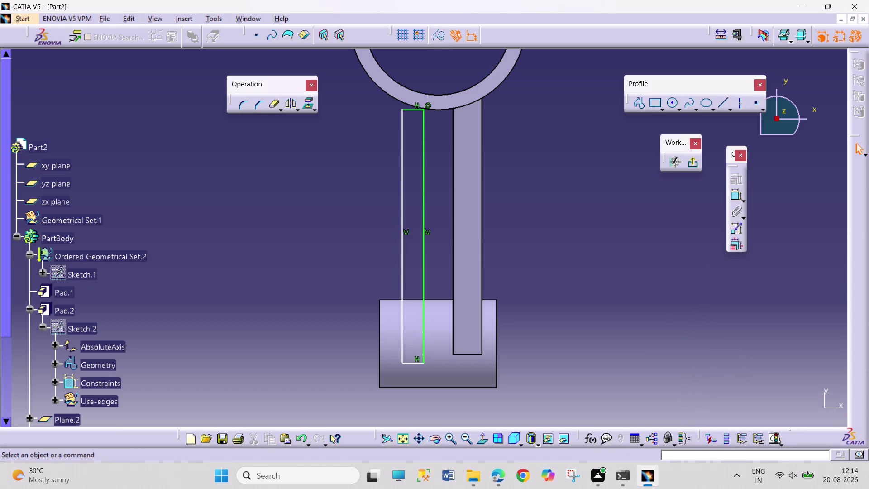
click(401, 100)
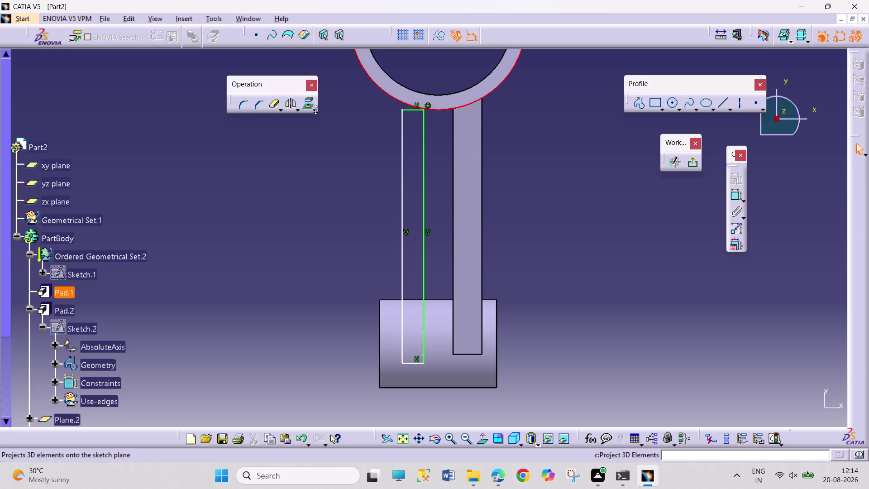
Make the rectangle's top point coincident with the big-end ring, then undo it.
click(310, 105)
click(571, 174)
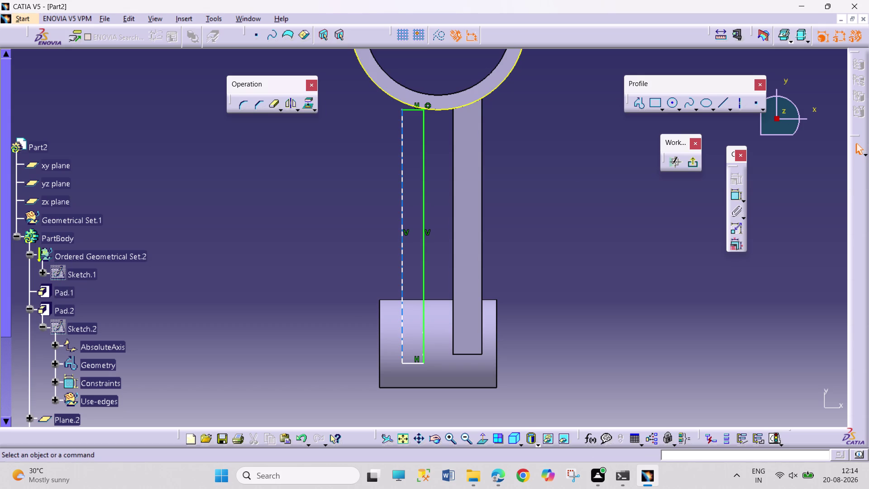
click(334, 142)
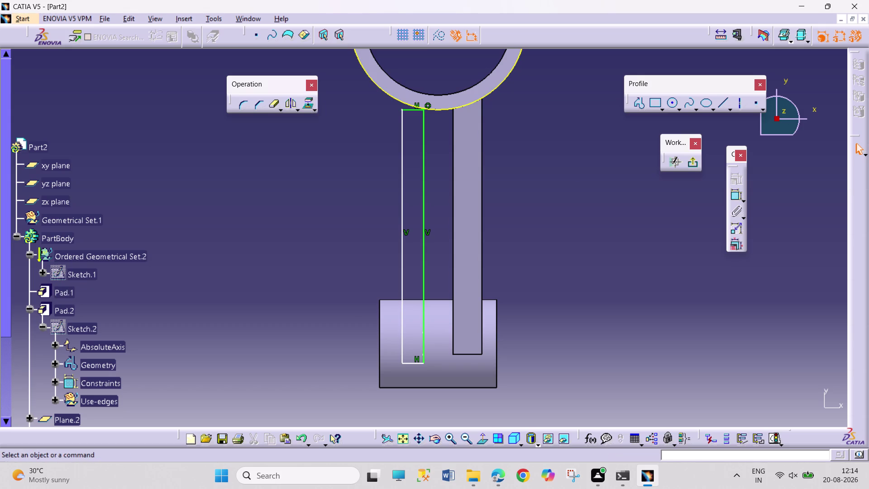
click(400, 109)
click(396, 100)
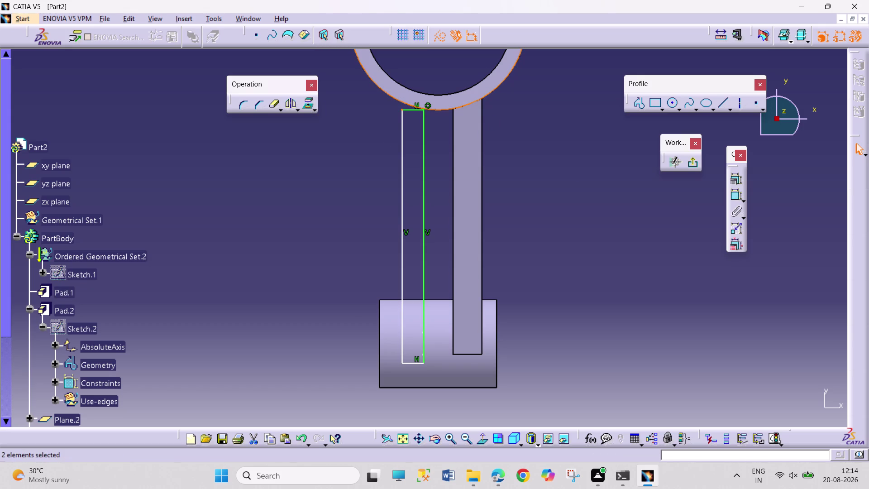
click(738, 180)
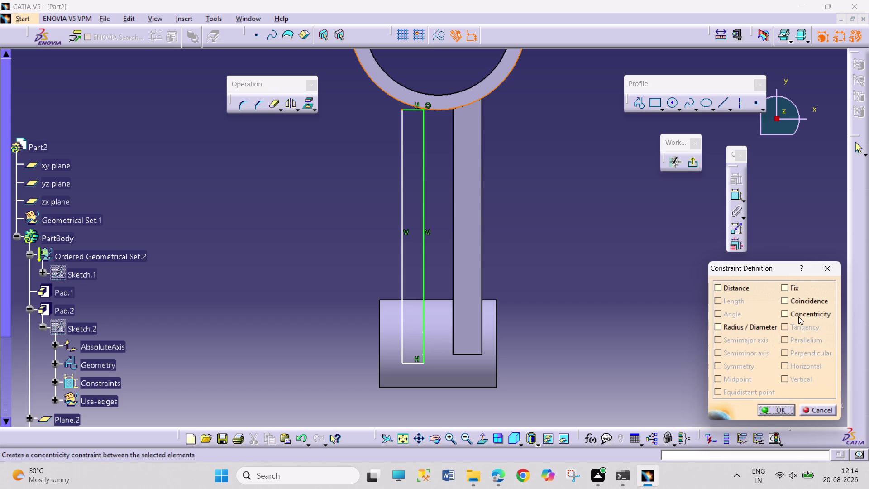
click(801, 300)
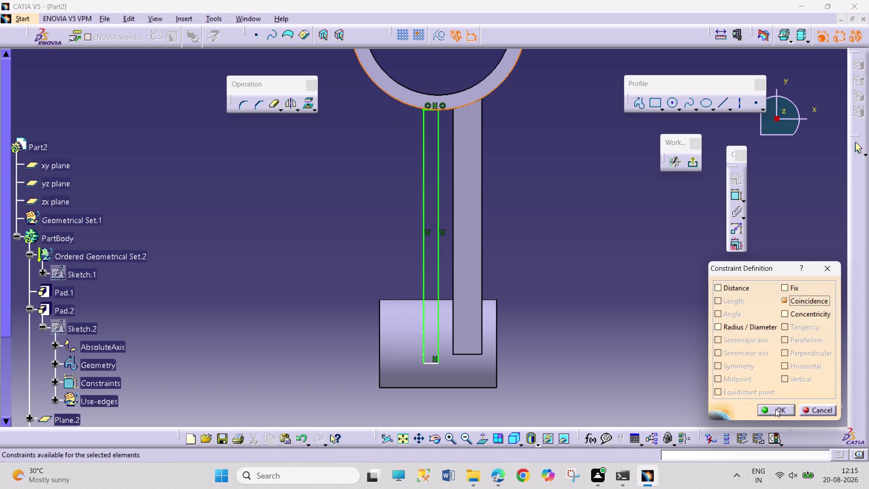
click(775, 408)
drag(438, 252, 390, 244)
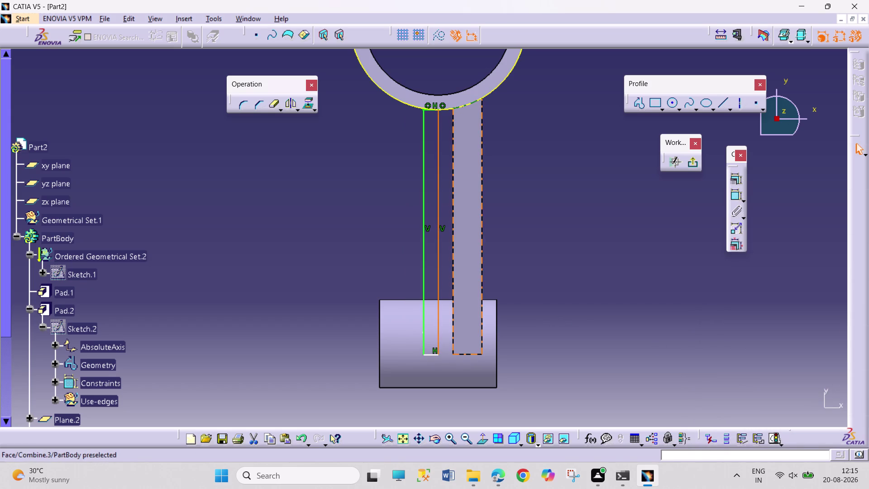
key(ctrl+z)
key(ctrl+z)
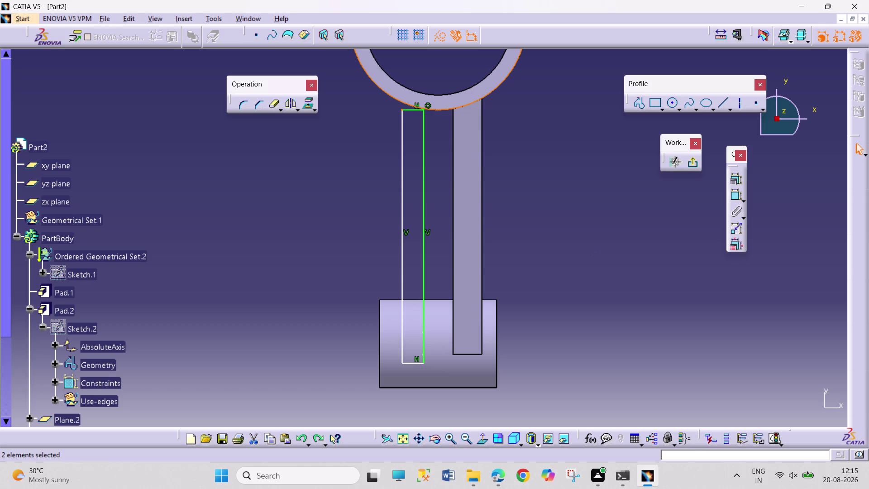
Delete the coincidence constraint and stretch the rectangle's top up into the ring.
right_click(430, 105)
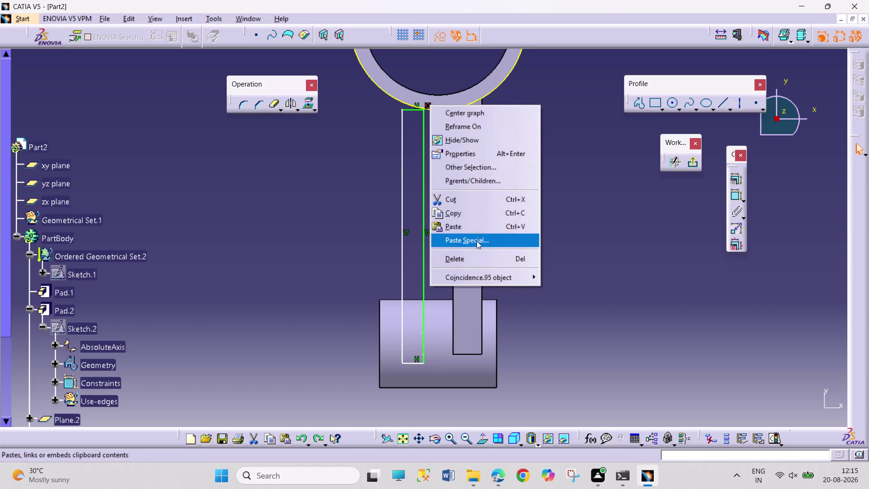
click(476, 259)
drag(407, 110, 407, 107)
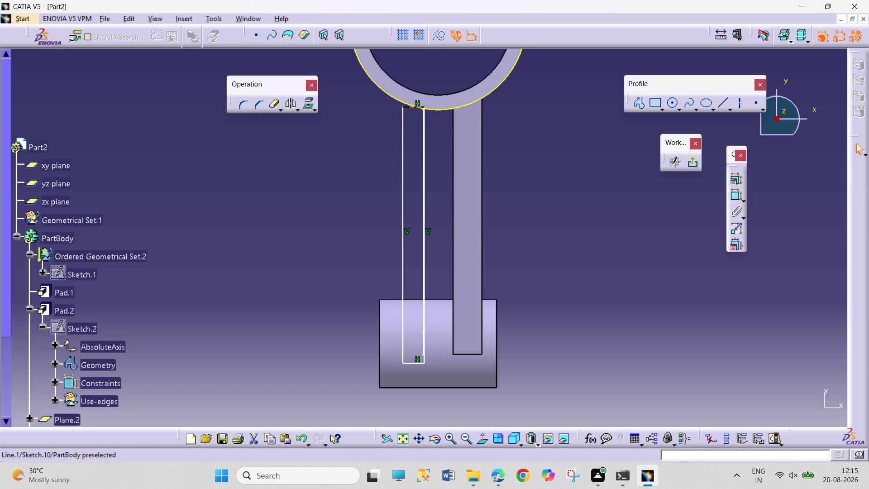
drag(407, 108, 406, 98)
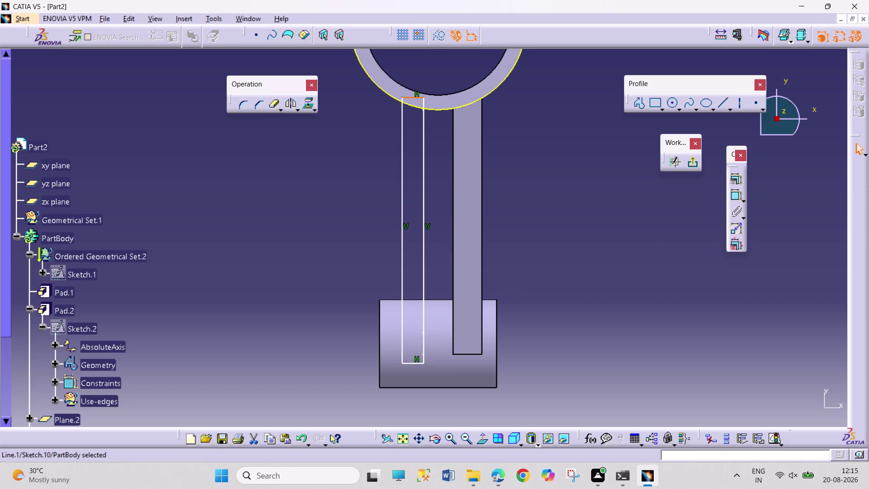
click(733, 198)
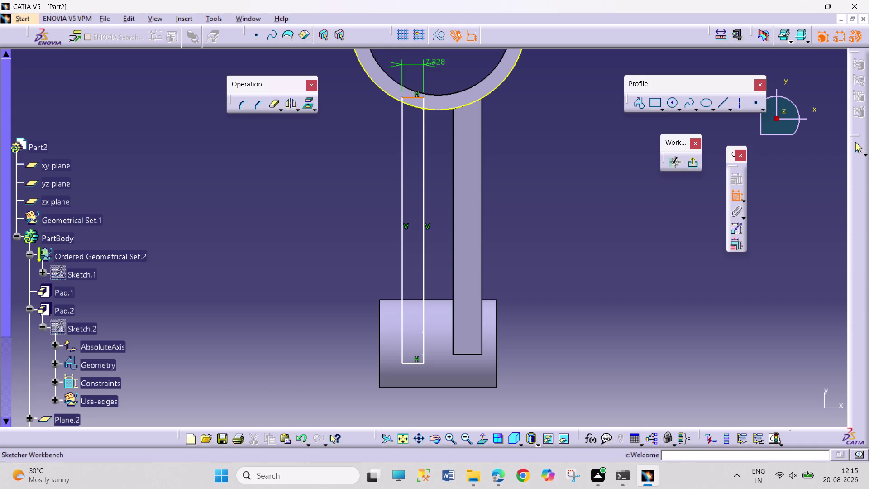
Change the 7.328 offset dimension to 10 to widen the shank rectangle.
click(445, 68)
double_click(445, 65)
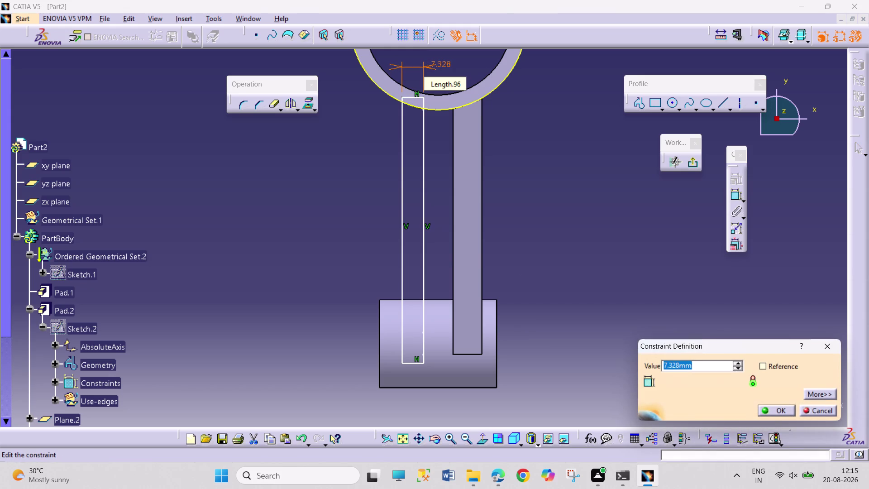
key(0)
text(10)
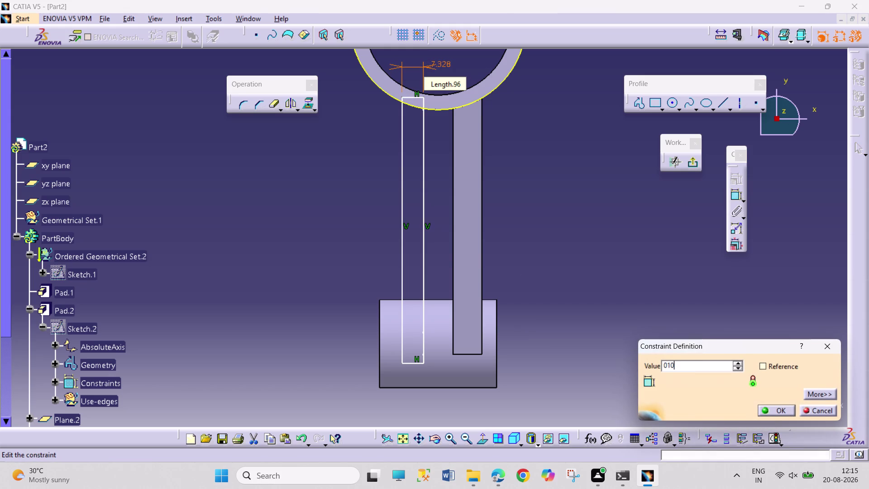
key(Return)
Select the rectangle's left edge and corner point, then dismiss the unusable constraint choices.
click(525, 207)
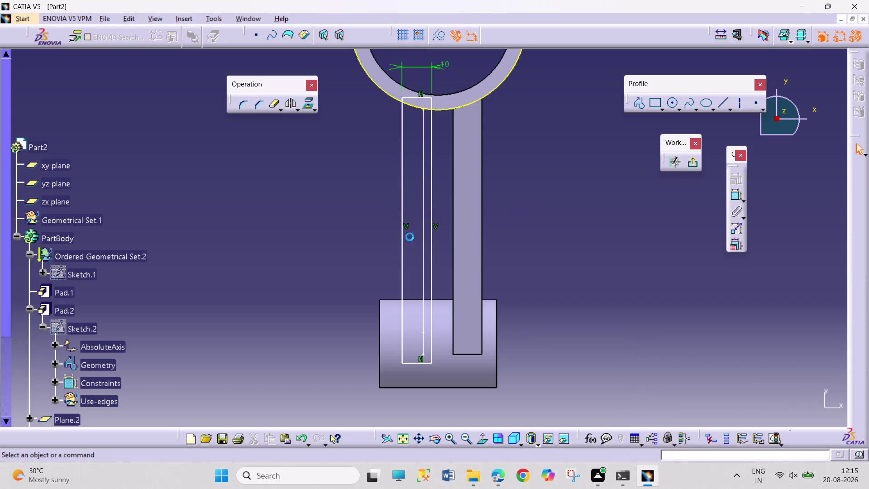
drag(402, 238, 386, 239)
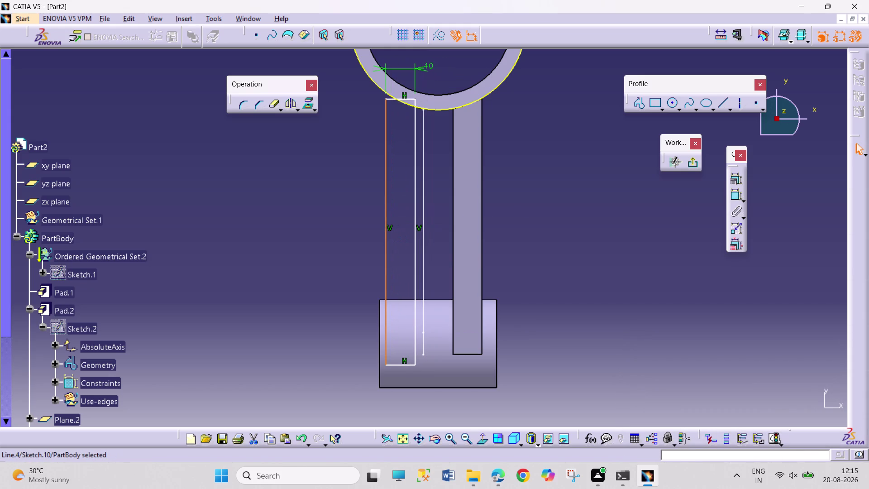
click(415, 366)
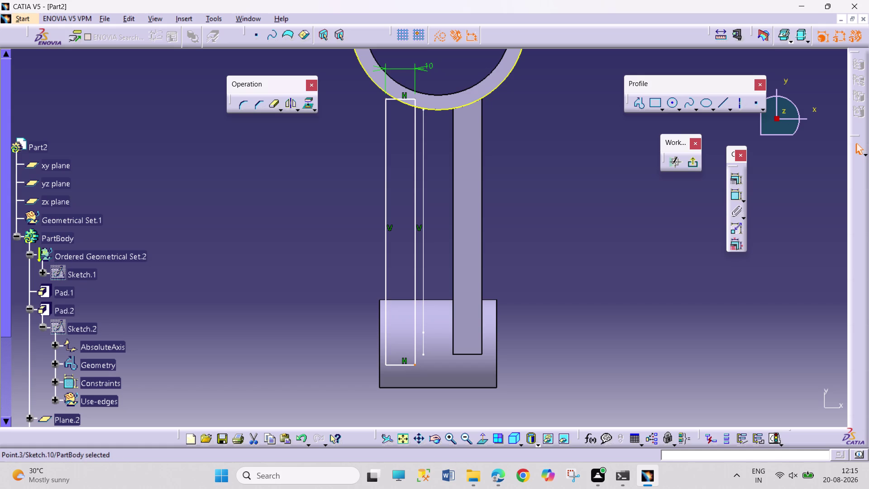
click(423, 356)
click(423, 356)
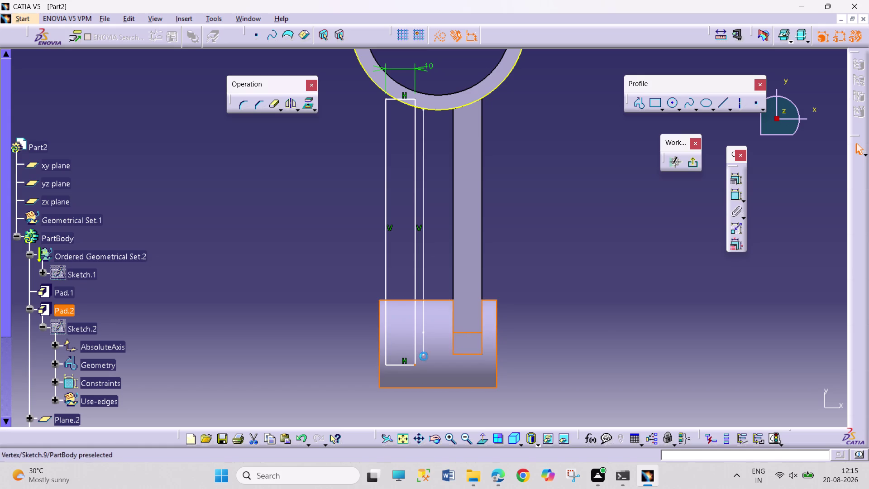
click(738, 181)
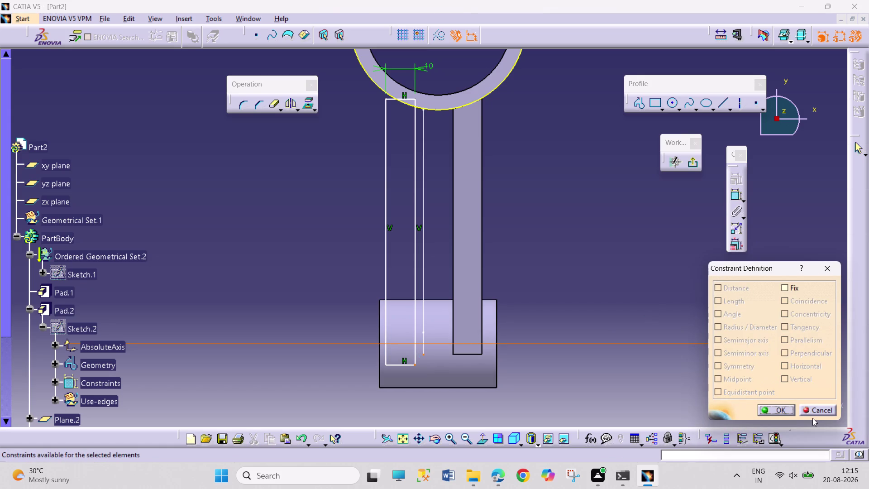
click(813, 412)
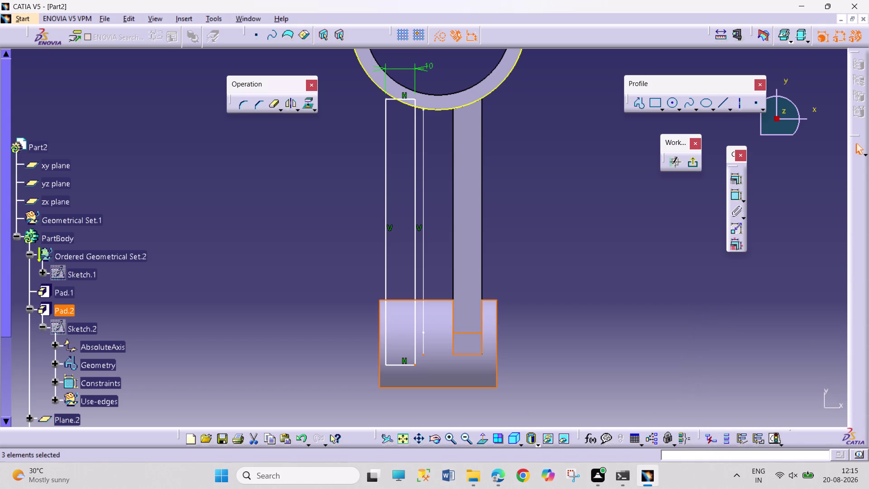
Select the rectangle's right edge with the projected centreline to list available constraints.
click(423, 343)
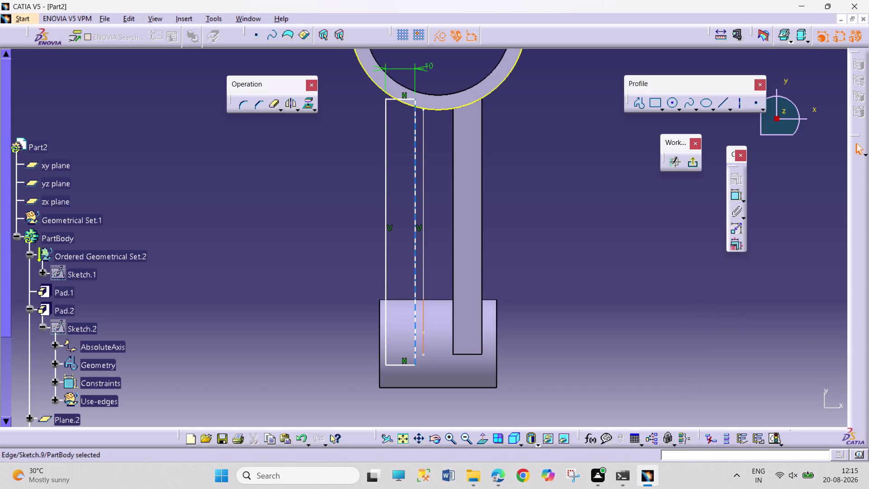
click(305, 102)
click(558, 225)
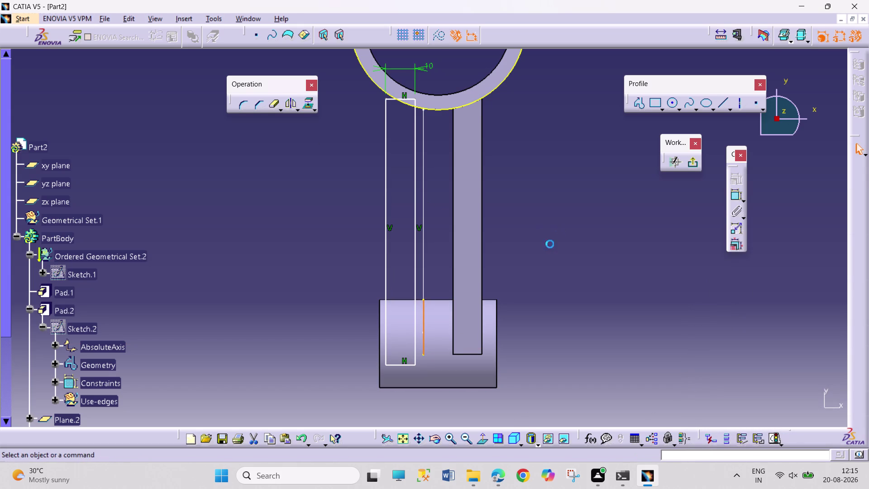
click(424, 354)
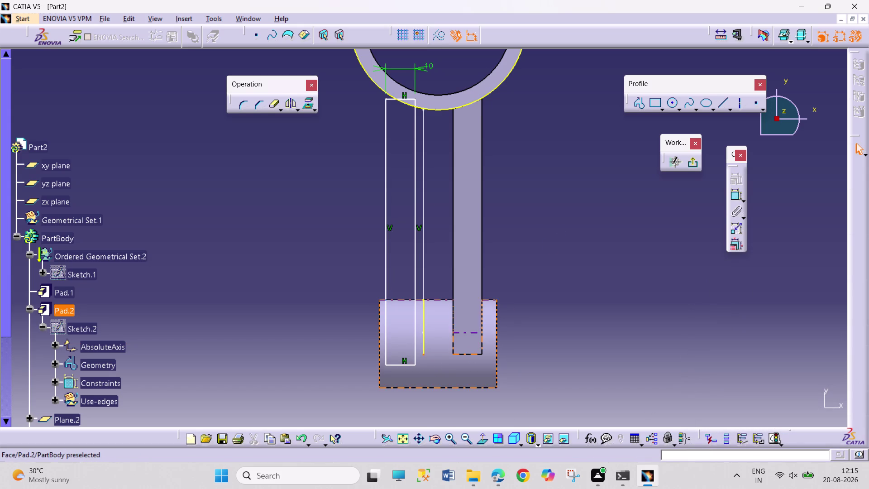
click(415, 365)
click(736, 175)
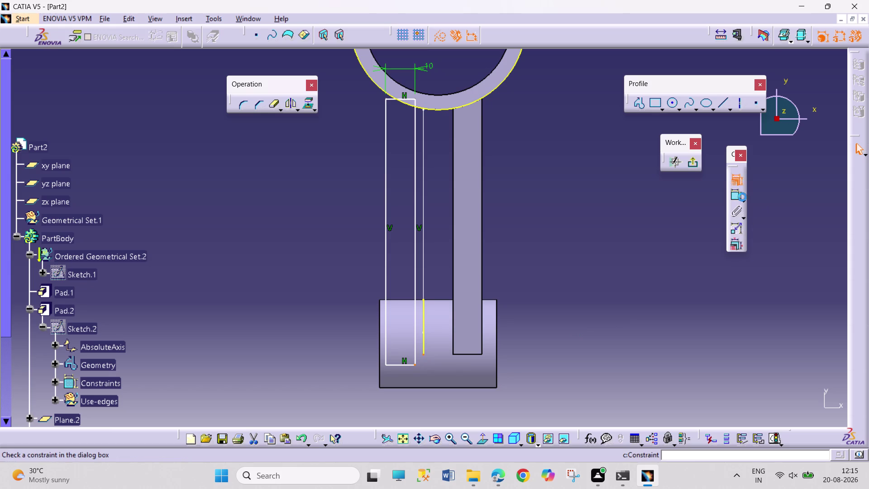
click(797, 300)
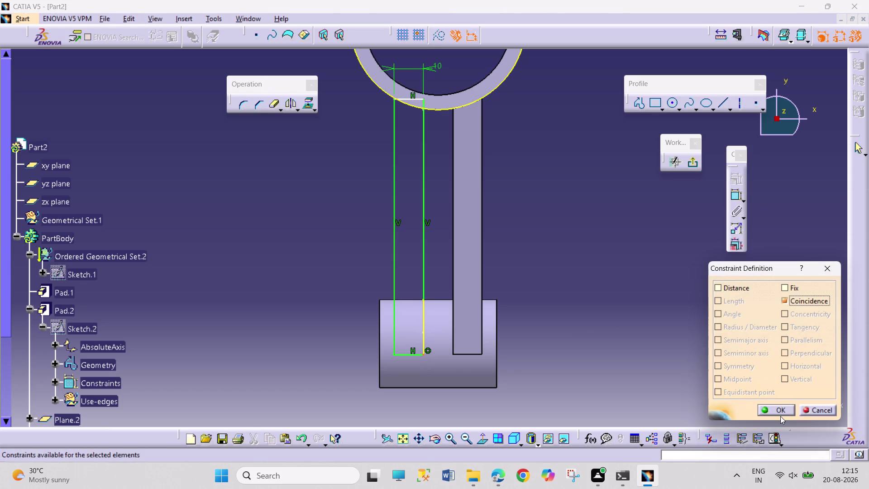
Apply Coincidence between the rectangle's right edge and the projected centreline.
click(780, 407)
click(424, 329)
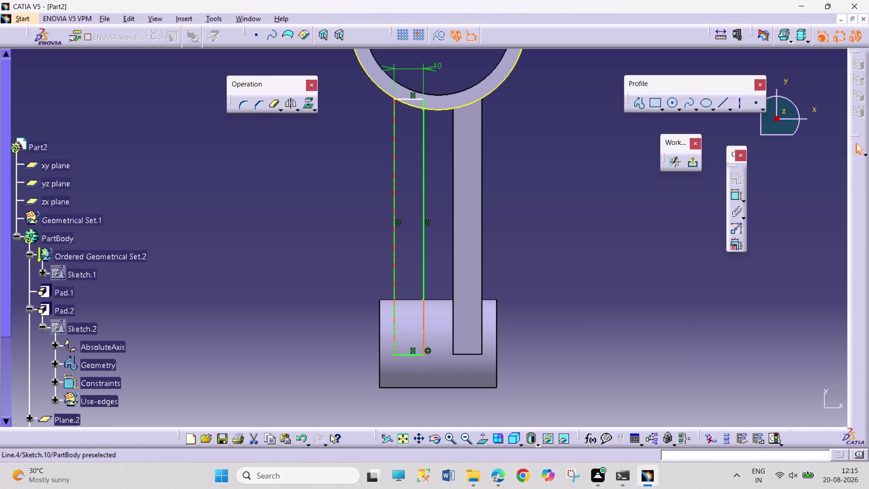
click(436, 38)
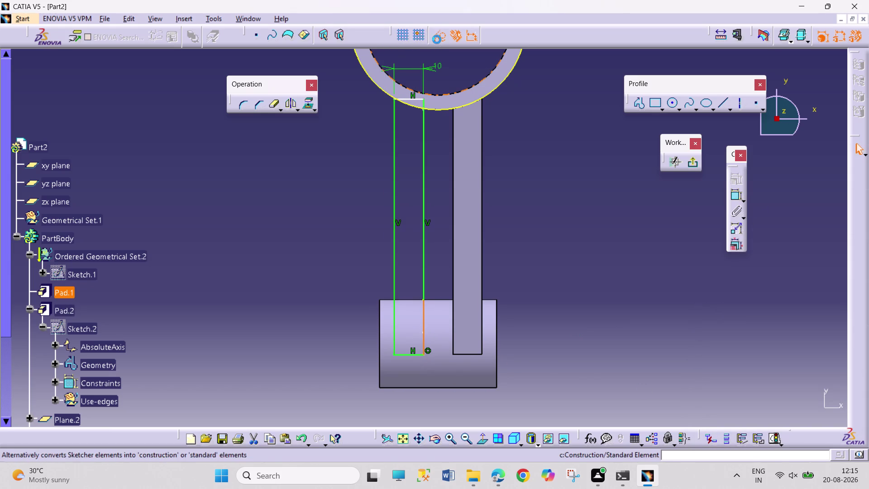
click(554, 160)
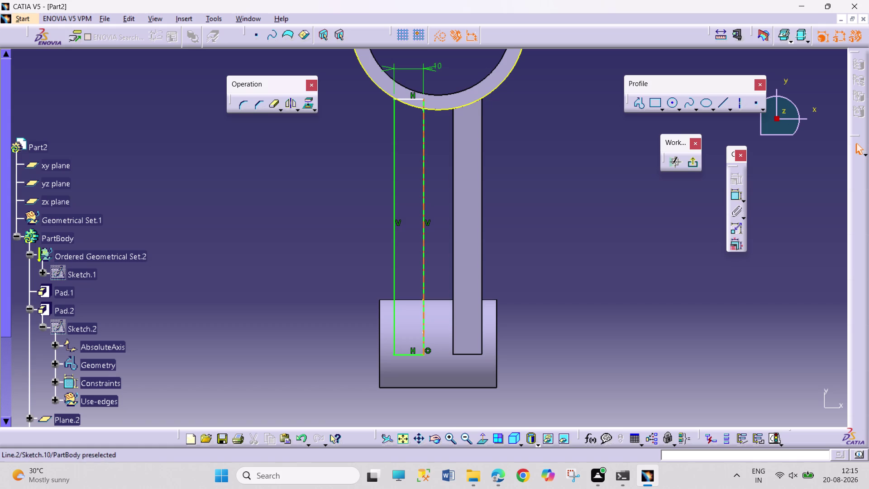
Drag the rectangle's top edge upward into the big-end ring.
drag(405, 99, 405, 96)
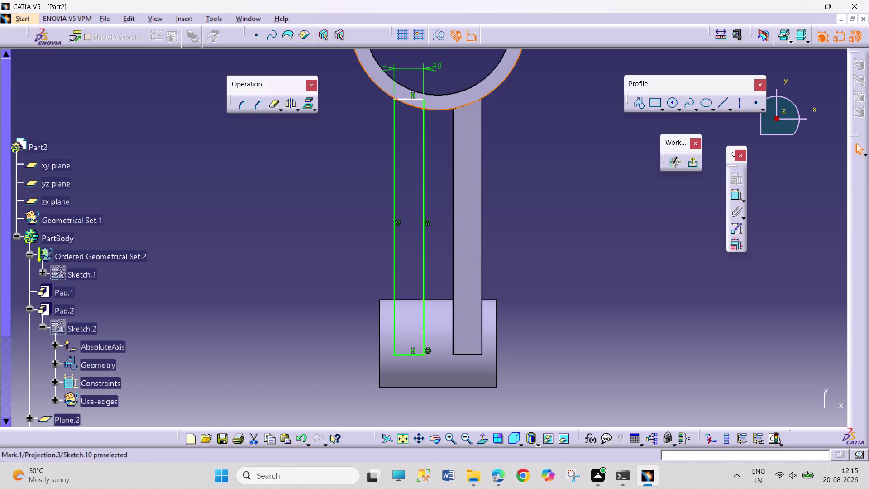
drag(405, 96, 406, 91)
drag(416, 97, 416, 92)
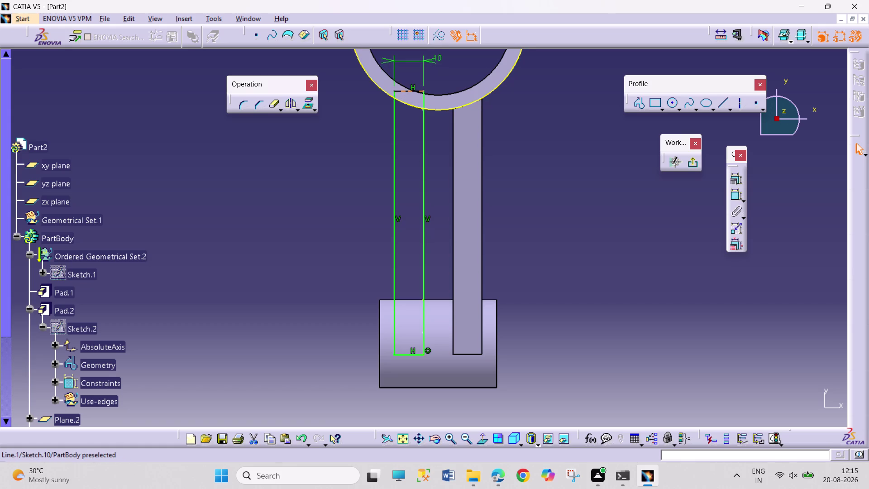
drag(416, 92, 420, 87)
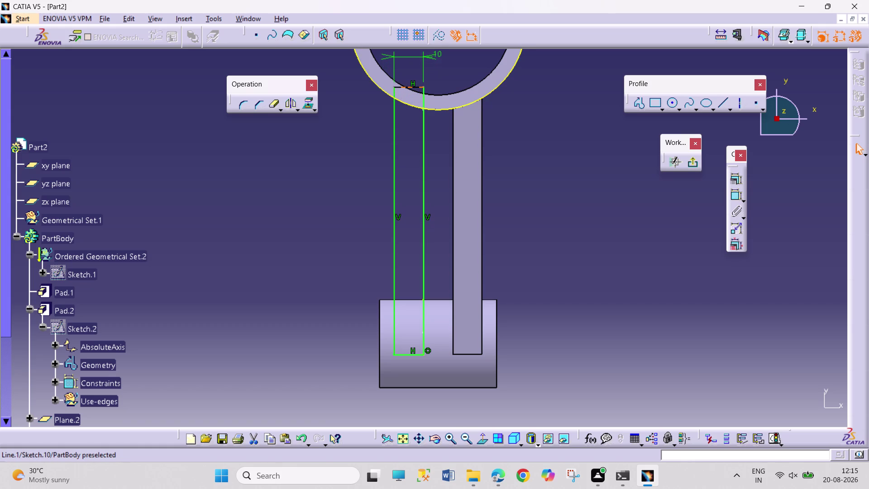
click(273, 104)
click(392, 90)
right_drag(291, 119, 288, 114)
click(278, 105)
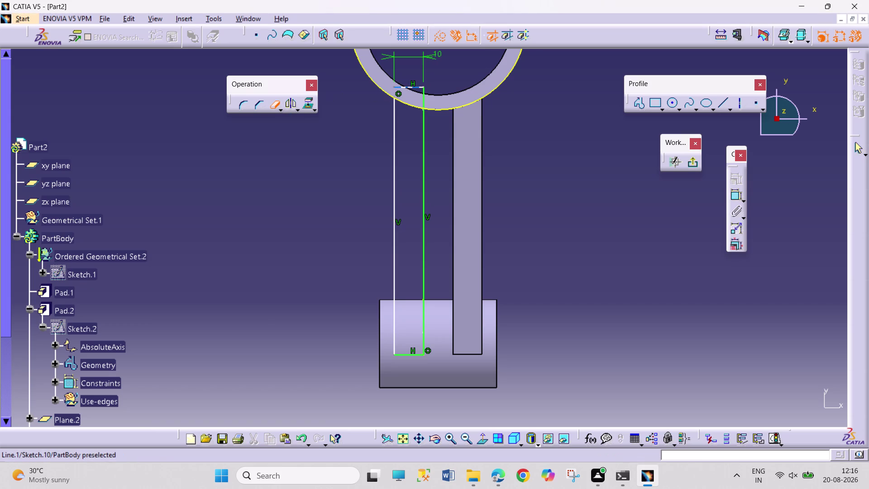
click(414, 86)
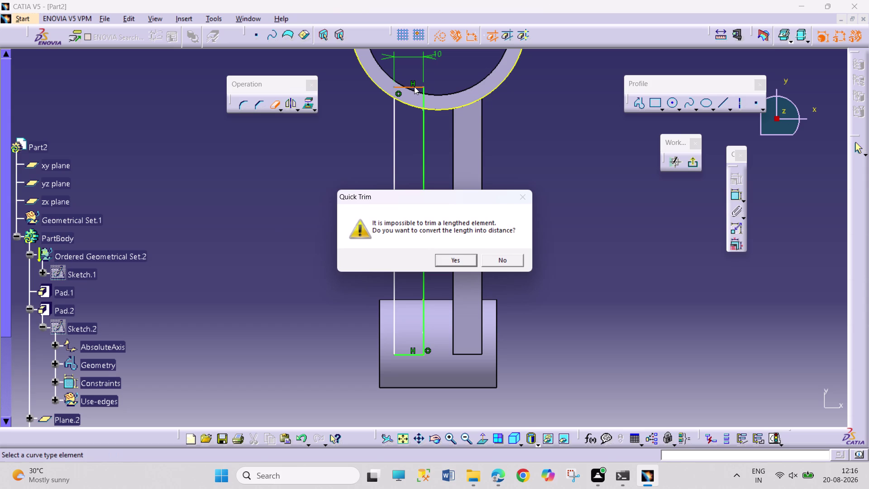
click(451, 256)
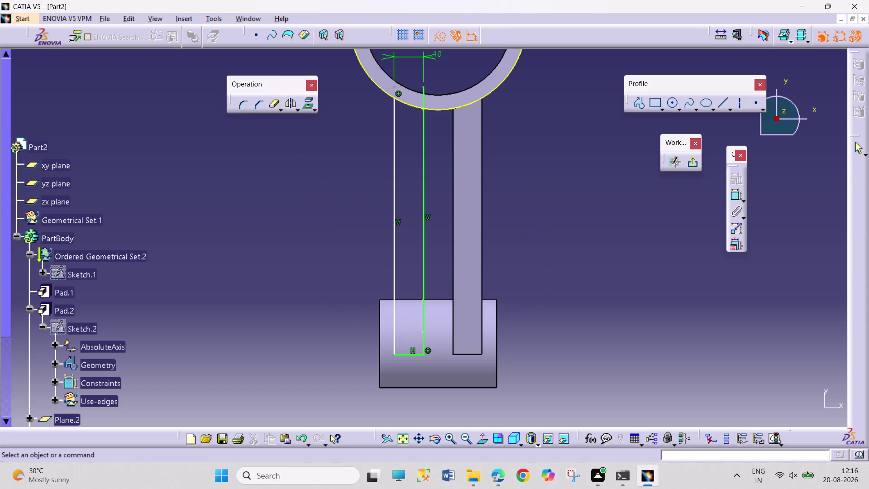
click(276, 104)
right_click(422, 99)
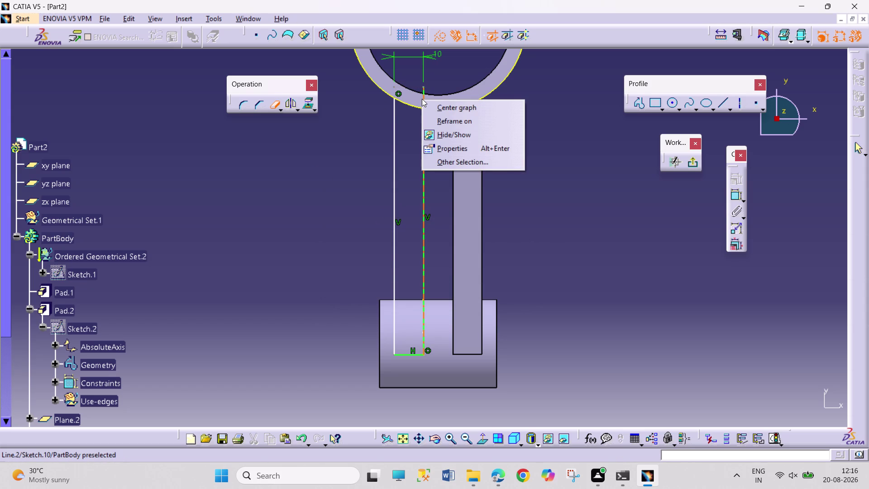
click(337, 116)
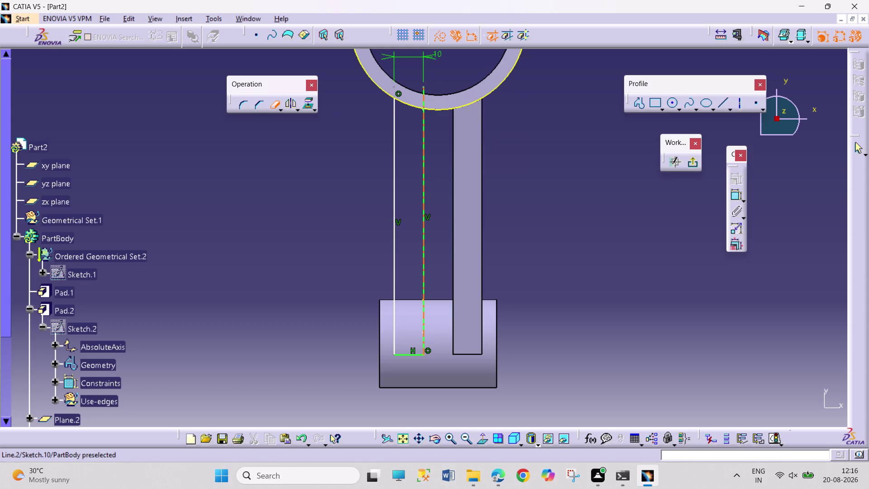
click(424, 100)
click(272, 106)
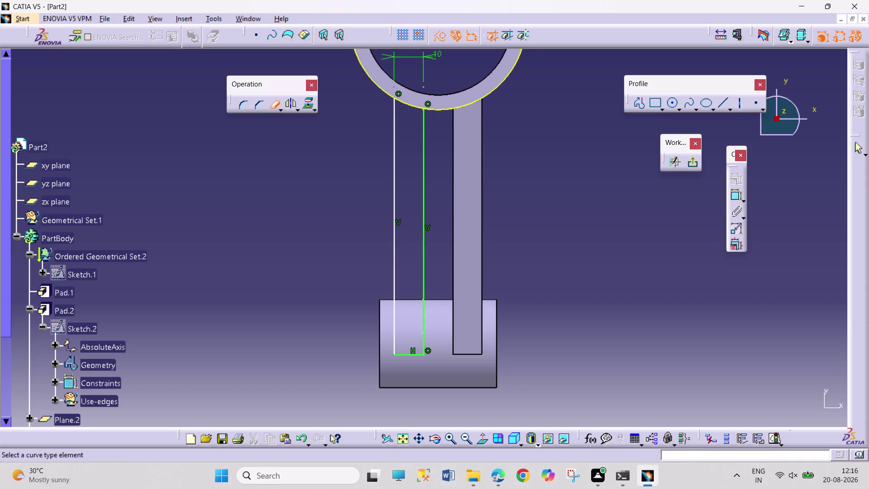
click(368, 70)
click(548, 140)
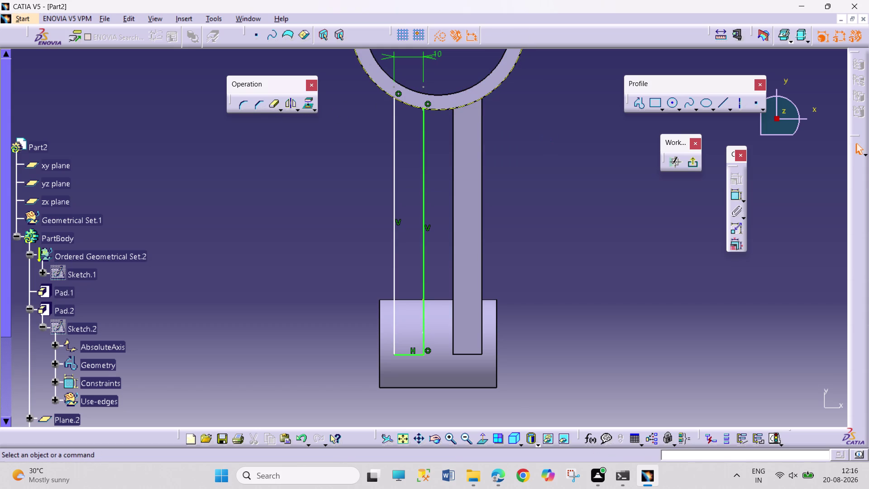
key(ctrl+z)
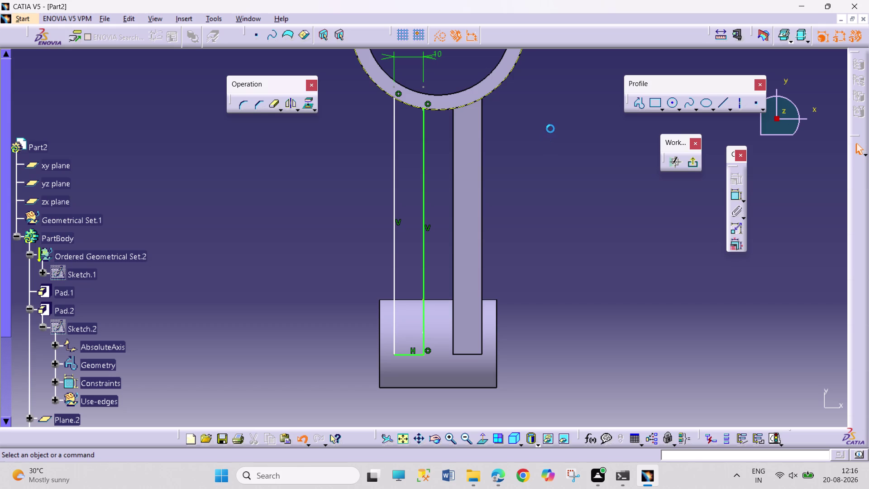
key(ctrl+z)
click(548, 136)
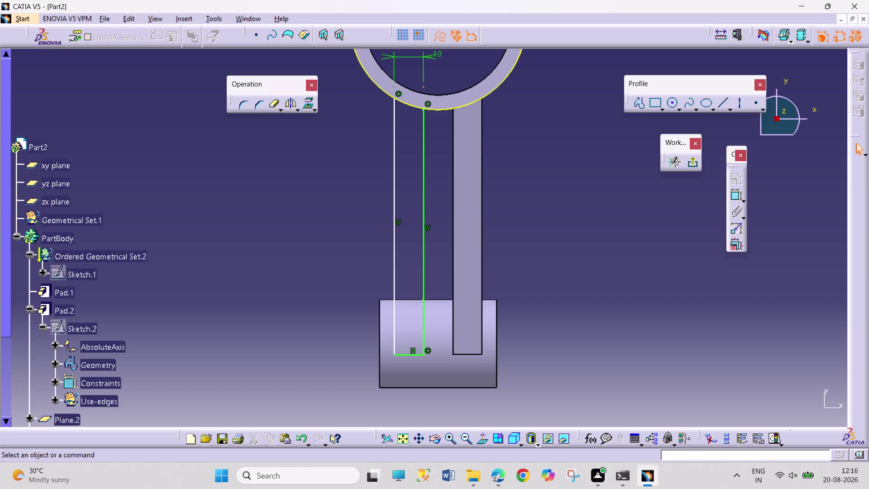
drag(393, 126, 394, 121)
key(ctrl+z)
key(ctrl+z)
key(ctrl+z)
key(ctrl+z)
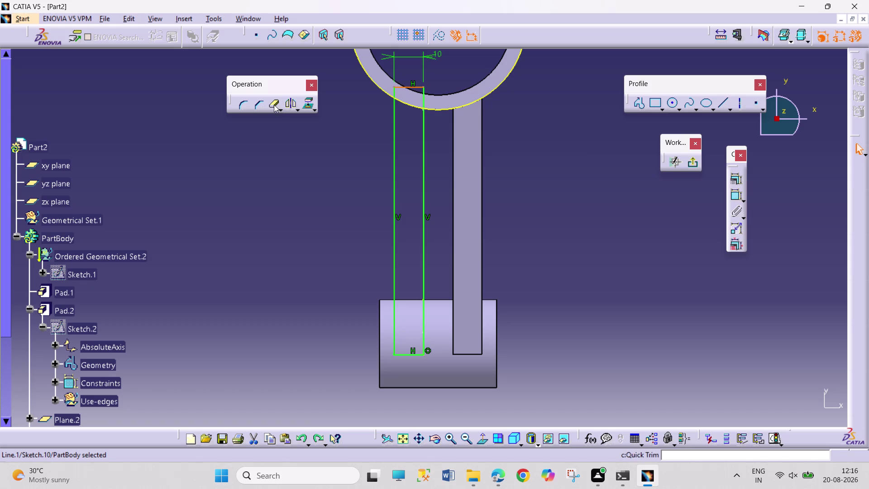
Quick Trim away the shank sketch's top closing line.
click(274, 104)
click(358, 64)
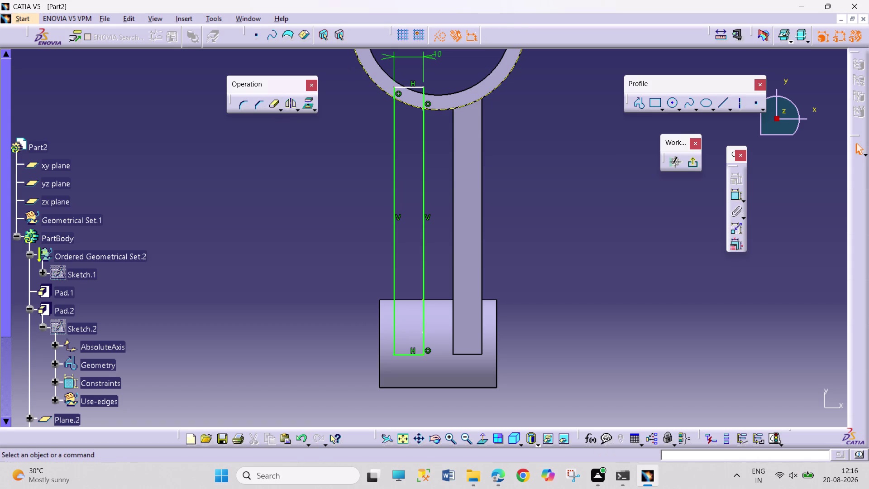
key(ctrl+z)
click(332, 147)
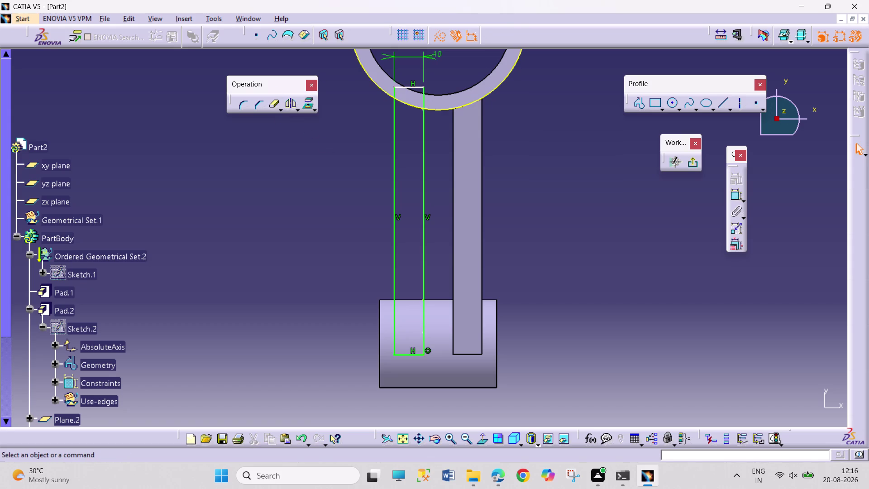
click(270, 106)
click(417, 86)
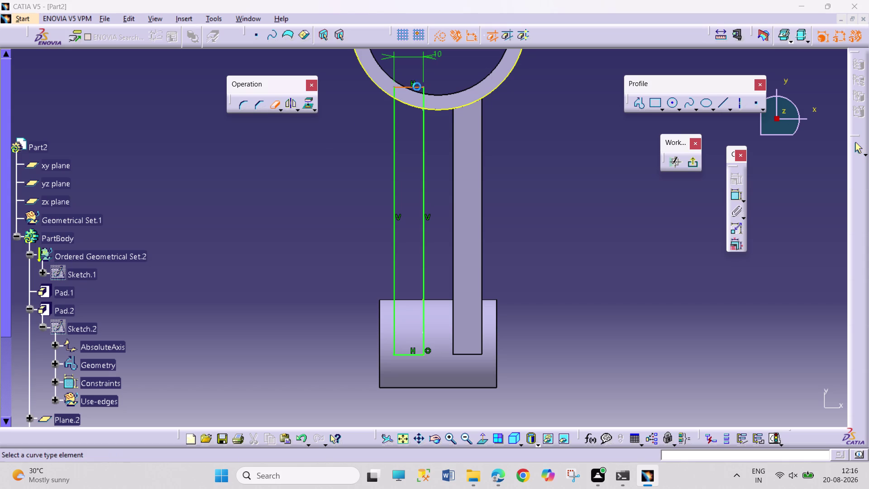
click(463, 258)
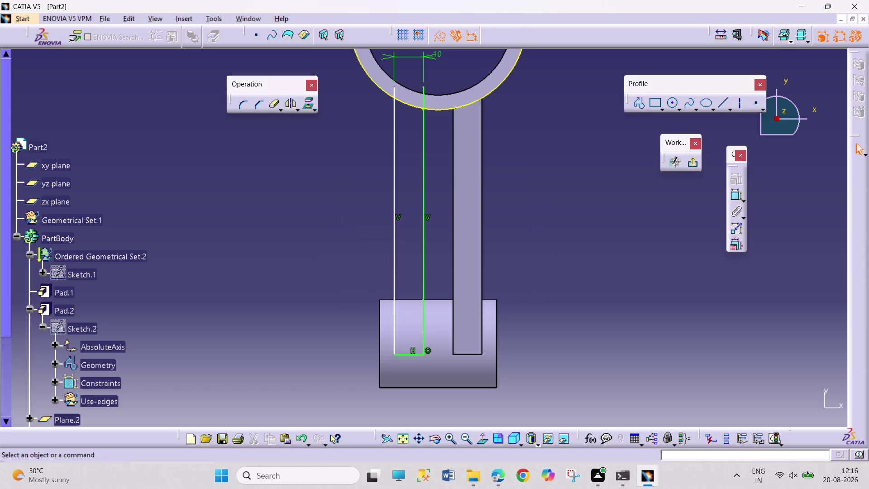
Make the left line's top endpoint coincident with the ring's outer edge.
click(392, 87)
click(406, 105)
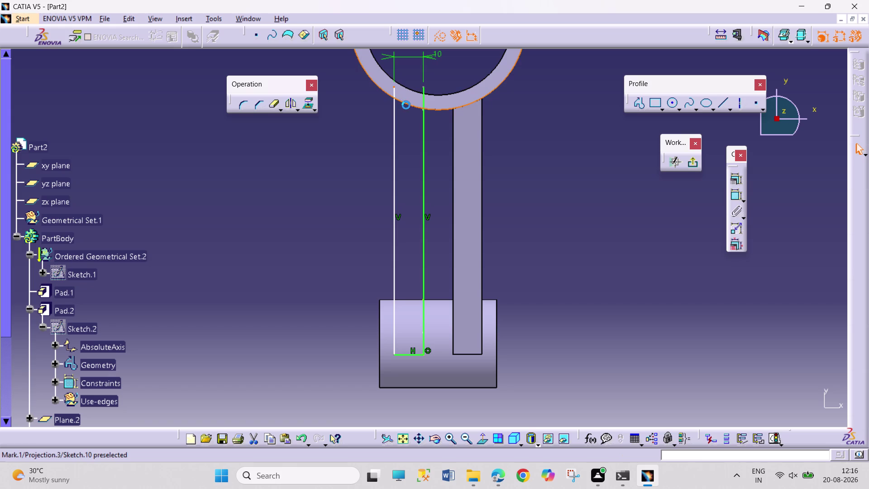
click(734, 175)
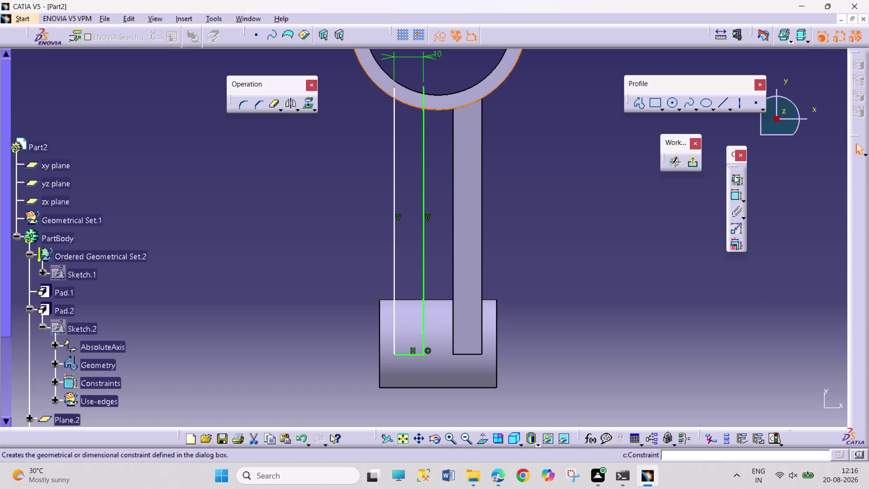
click(813, 302)
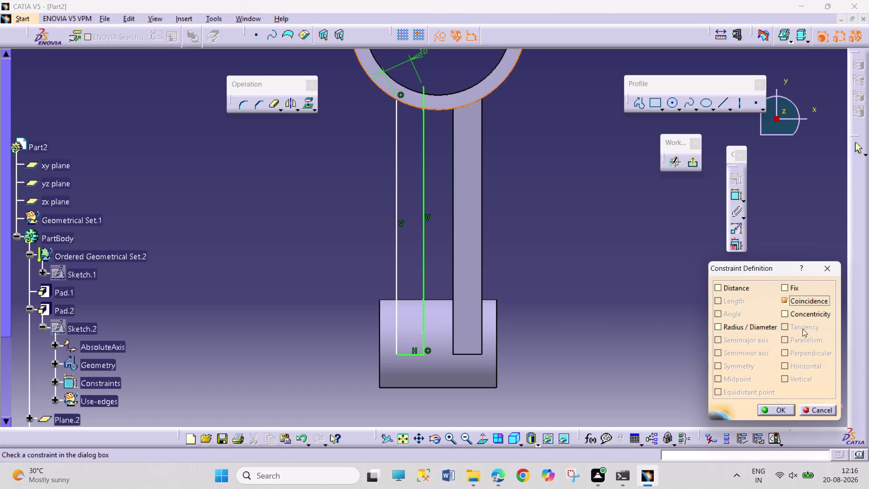
click(777, 413)
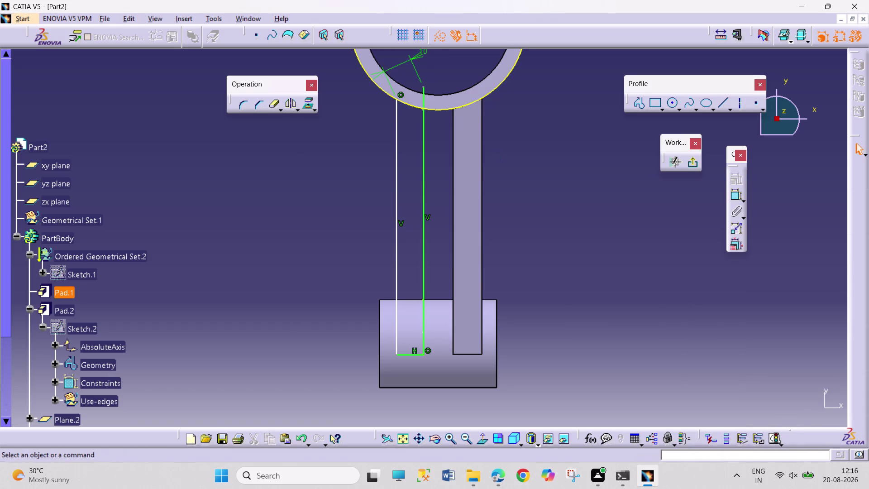
Make the right line's top endpoint coincident with the ring's outer edge.
click(424, 87)
click(434, 110)
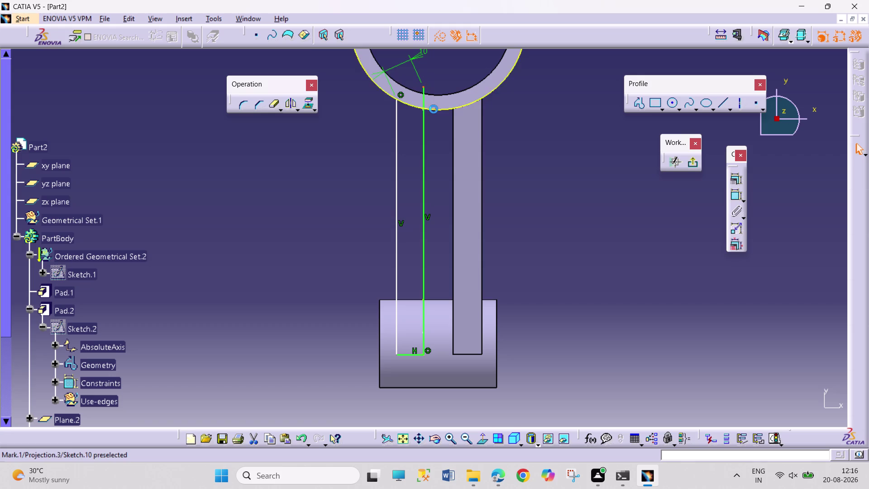
click(738, 180)
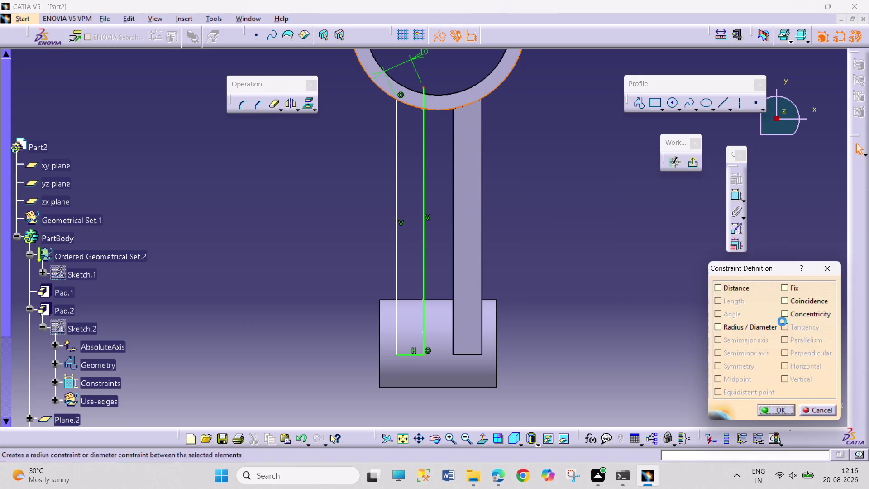
click(797, 301)
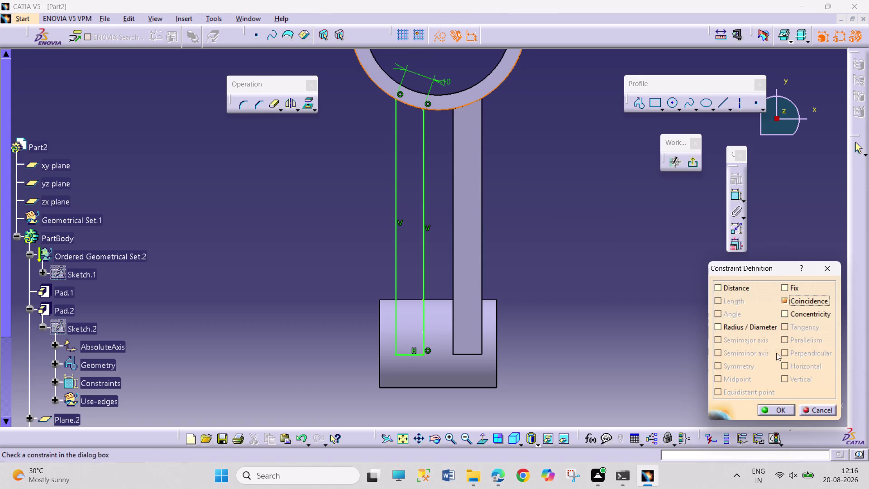
click(781, 405)
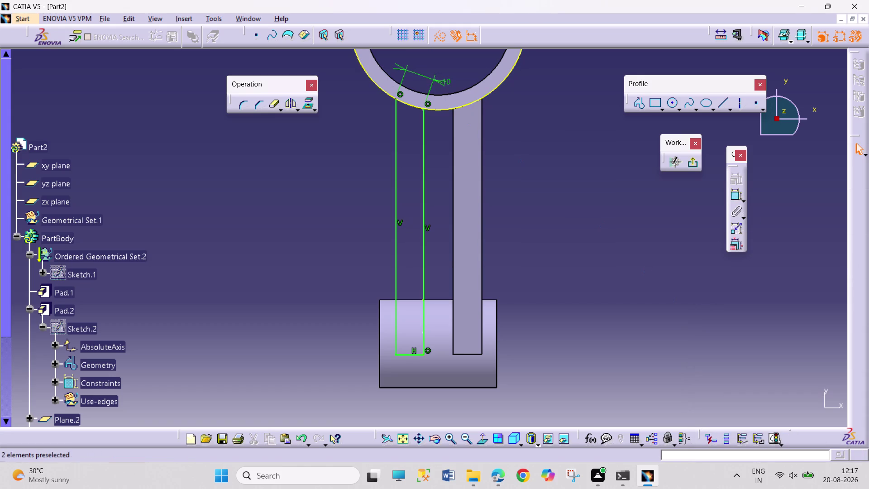
right_click(437, 77)
Dimension the width between the two shank side lines as 10 mm.
click(495, 231)
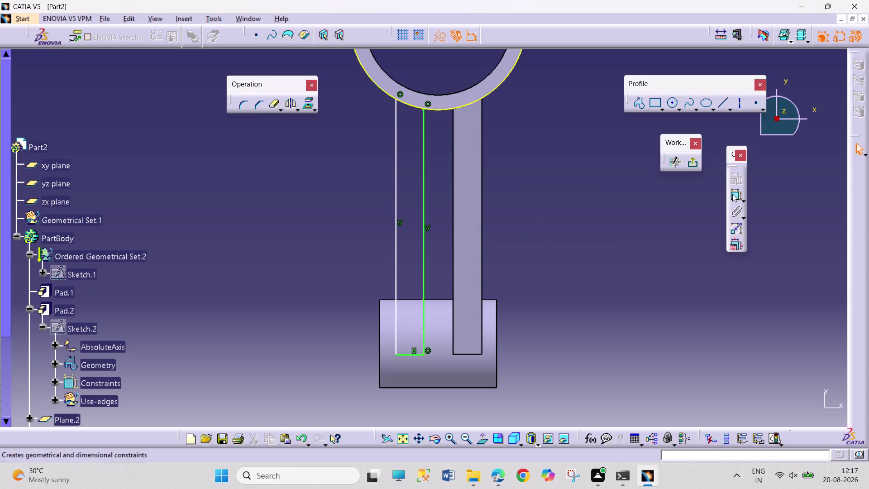
click(738, 198)
click(409, 354)
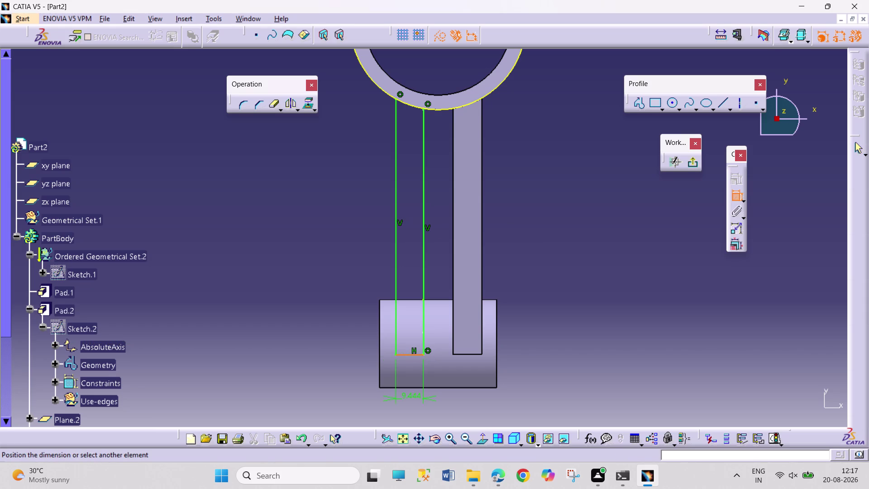
click(350, 390)
double_click(352, 386)
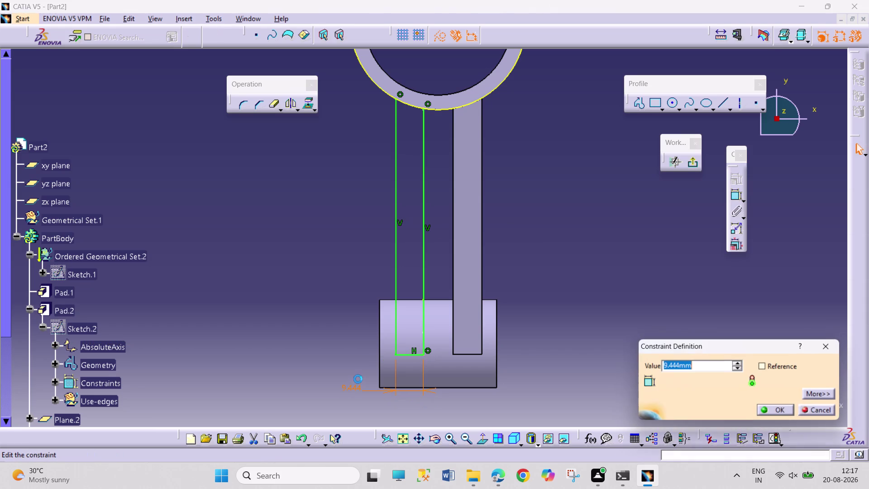
text(10)
key(Return)
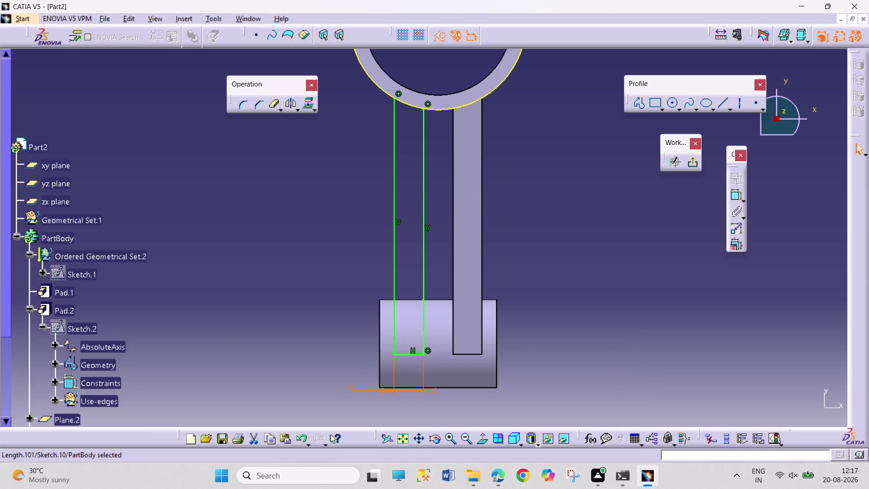
Start a trim, undo it, pick the left side line and pan the view.
click(275, 105)
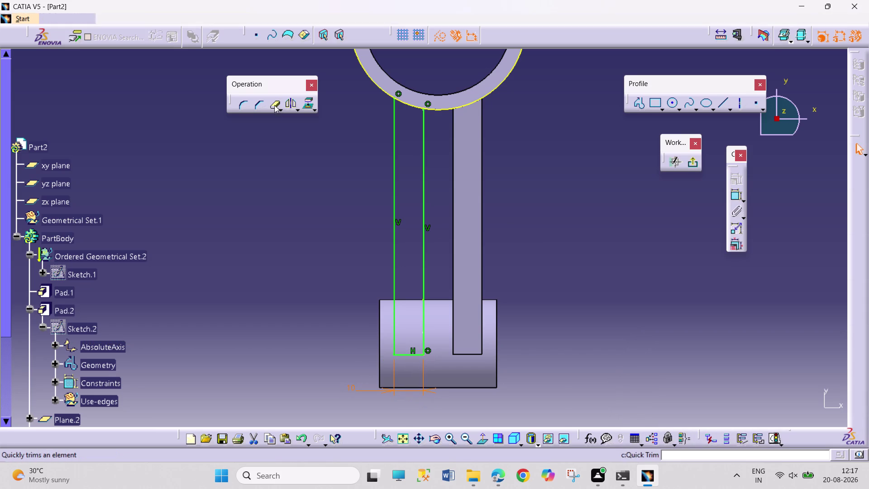
click(359, 65)
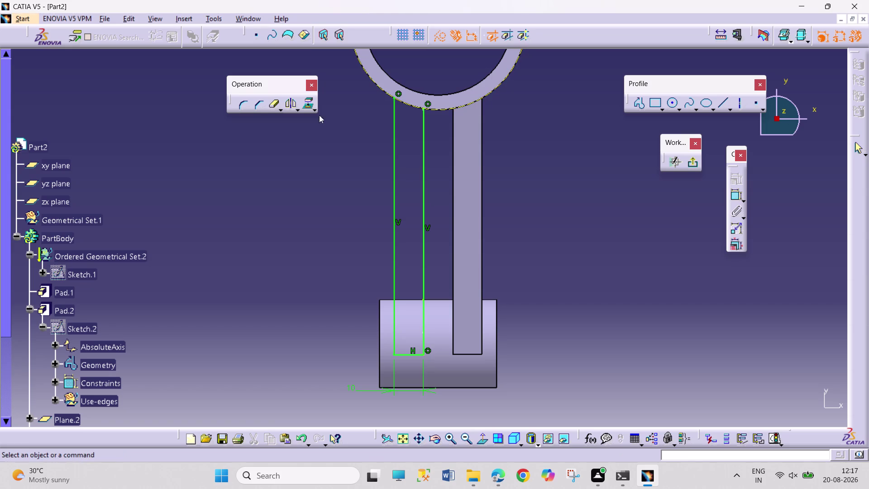
key(ctrl+z)
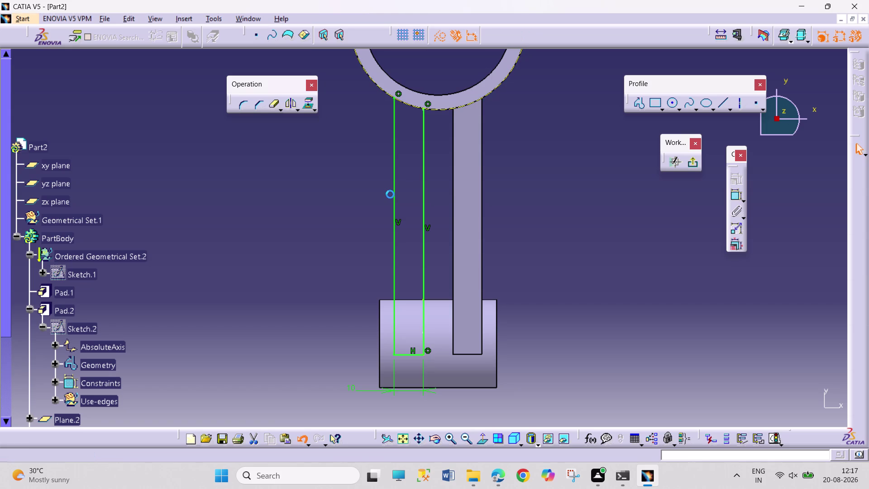
click(359, 208)
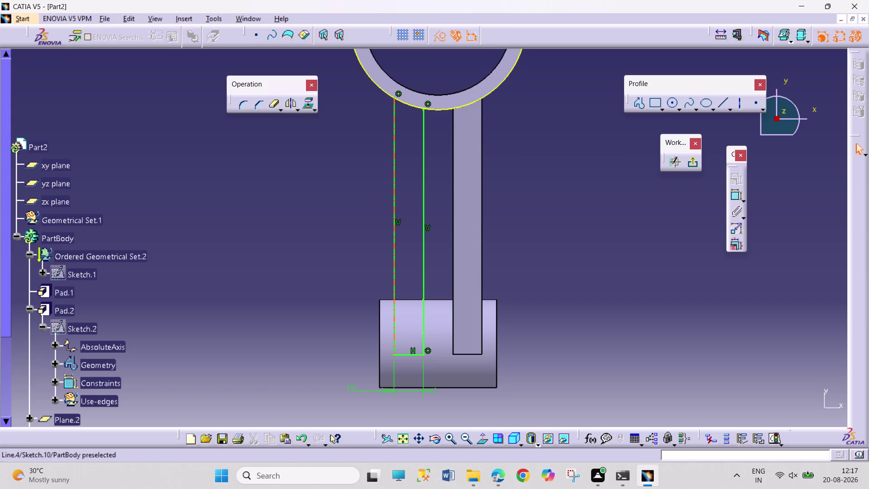
middle_drag(404, 157, 410, 95)
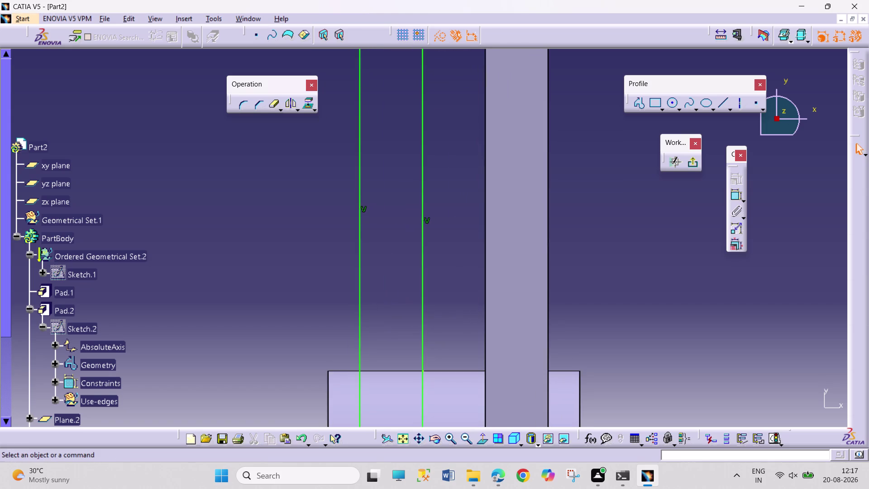
middle_drag(419, 127, 416, 357)
scroll(up, 3)
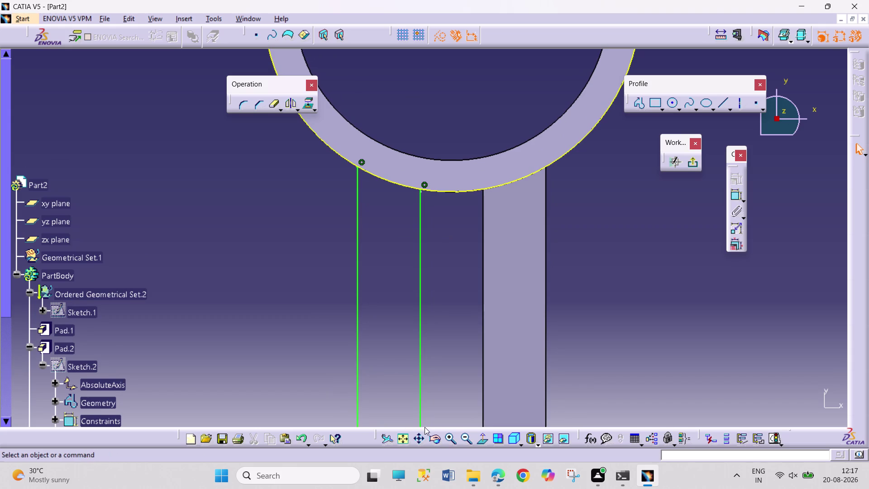
drag(432, 442, 426, 439)
drag(297, 328, 353, 301)
click(439, 440)
drag(294, 316, 351, 298)
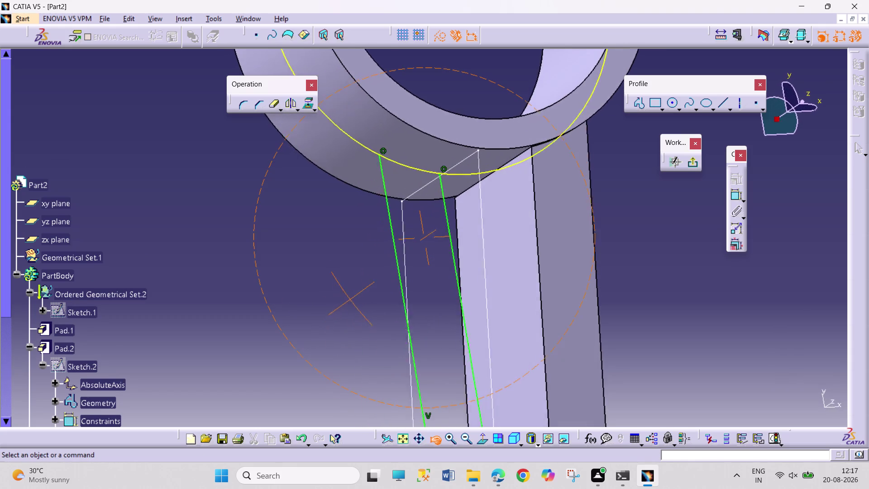
drag(350, 298, 328, 293)
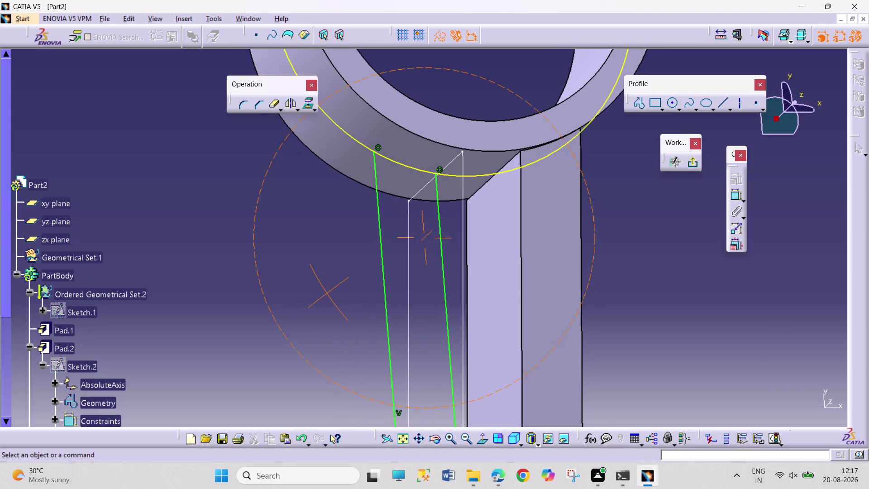
click(273, 107)
click(339, 127)
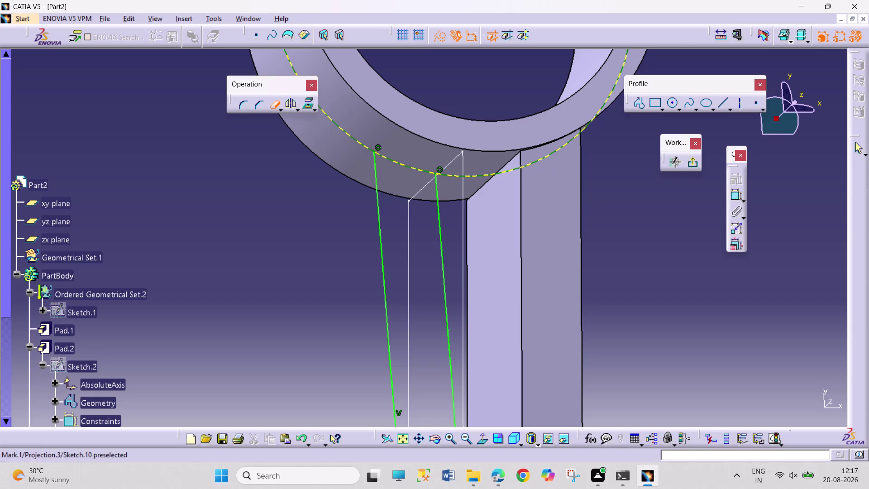
click(261, 203)
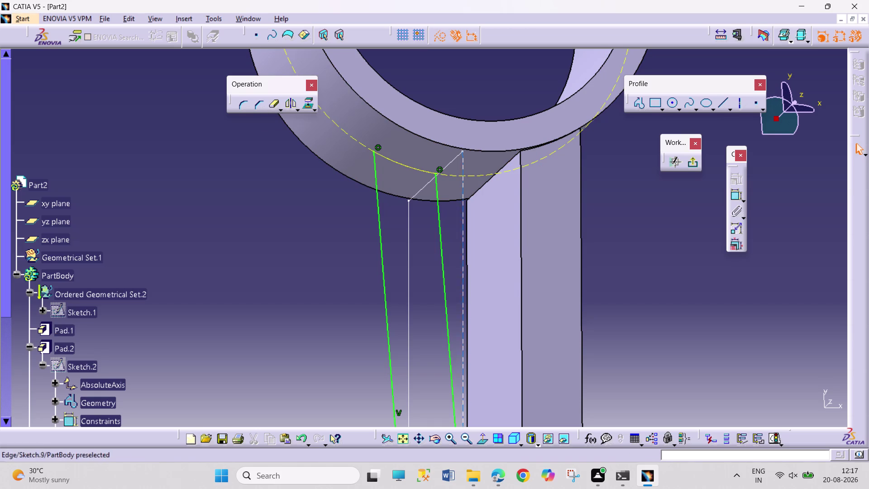
click(692, 165)
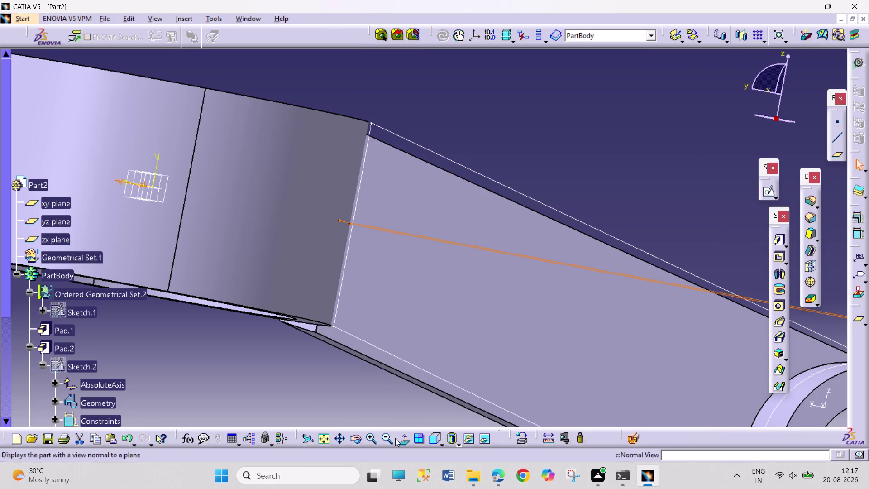
click(359, 438)
drag(468, 110, 432, 202)
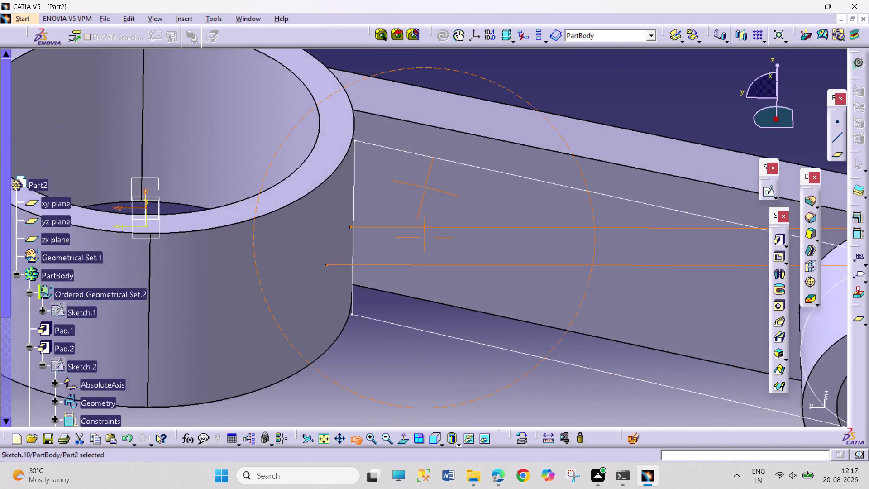
drag(432, 202, 443, 275)
double_click(398, 282)
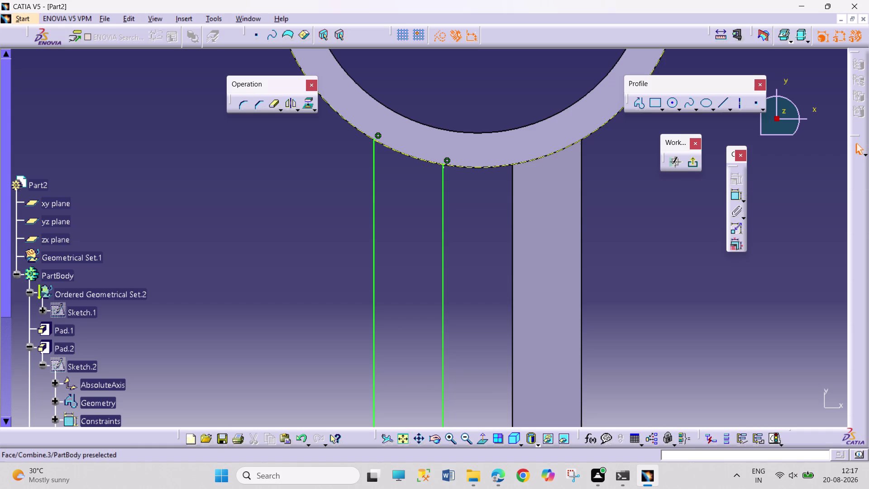
middle_drag(584, 183, 571, 231)
Start a circle inside the ring, then abandon it with Esc.
click(672, 101)
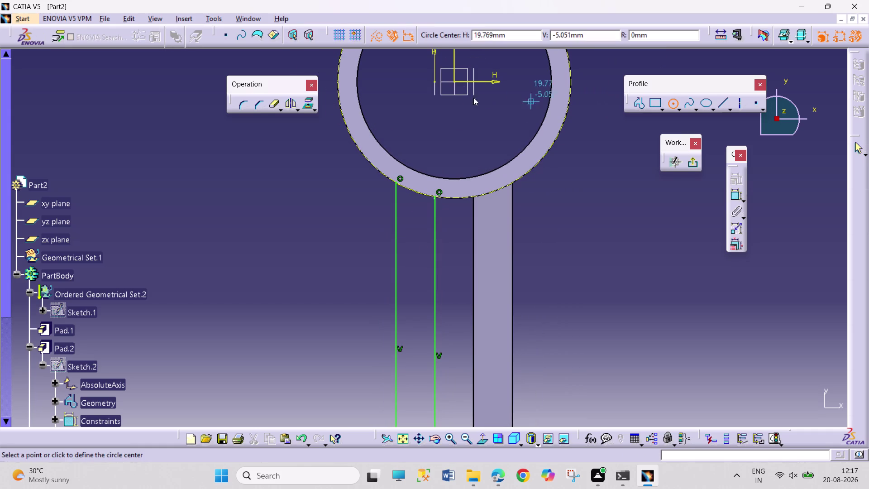
click(454, 81)
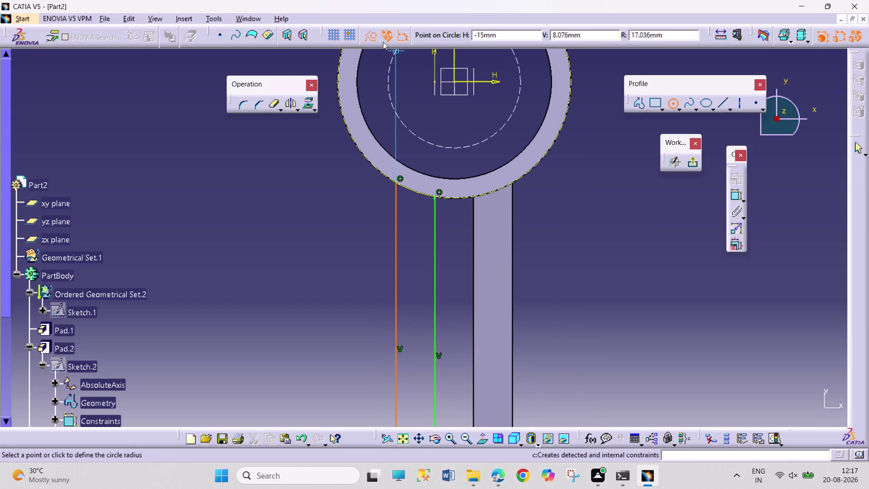
key(Escape)
key(Escape)
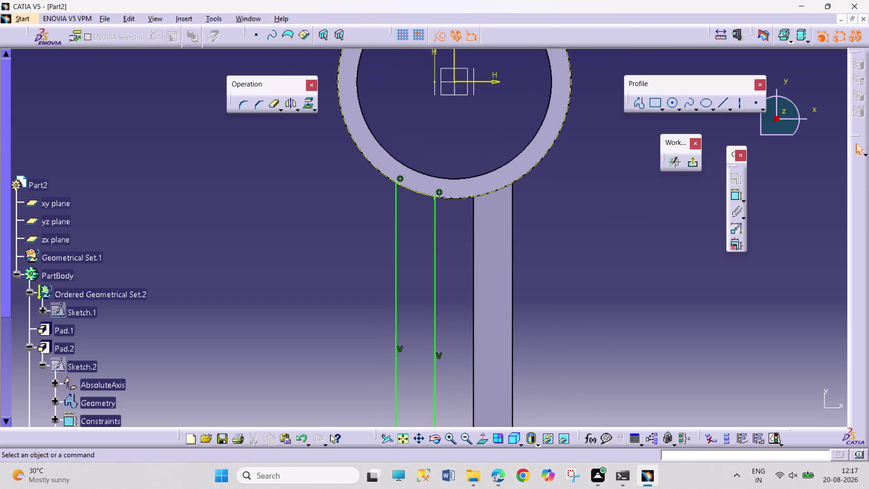
key(Escape)
key(Escape)
click(441, 36)
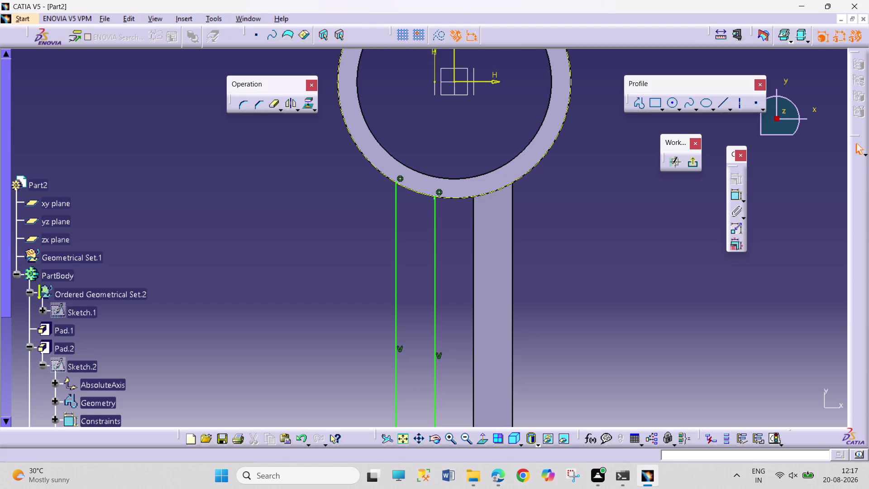
click(672, 101)
click(454, 84)
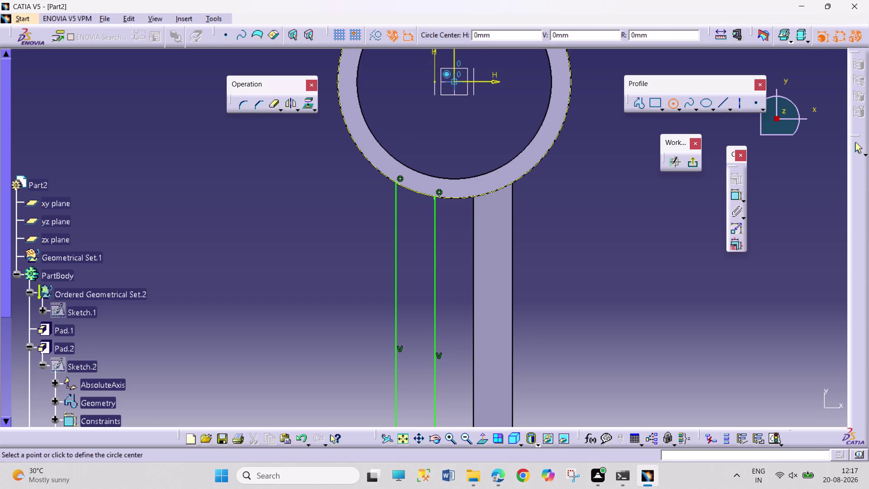
click(545, 158)
click(615, 180)
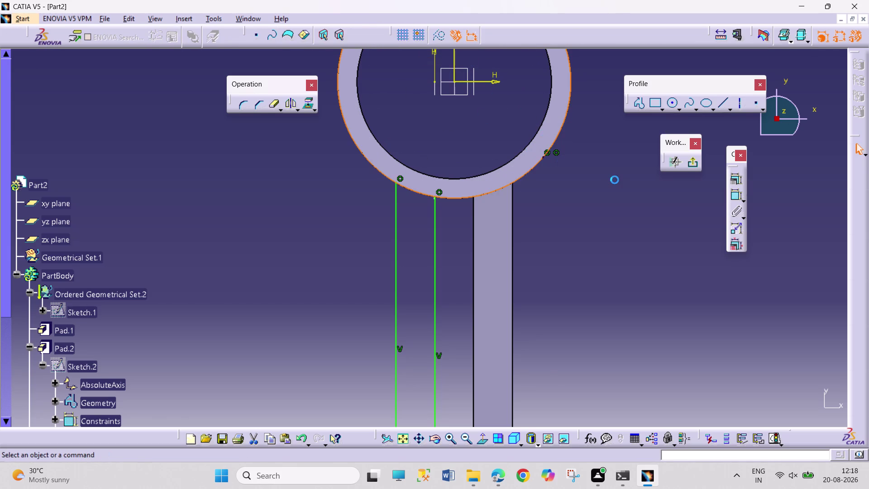
Trim the projected ring outline to the arc between the lines and exit the sketch.
click(272, 106)
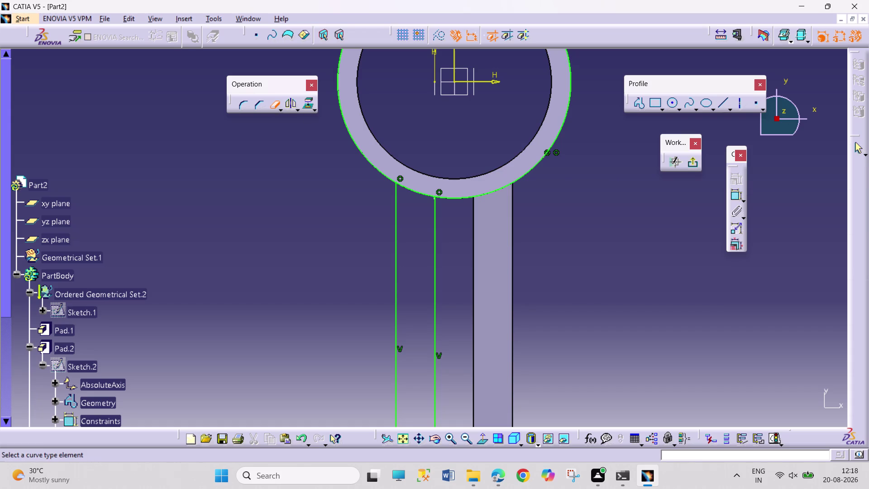
click(344, 113)
click(271, 103)
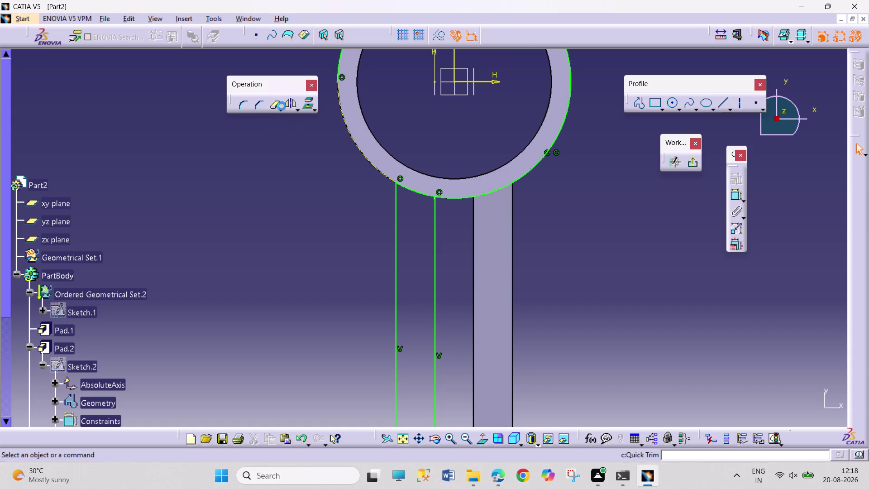
click(536, 166)
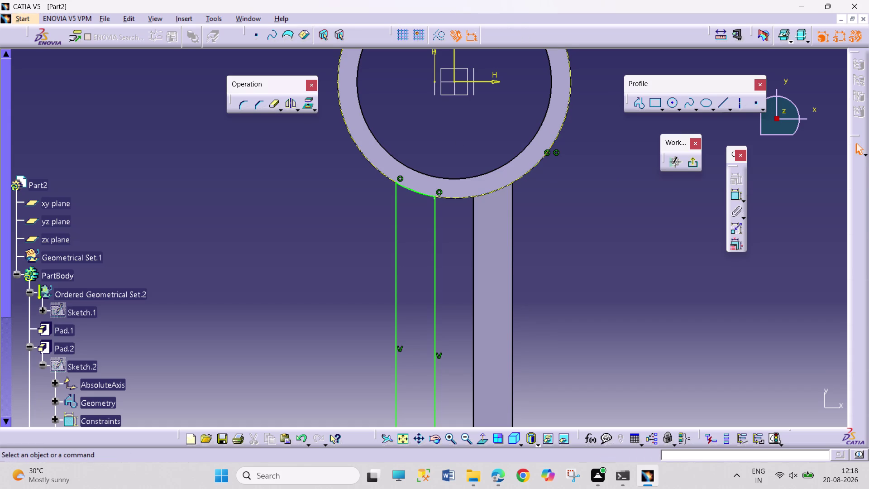
click(698, 164)
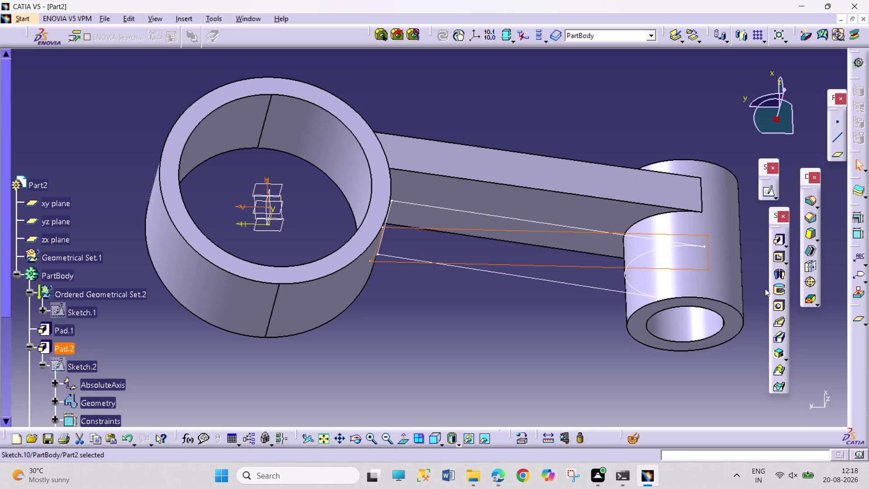
Solid Combine Sketch.10 and Sketch.9 into the shank joining ring and boss.
click(363, 439)
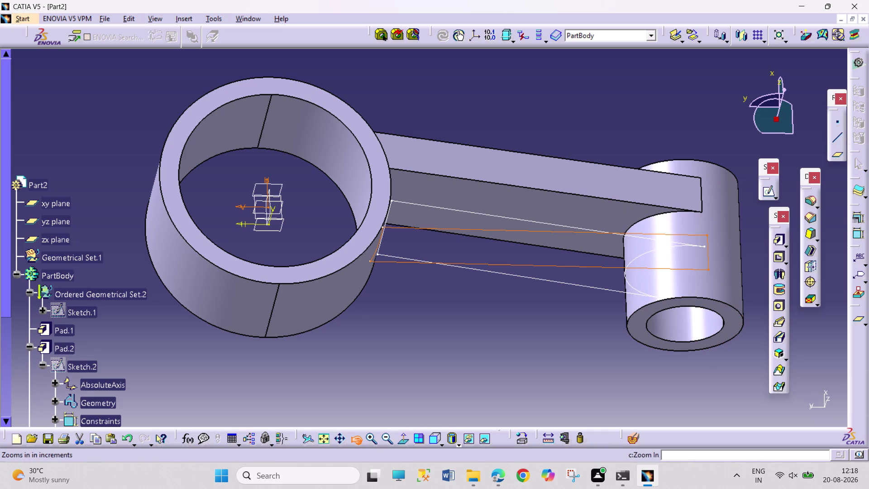
drag(533, 363, 508, 360)
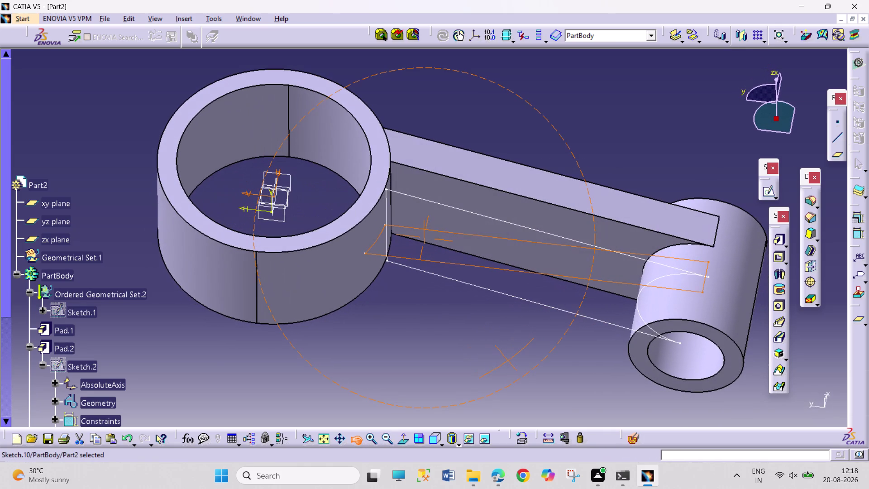
drag(508, 360, 448, 270)
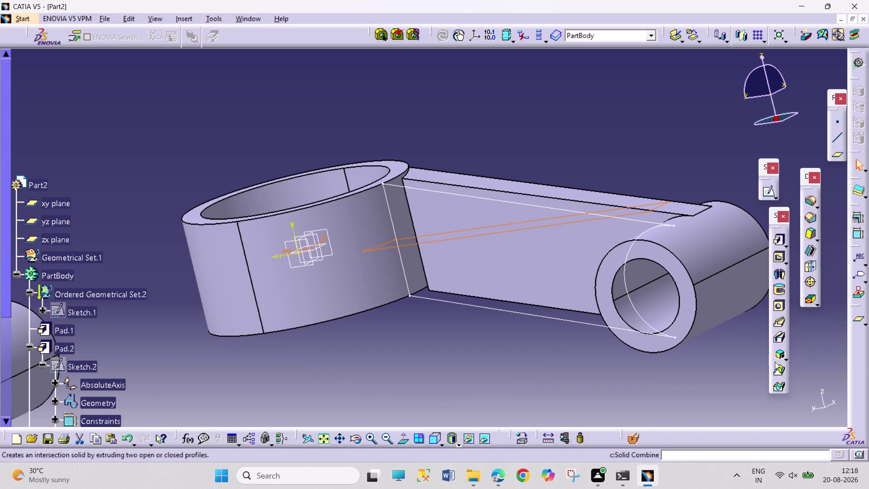
click(780, 356)
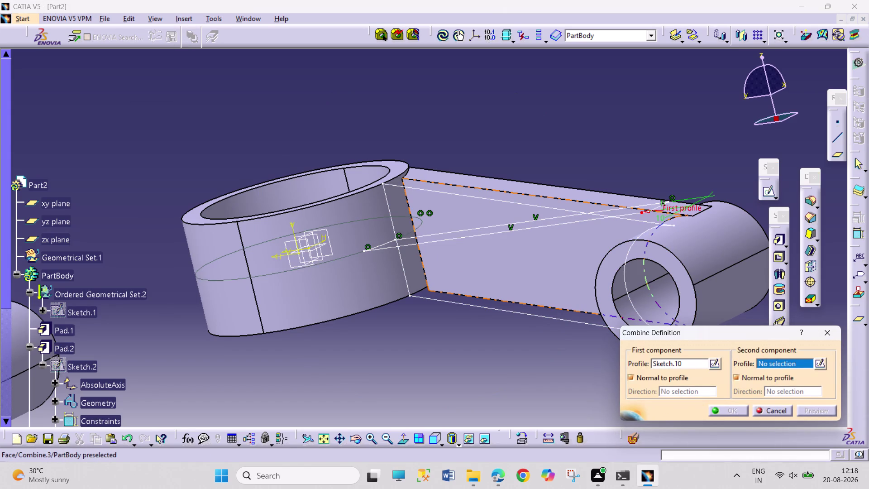
click(480, 307)
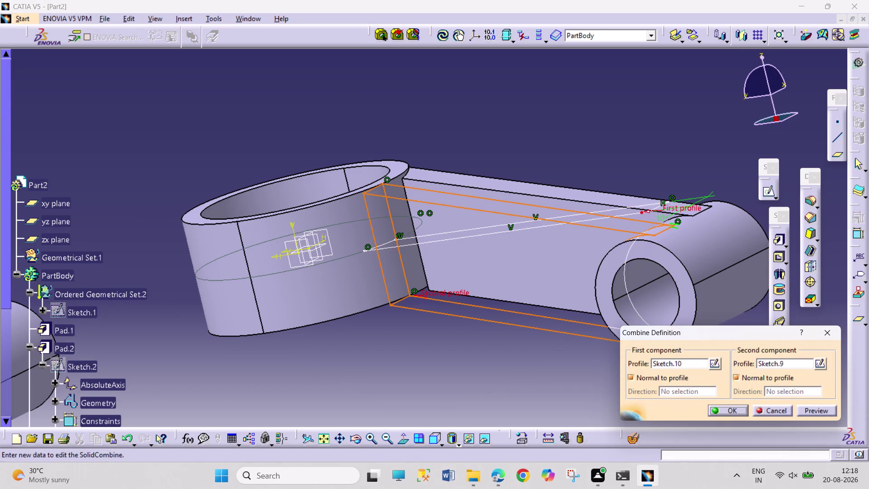
click(729, 410)
click(574, 411)
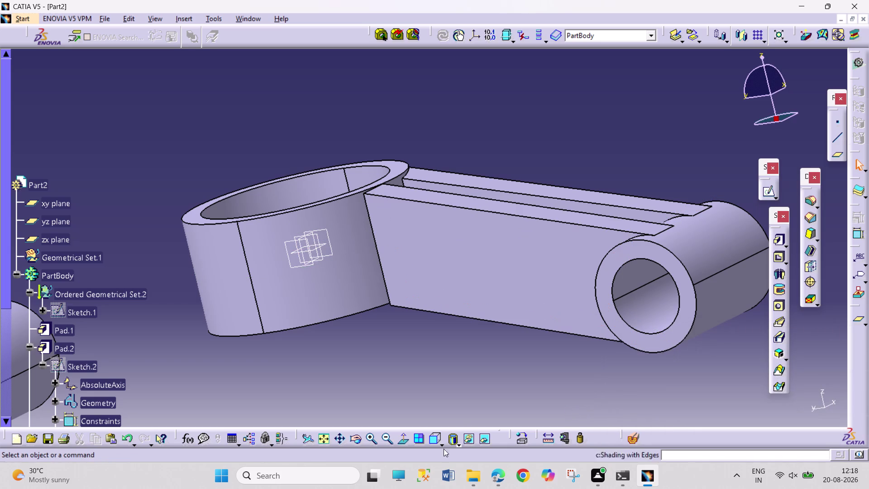
Orbit the new shank, scroll the tree to Combine.4, and edit Sketch.9.
click(363, 442)
drag(374, 392, 402, 339)
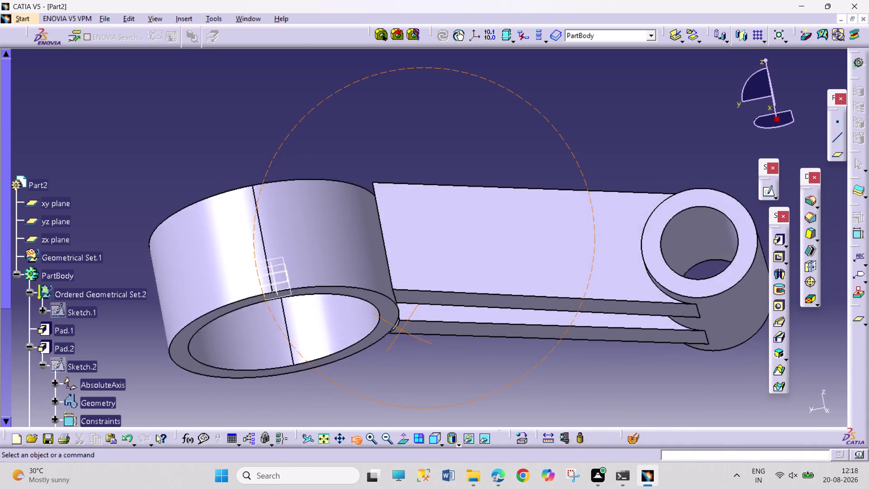
drag(402, 339, 427, 411)
scroll(down, 3)
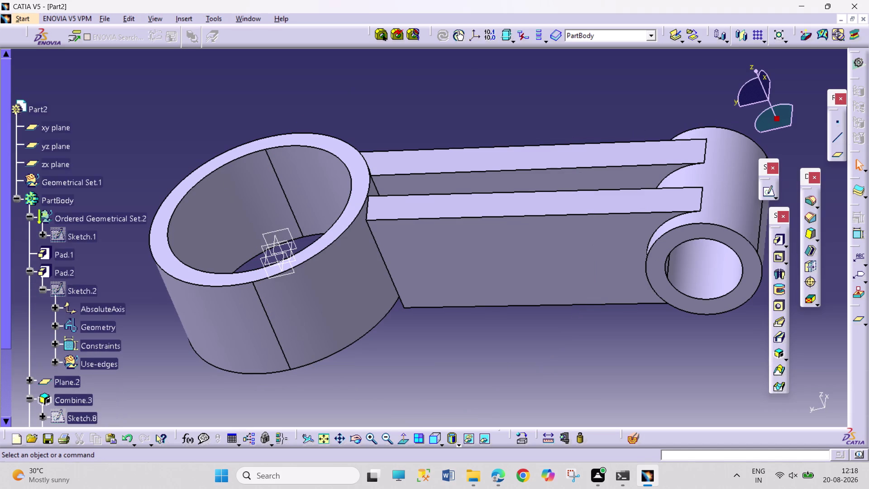
scroll(down, 3)
scroll(down, 3)
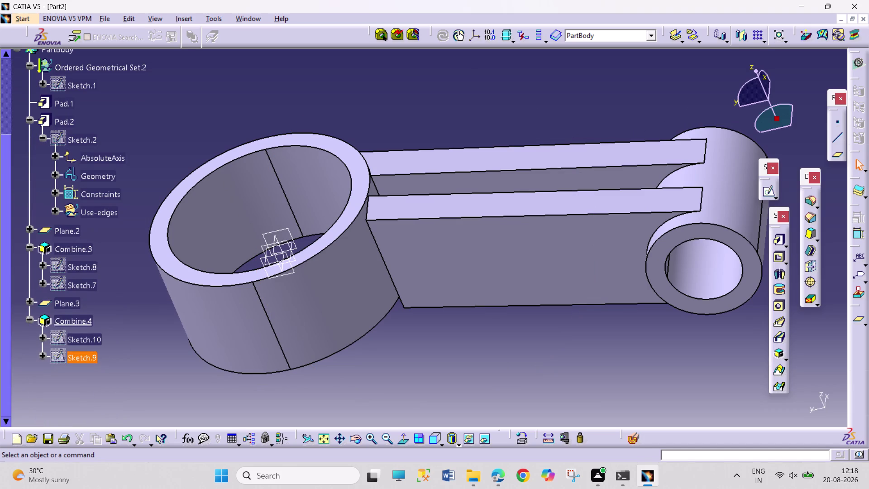
double_click(83, 338)
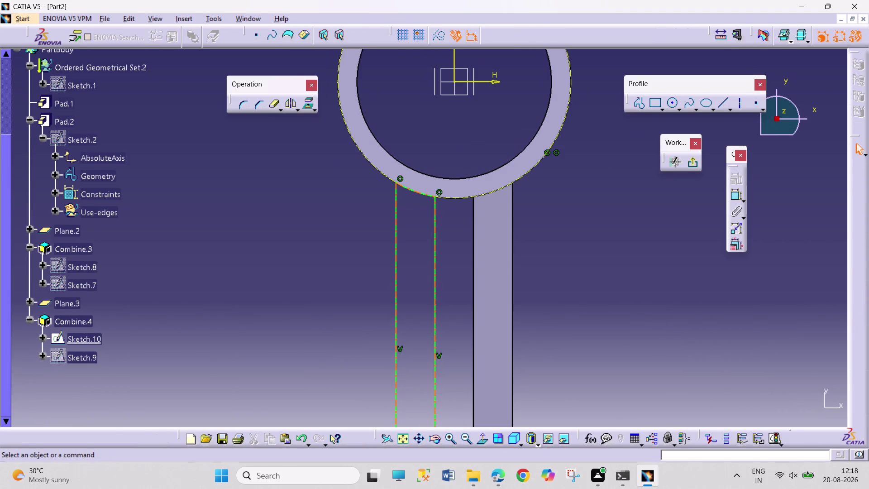
double_click(86, 357)
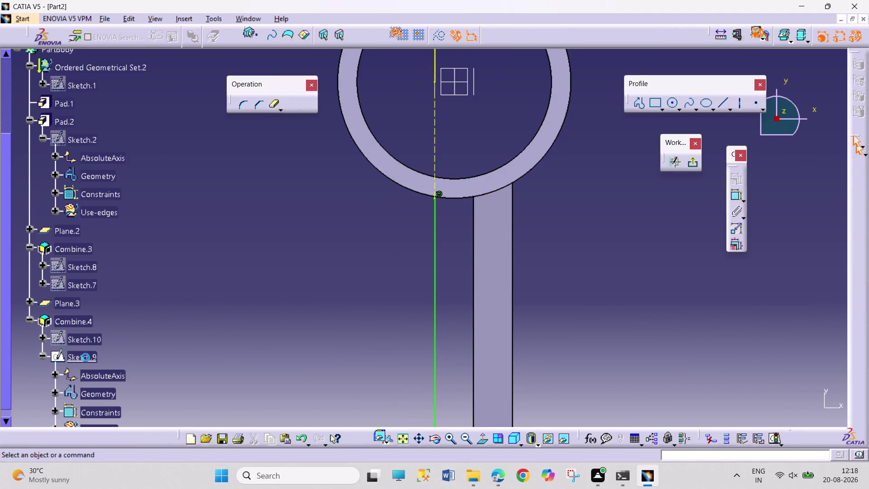